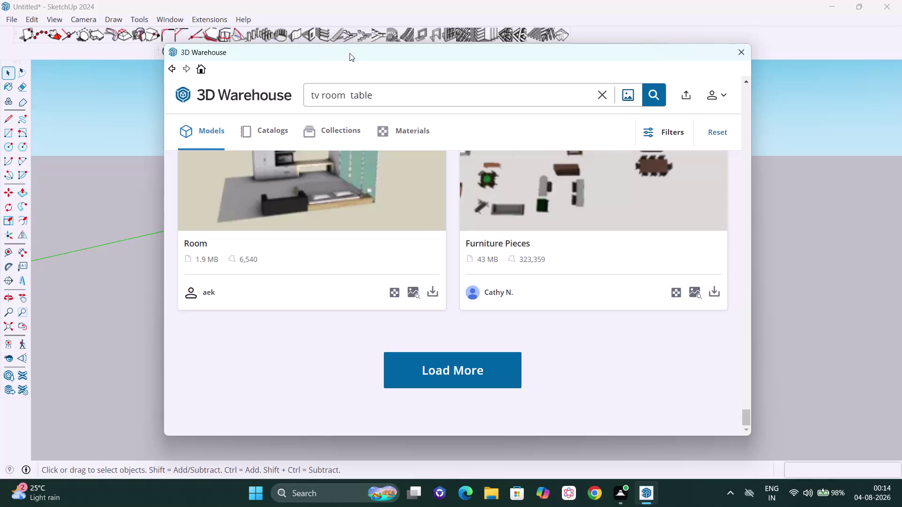
Change the 3D Warehouse search from 'tv room table' to 'coffee table' and run it.
click(348, 94)
key(BackSpace)
key(BackSpace)
key(BackSpace)
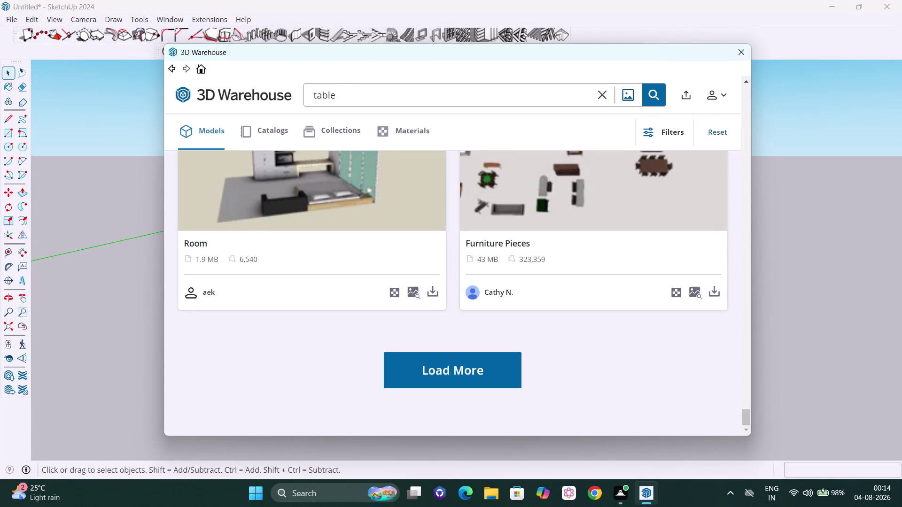
text(coff)
text(ee)
key(Return)
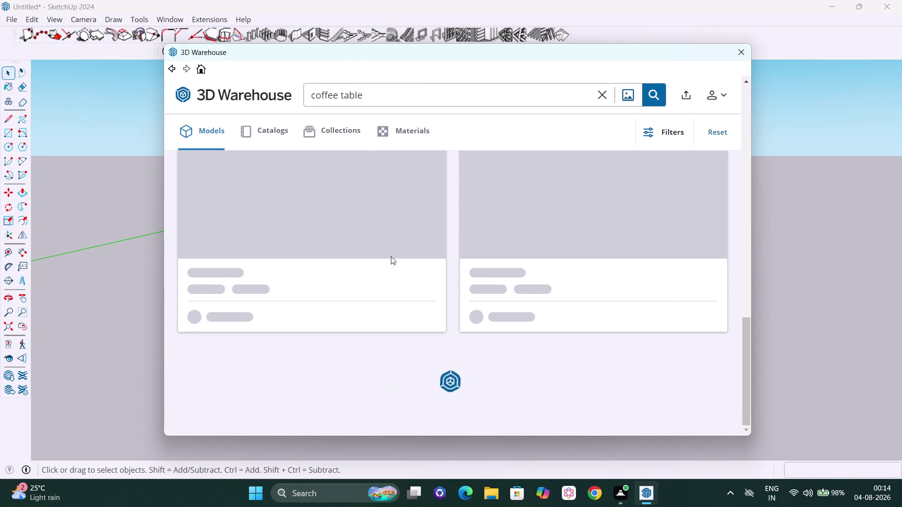
Scroll through the coffee table model results.
scroll(up, 3)
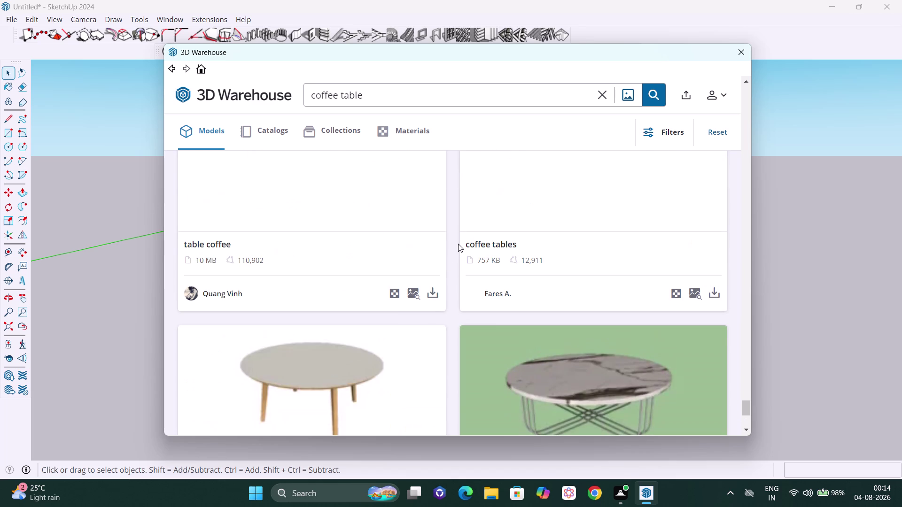
scroll(up, 3)
scroll(up, 3)
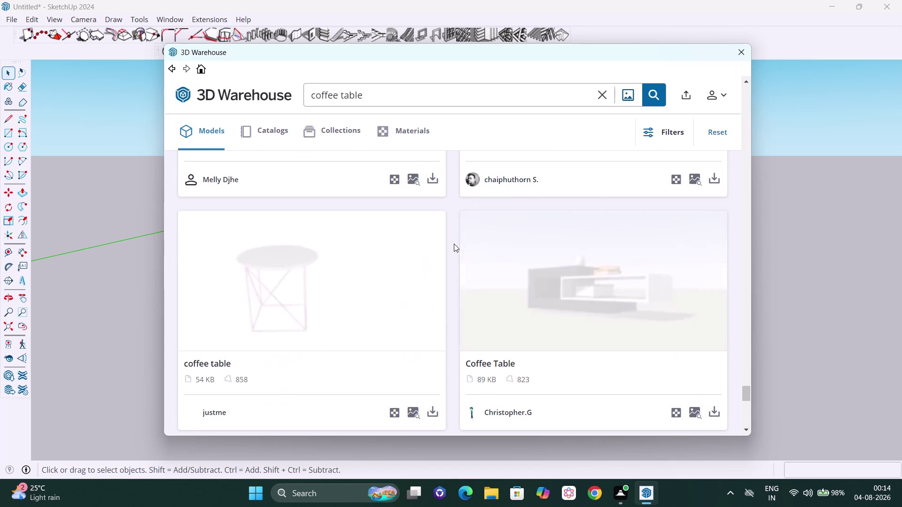
scroll(up, 3)
scroll(up, 3)
scroll(up, 3)
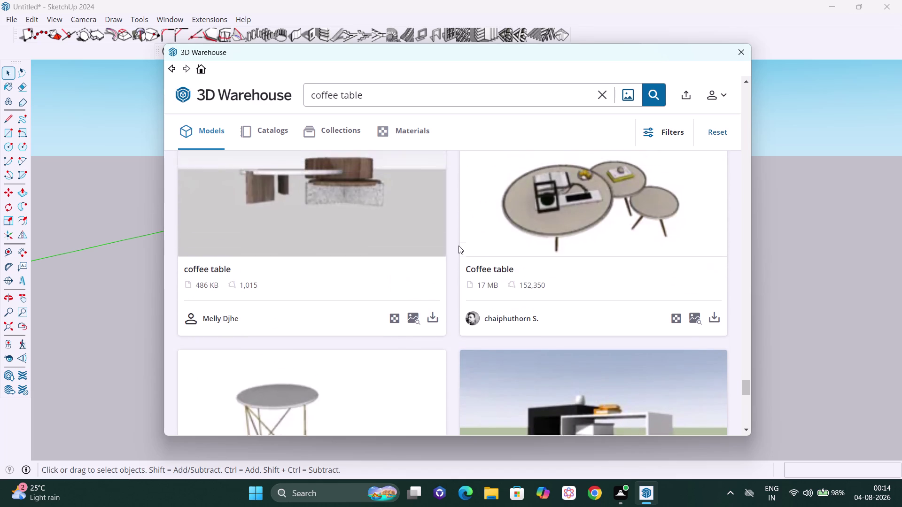
scroll(up, 3)
scroll(up, 3)
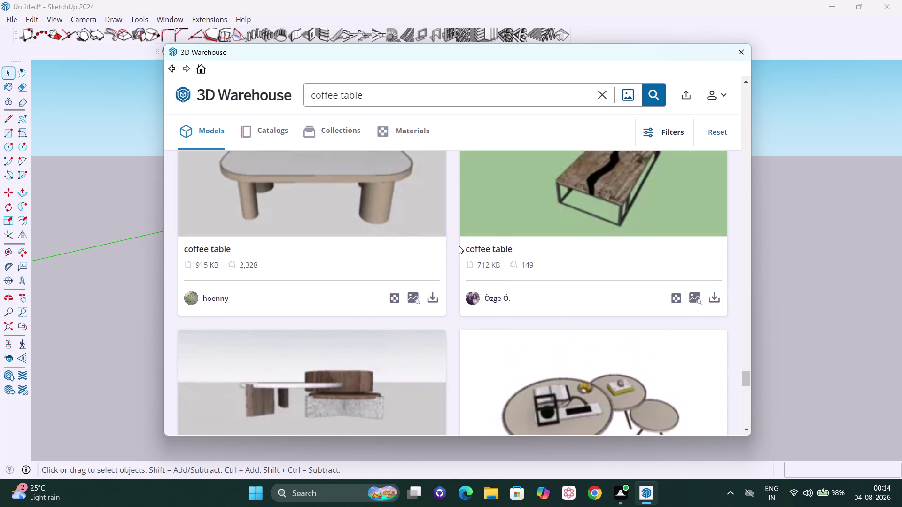
scroll(up, 3)
scroll(up, 3)
scroll(up, 3)
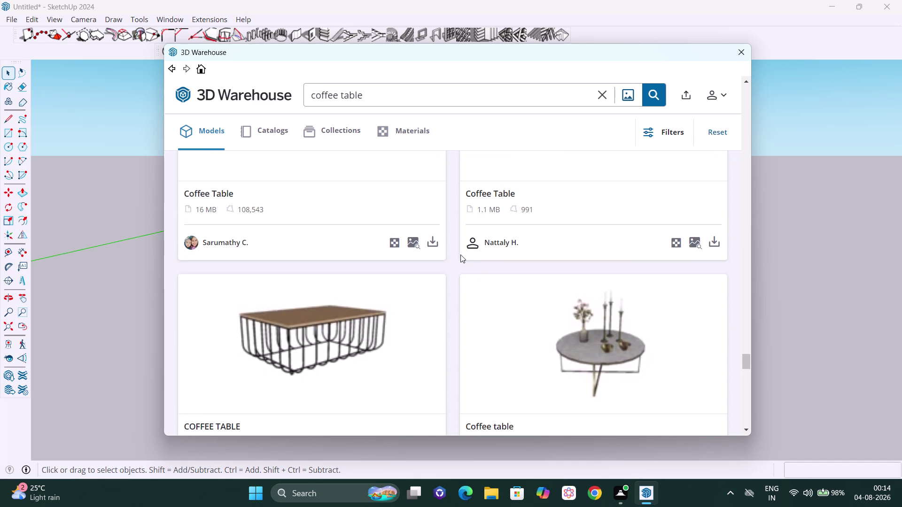
scroll(up, 3)
scroll(down, 3)
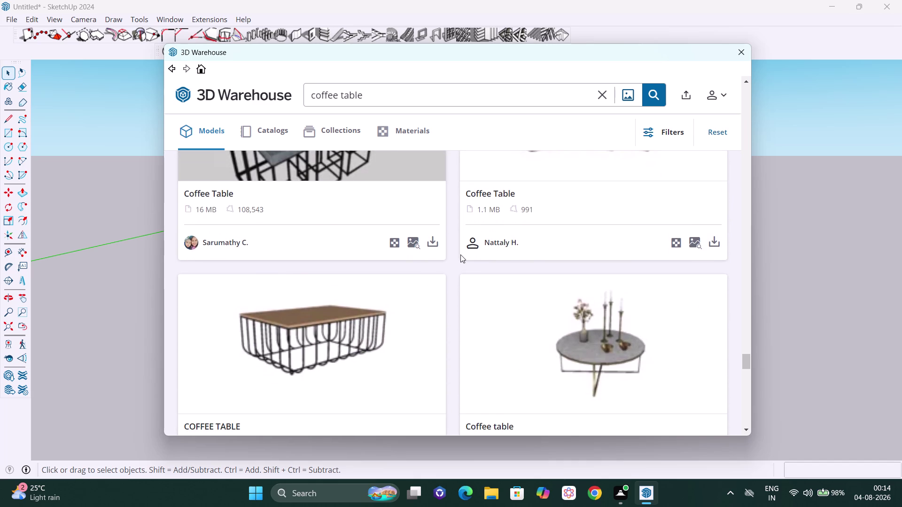
scroll(up, 3)
scroll(up, 3)
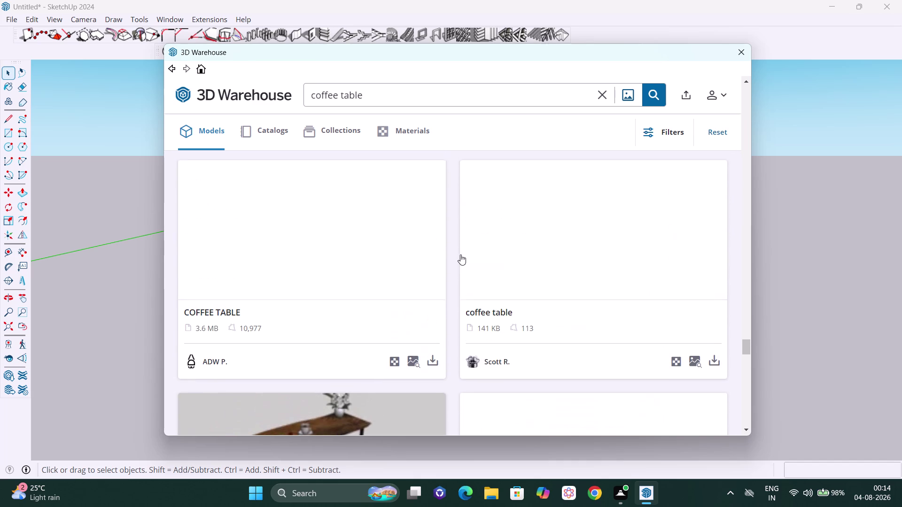
scroll(up, 3)
scroll(up, 3)
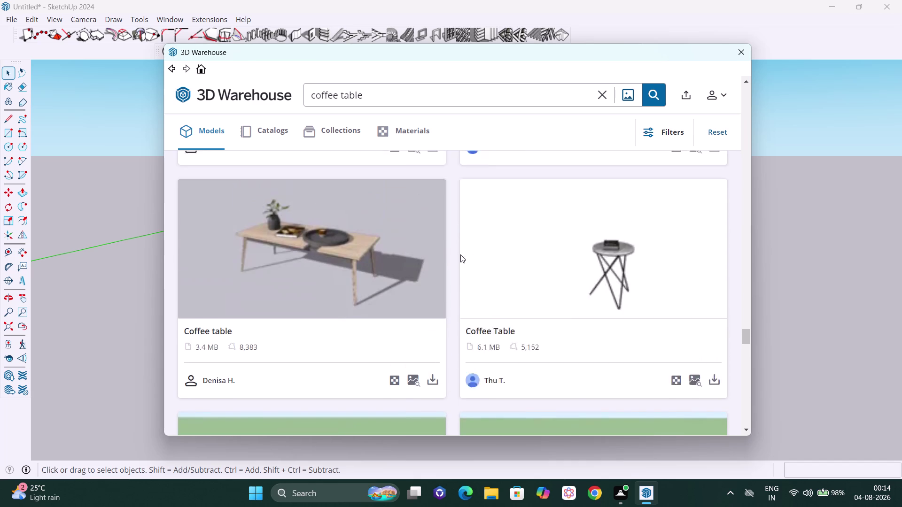
scroll(up, 3)
scroll(up, 3)
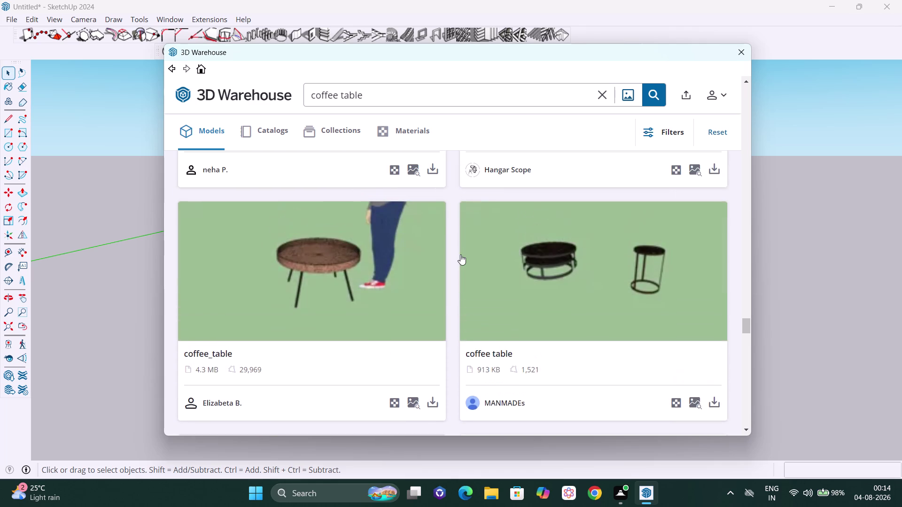
scroll(up, 3)
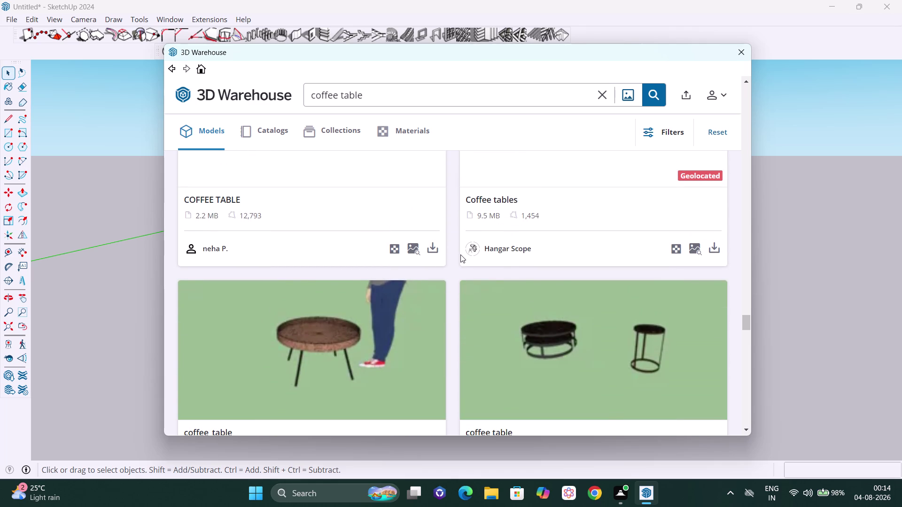
Search 3D Warehouse for 'center table' instead of 'coffee table'.
click(341, 93)
key(BackSpace)
key(BackSpace)
key(BackSpace)
text(cent)
text(er)
key(space)
key(Return)
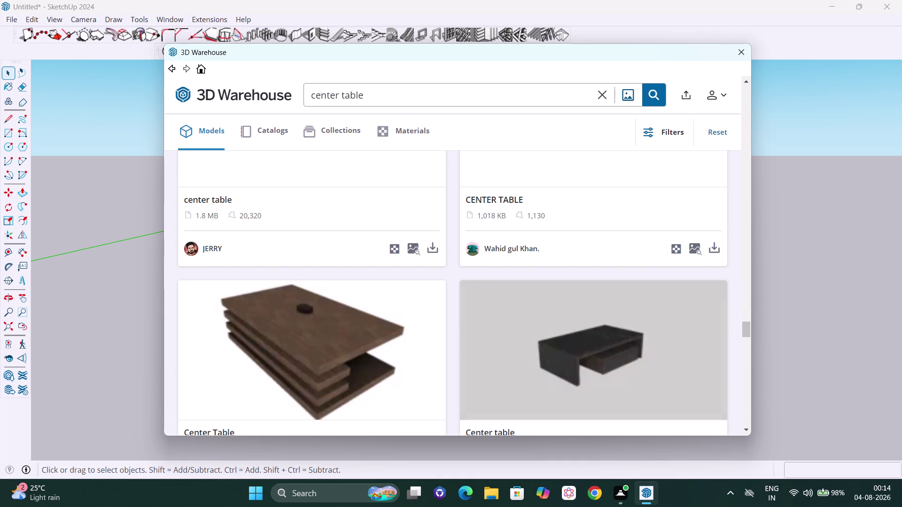
Scroll through the center table model results.
scroll(down, 3)
scroll(up, 3)
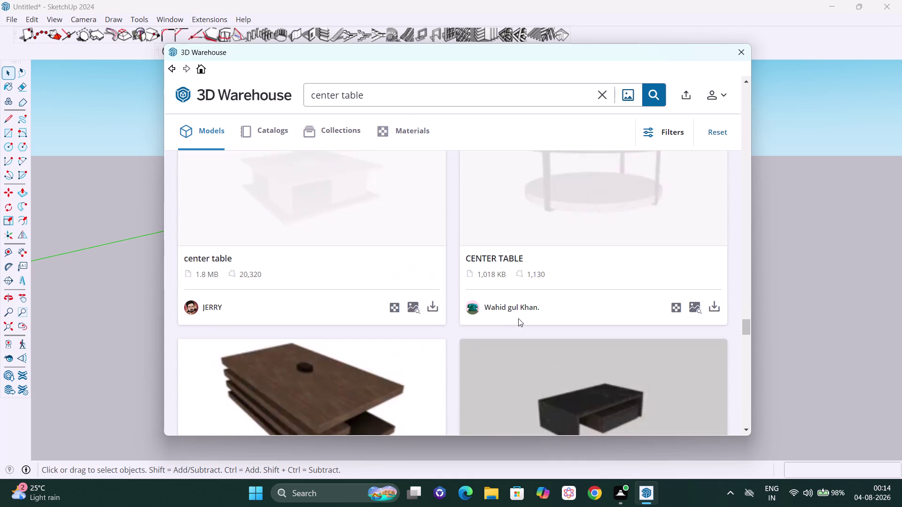
scroll(up, 3)
scroll(up, 3)
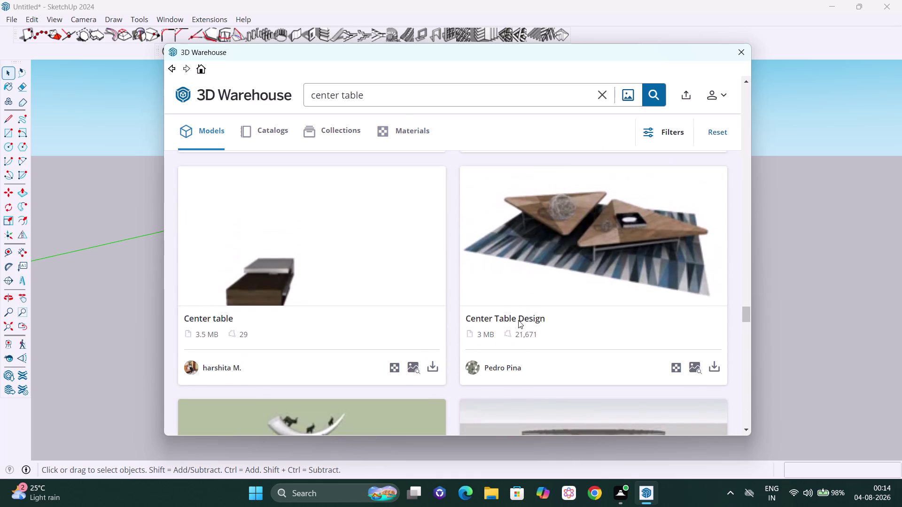
scroll(down, 3)
scroll(up, 3)
scroll(up, 3)
scroll(up, 3)
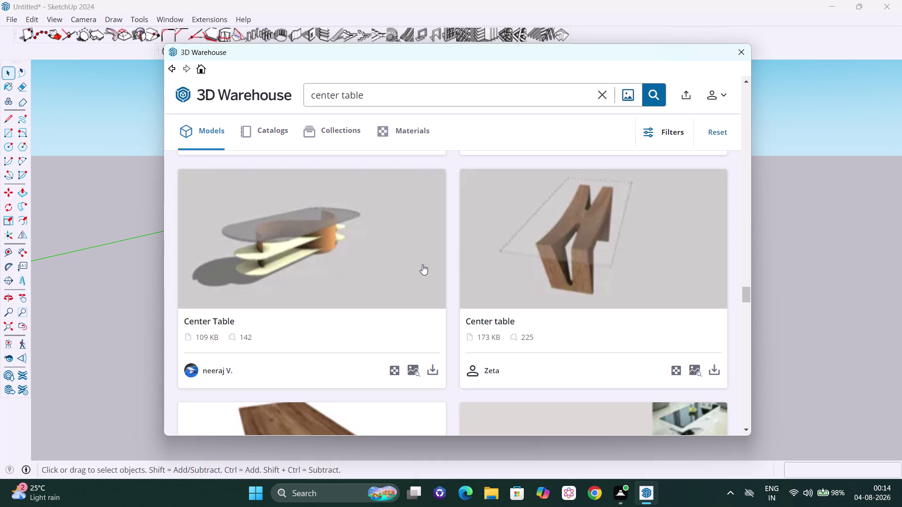
scroll(up, 3)
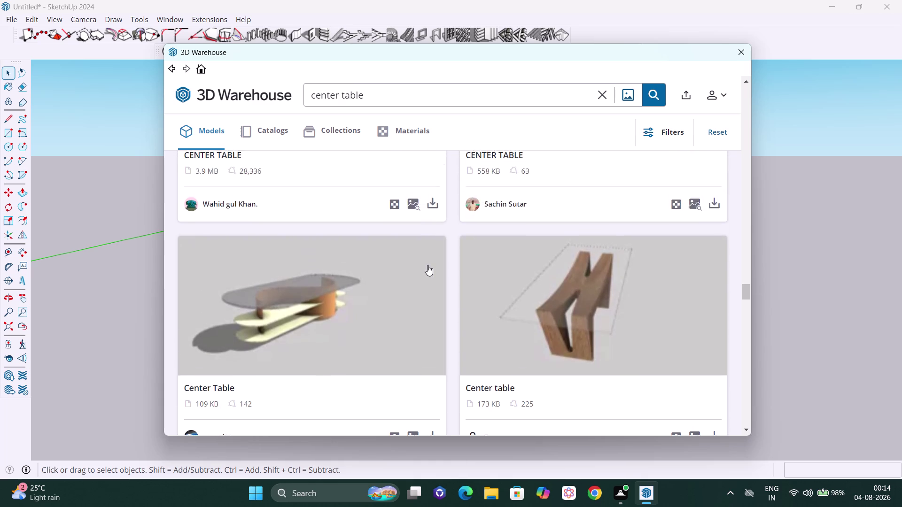
scroll(up, 3)
scroll(up, 3)
scroll(up, 3)
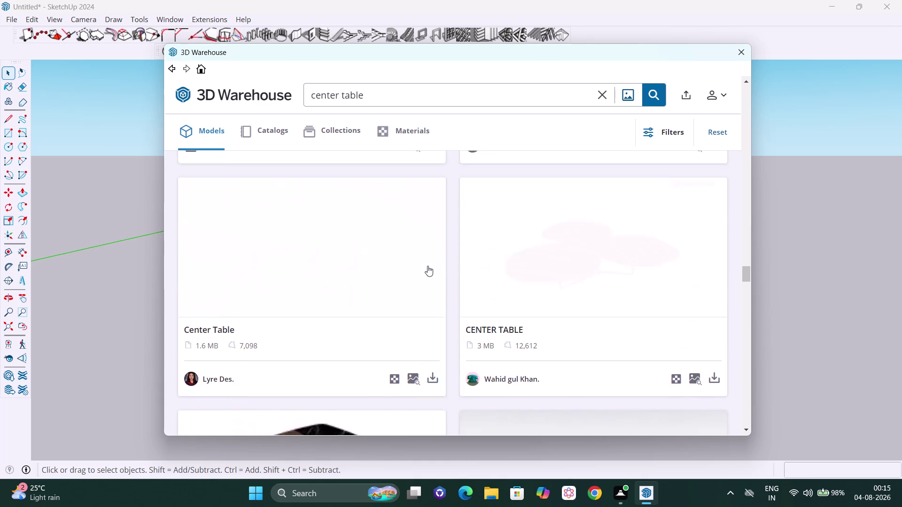
scroll(up, 3)
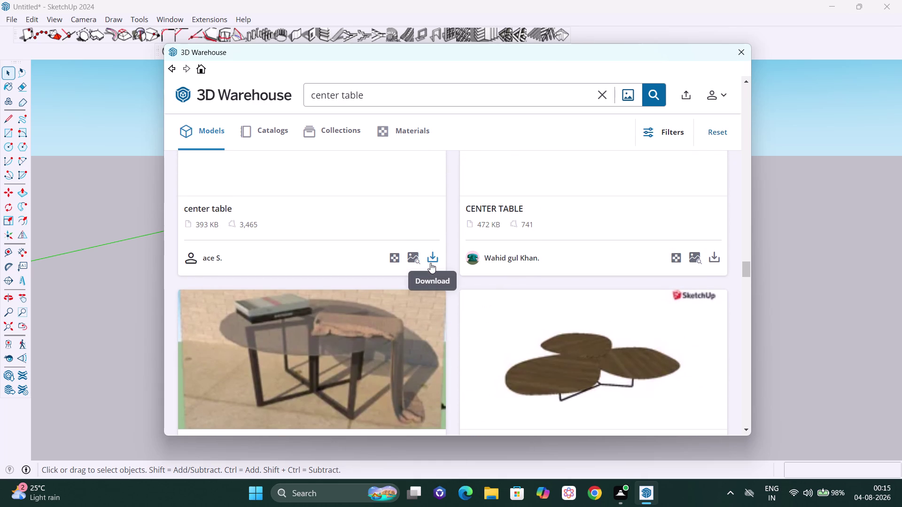
scroll(up, 3)
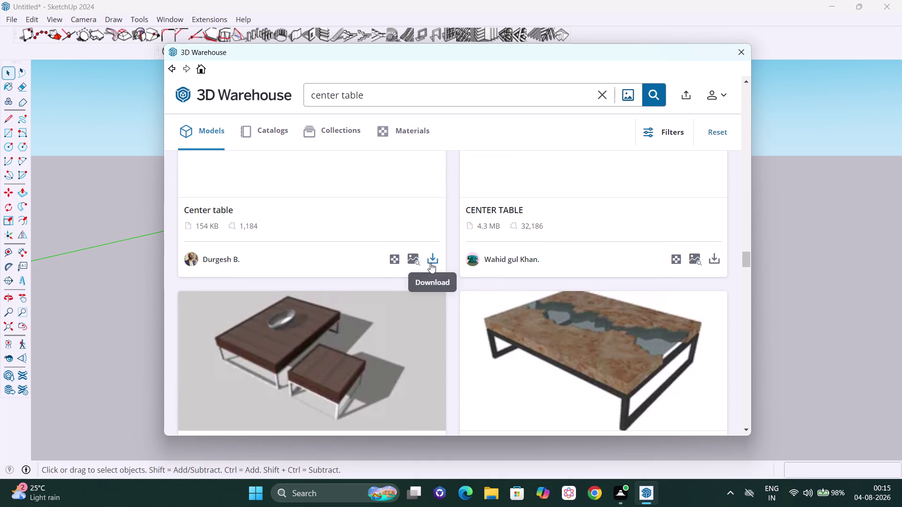
scroll(up, 3)
scroll(up, 3)
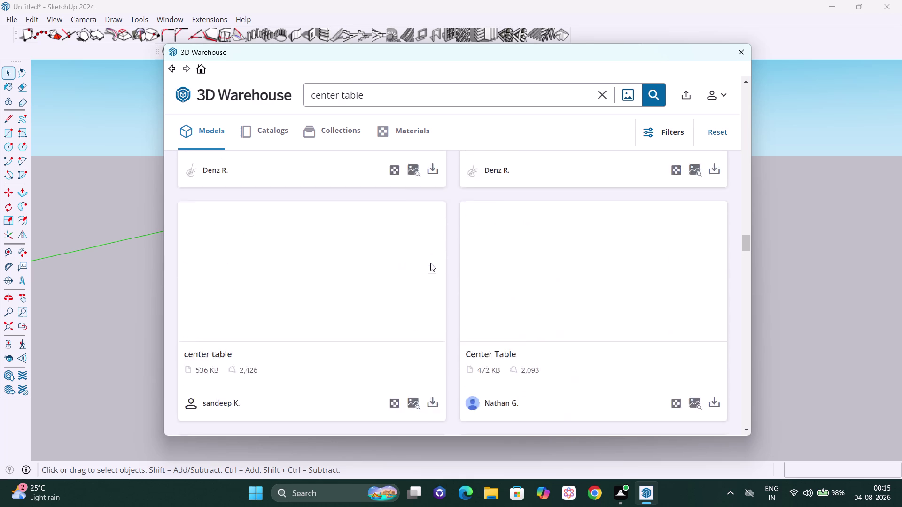
scroll(up, 3)
scroll(up, 3)
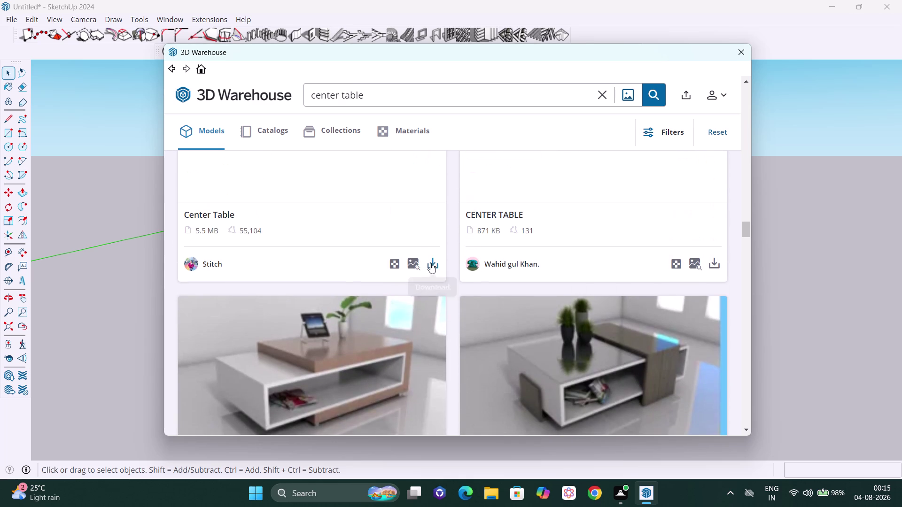
scroll(down, 3)
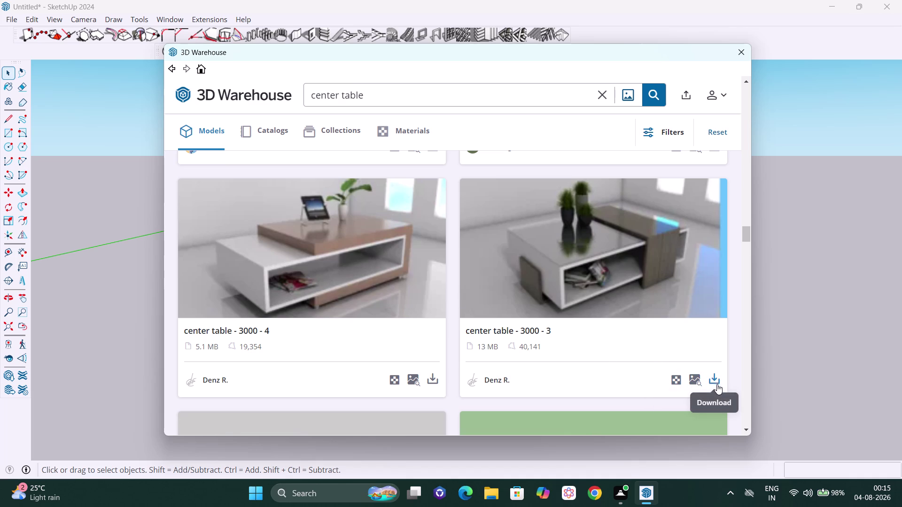
scroll(up, 3)
scroll(up, 3)
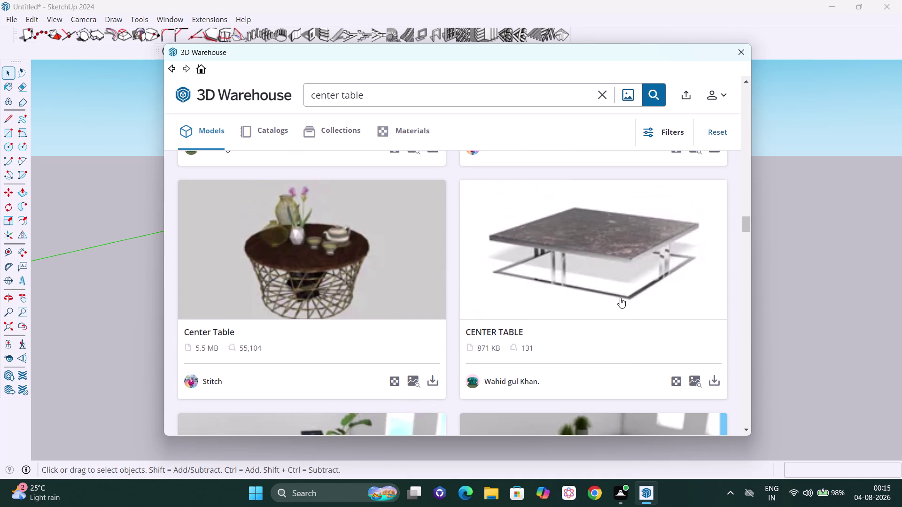
scroll(up, 3)
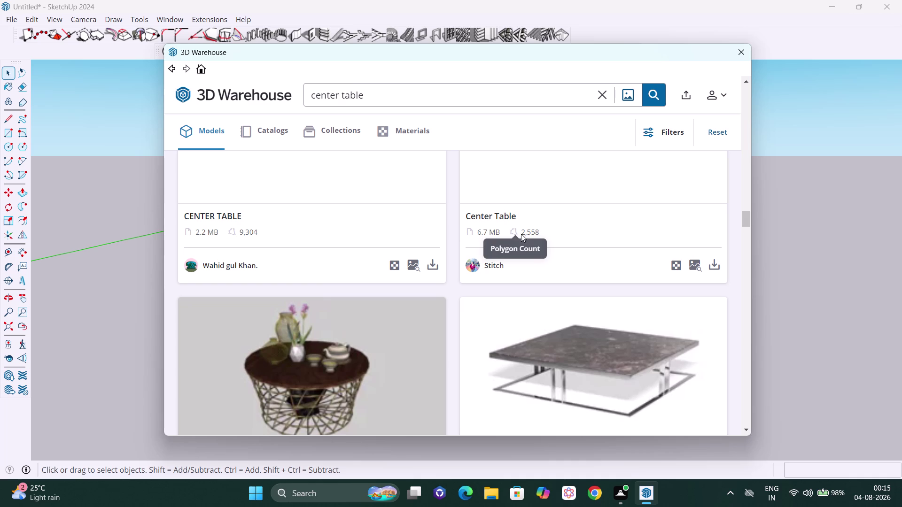
Browse up and down the center table results to find a suitable model.
scroll(up, 3)
scroll(up, 3)
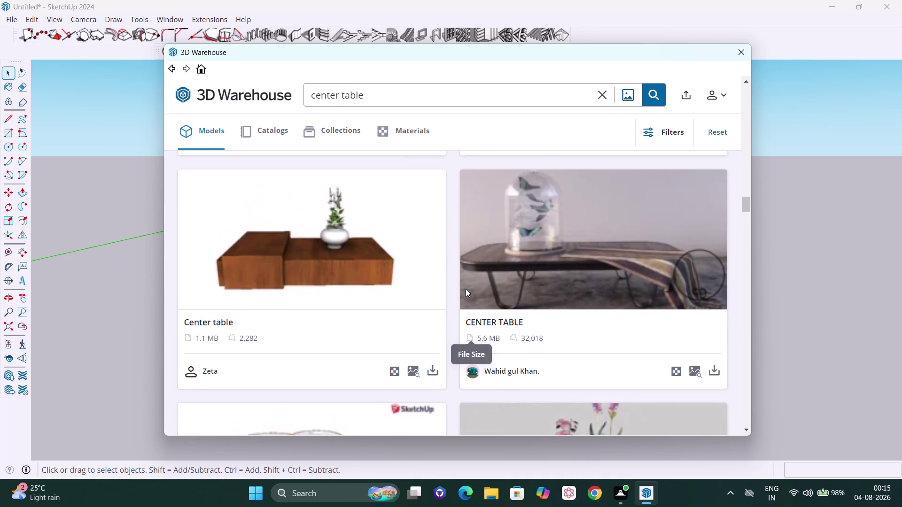
scroll(down, 3)
scroll(up, 3)
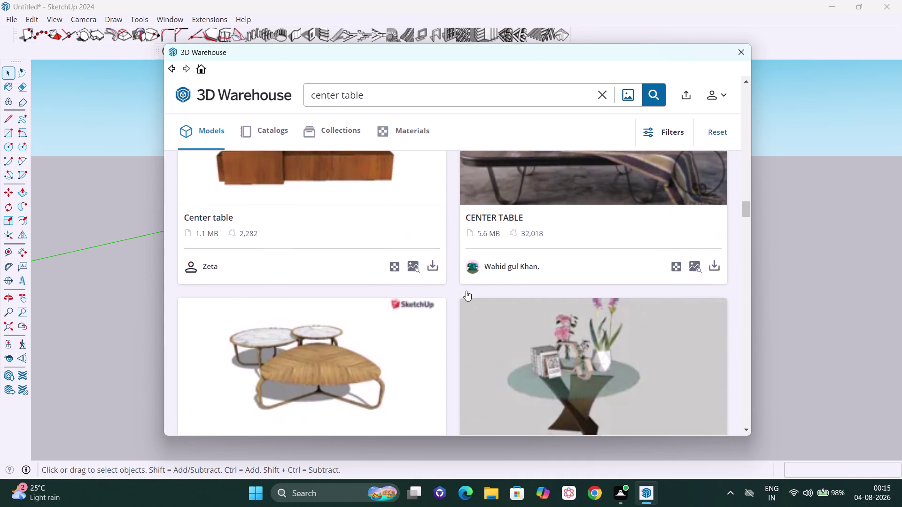
scroll(up, 3)
scroll(up, 3)
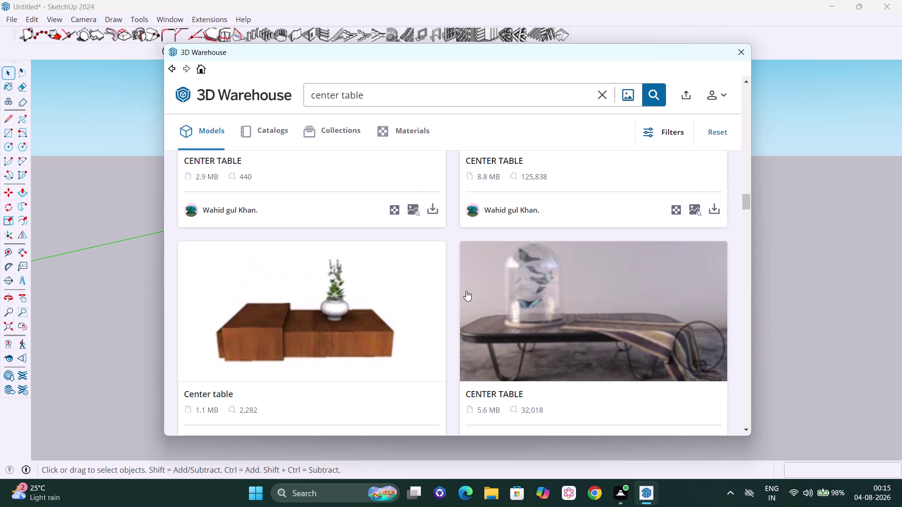
scroll(down, 3)
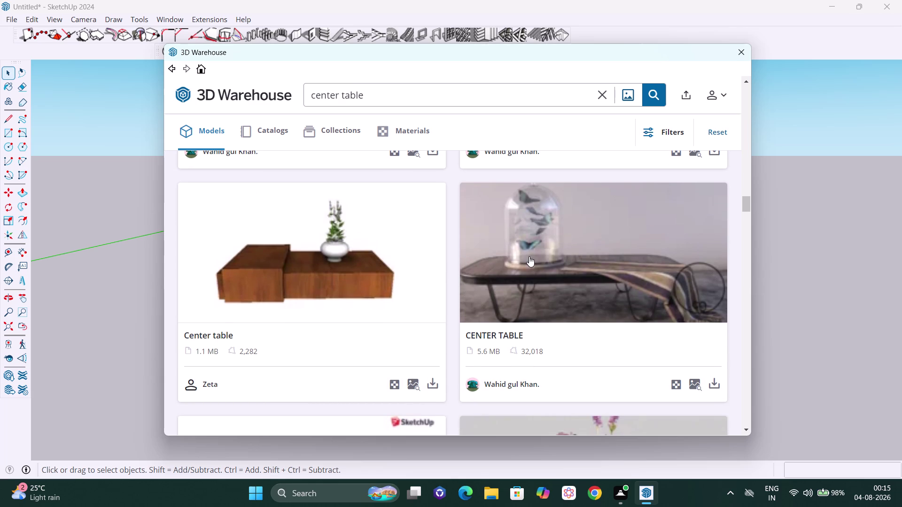
scroll(up, 3)
scroll(up, 3)
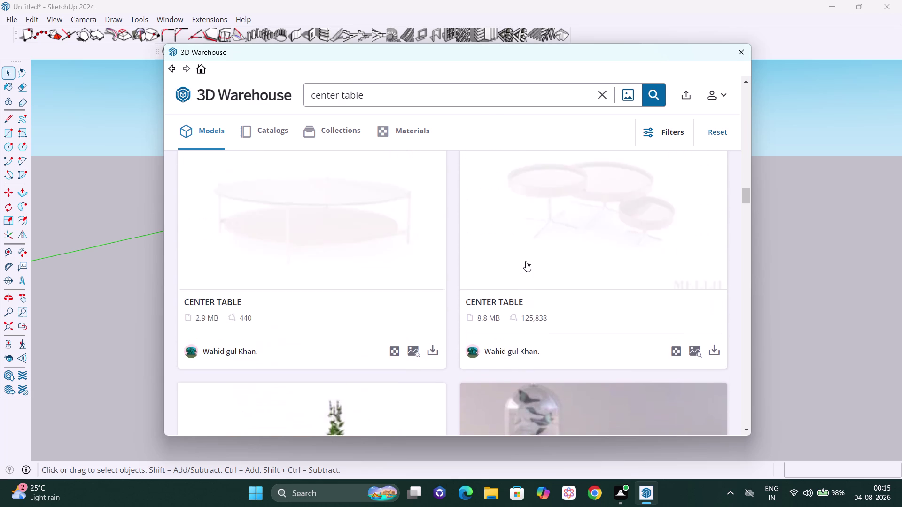
scroll(up, 3)
scroll(up, 3)
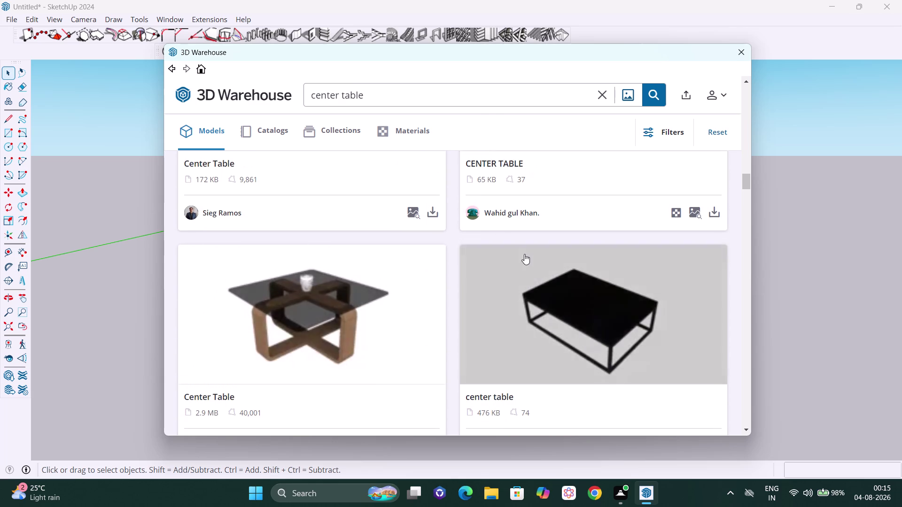
scroll(up, 3)
scroll(up, 3)
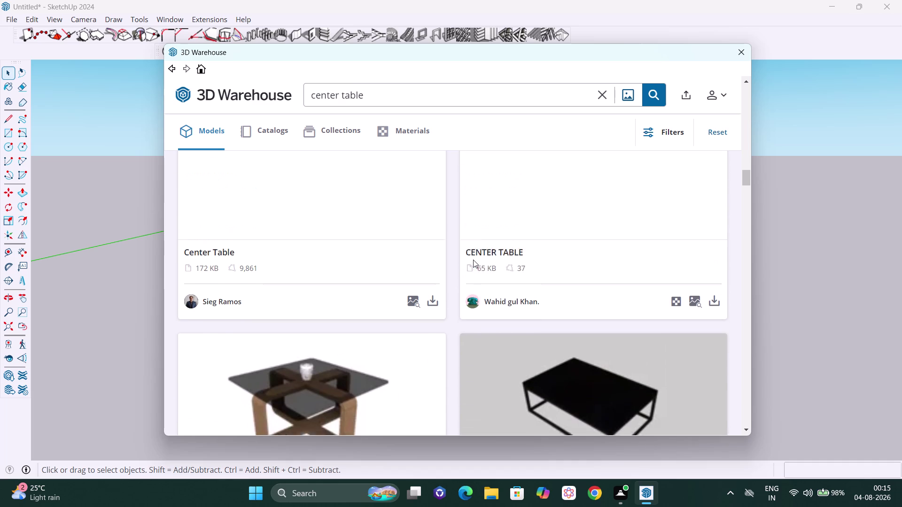
scroll(up, 3)
scroll(up, 3)
scroll(up, 3)
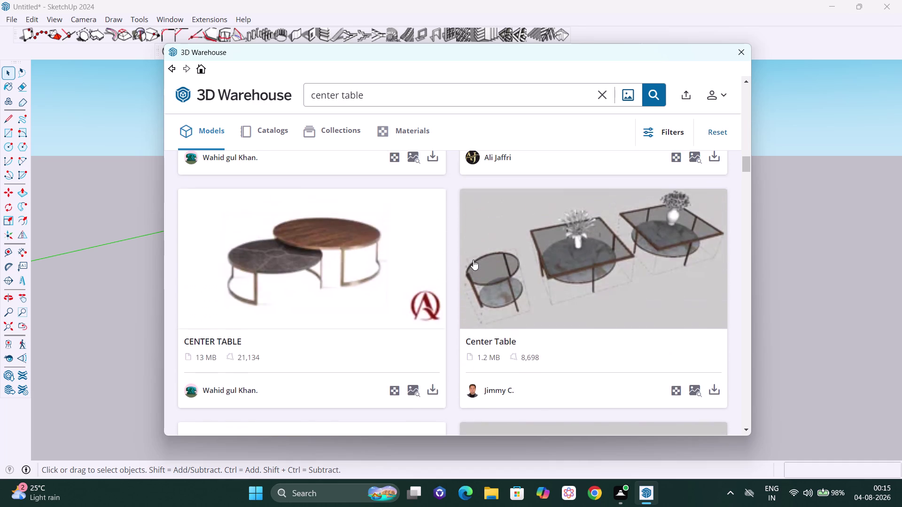
scroll(up, 3)
scroll(up, 3)
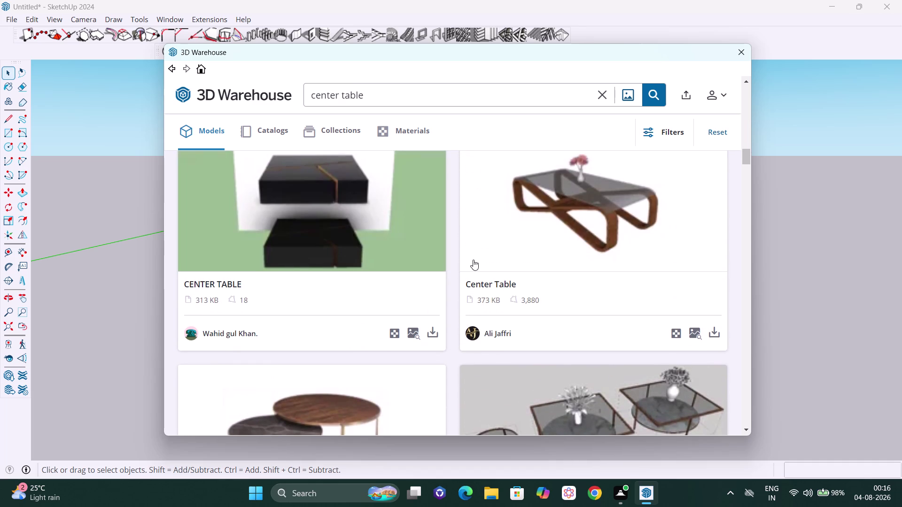
scroll(up, 3)
scroll(up, 3)
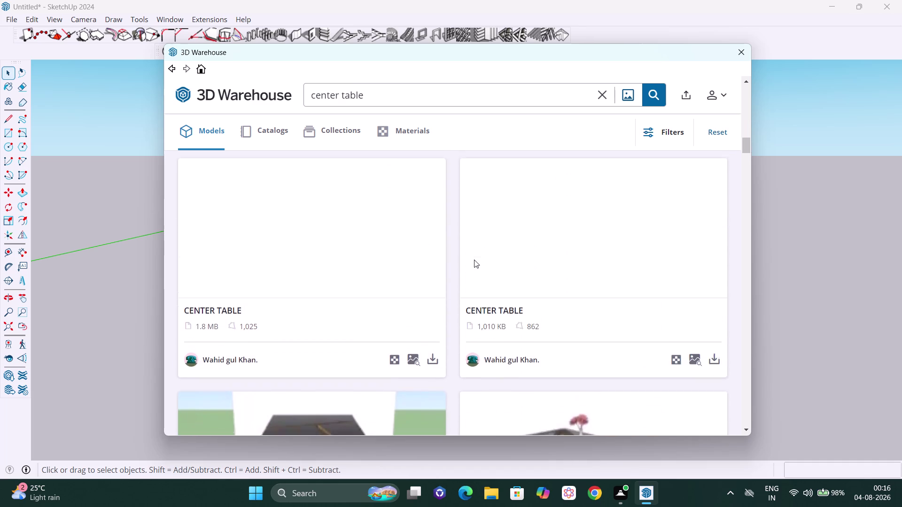
scroll(up, 3)
scroll(up, 3)
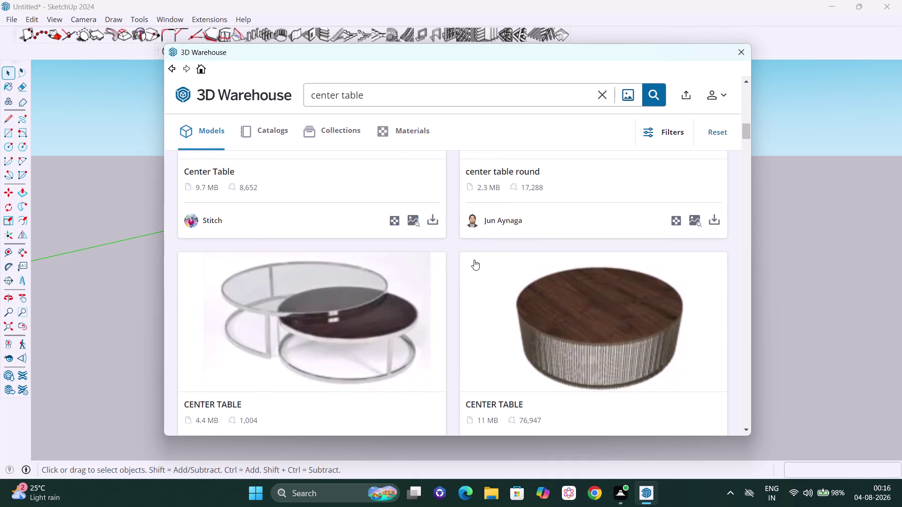
scroll(up, 3)
scroll(up, 3)
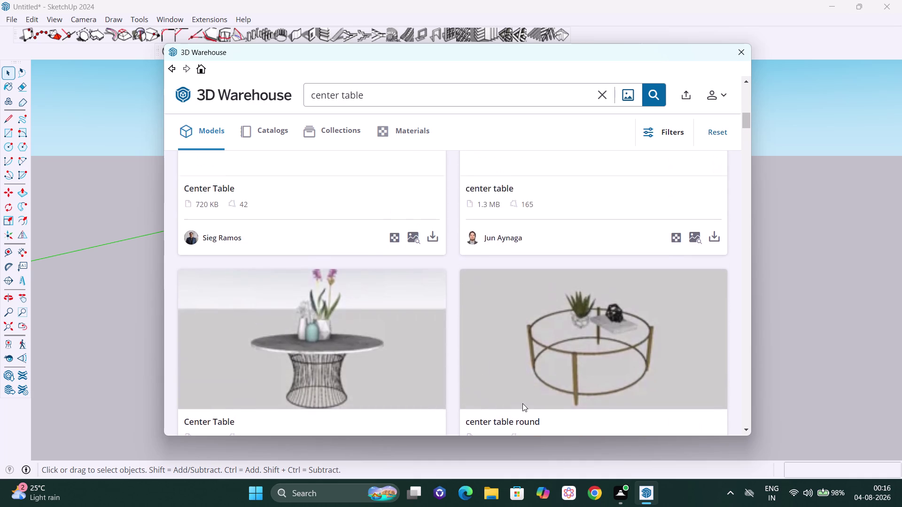
scroll(up, 3)
scroll(up, 3)
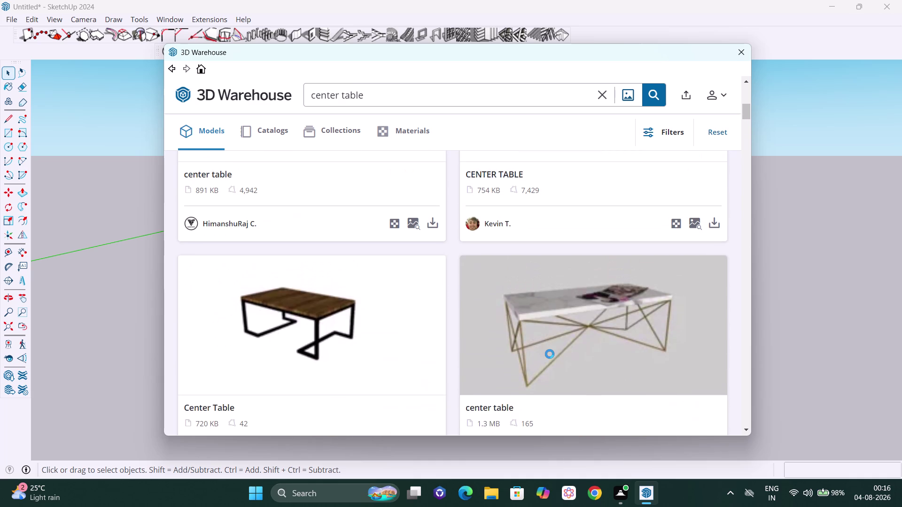
scroll(up, 3)
scroll(up, 3)
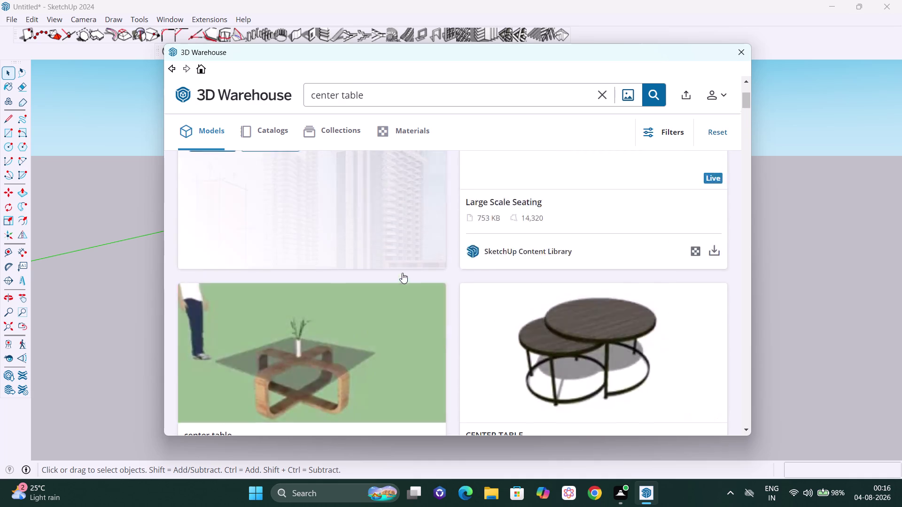
scroll(up, 3)
scroll(down, 3)
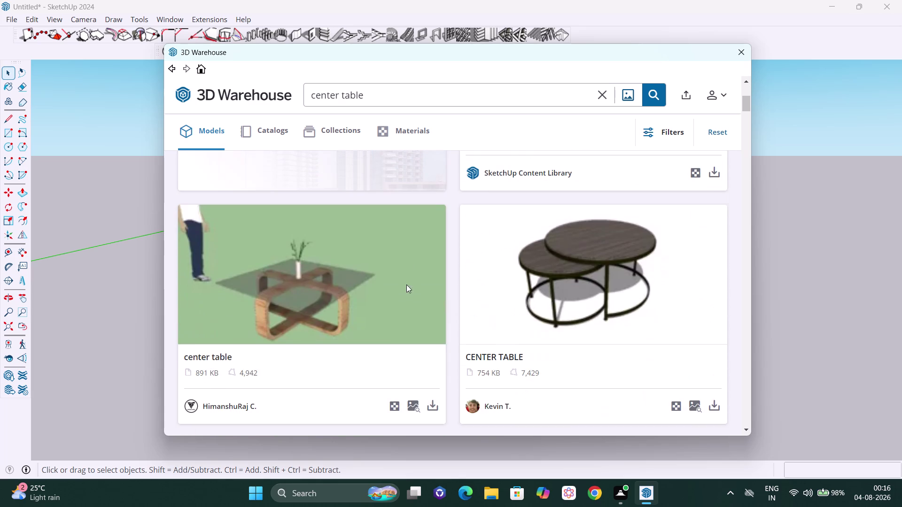
scroll(down, 3)
scroll(down, 3)
scroll(down, 3)
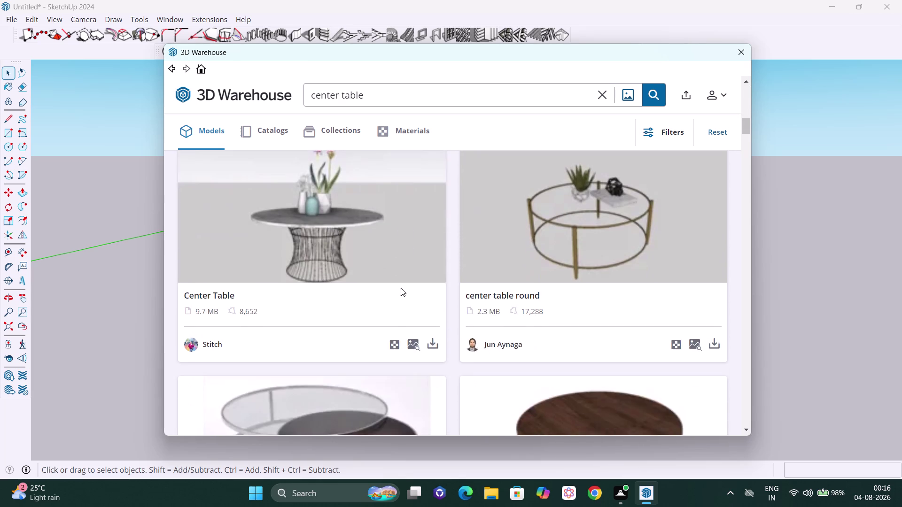
scroll(down, 3)
scroll(down, 3)
scroll(down, 3)
scroll(down, 3)
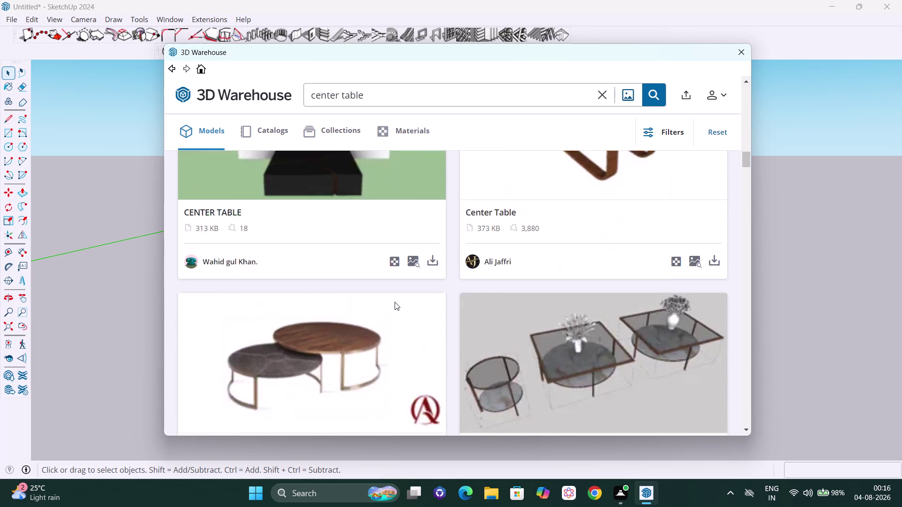
scroll(down, 3)
scroll(up, 3)
scroll(up, 3)
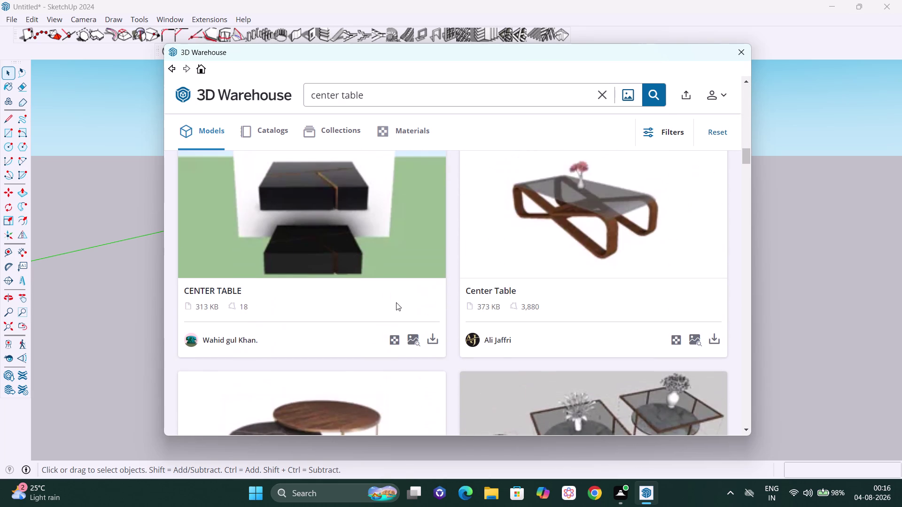
scroll(down, 3)
scroll(down, 3)
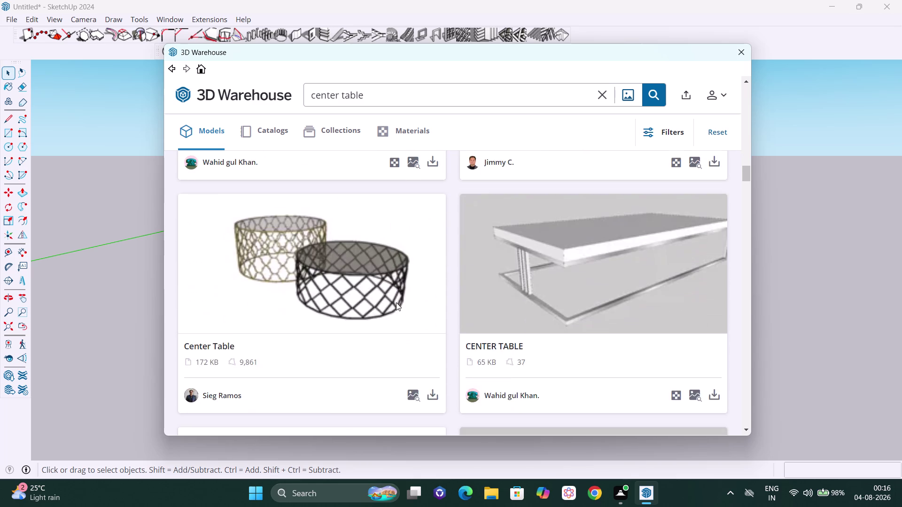
scroll(down, 3)
scroll(down, 3)
scroll(down, 3)
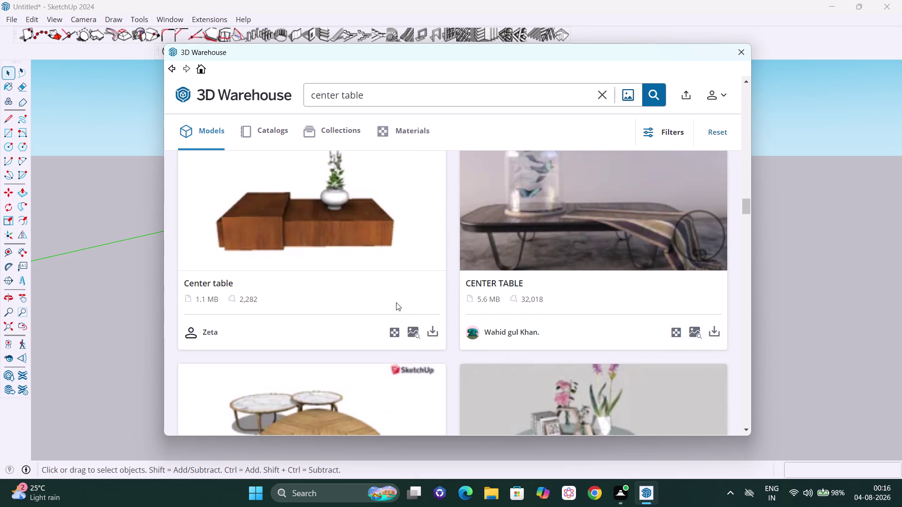
scroll(down, 3)
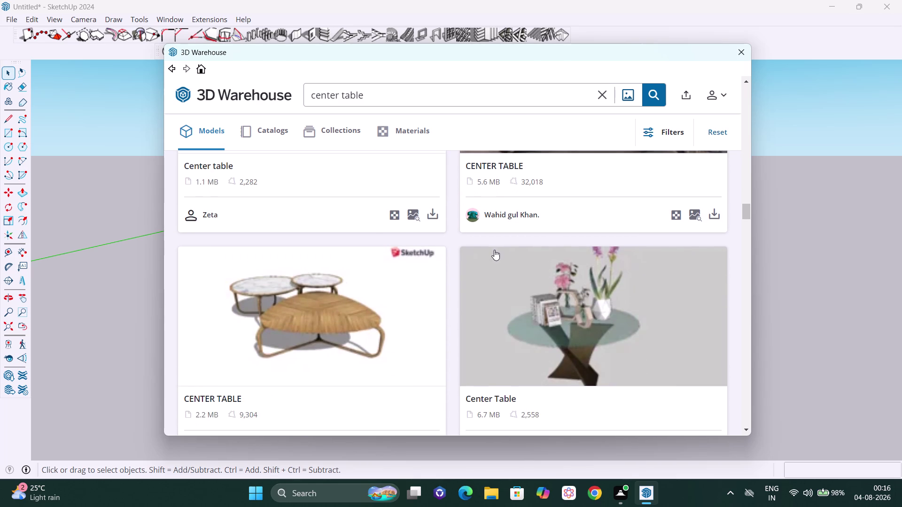
scroll(up, 3)
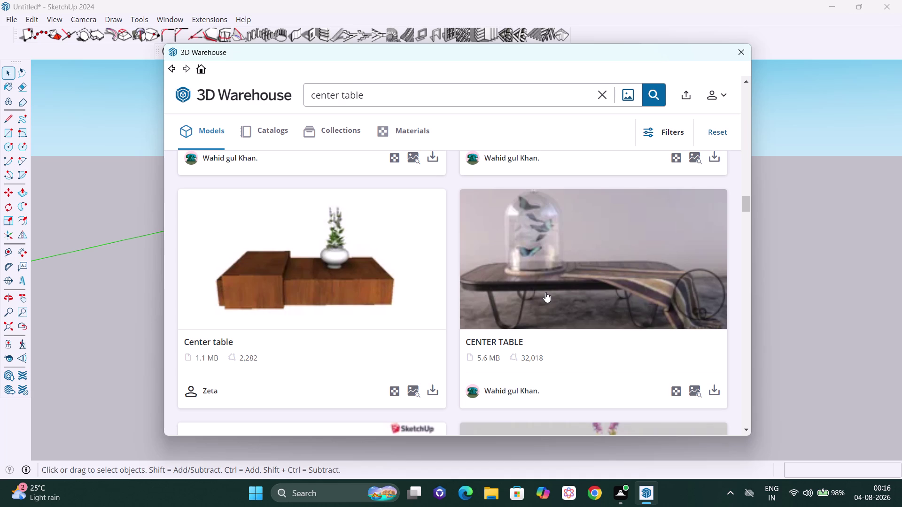
Download the 'center table - 3000 - 3' model and load it into the model.
scroll(down, 3)
scroll(down, 3)
scroll(down, 3)
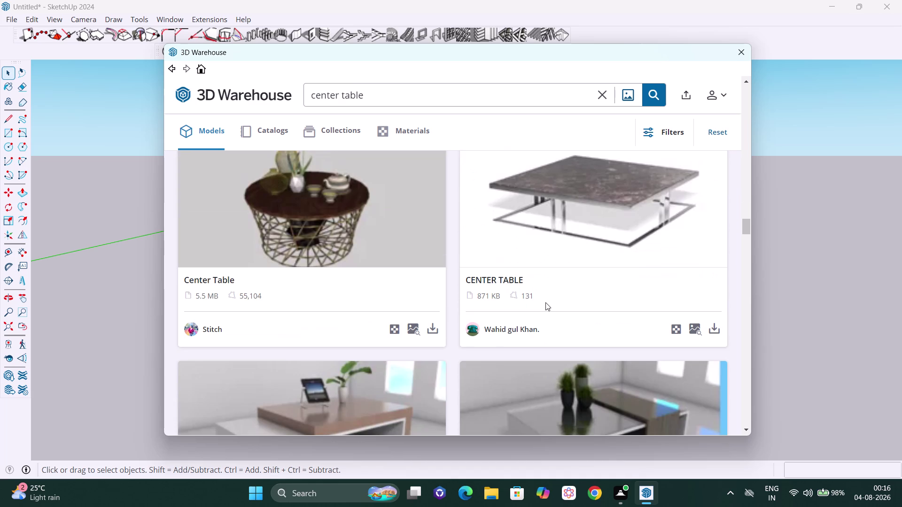
scroll(down, 3)
scroll(down, 3)
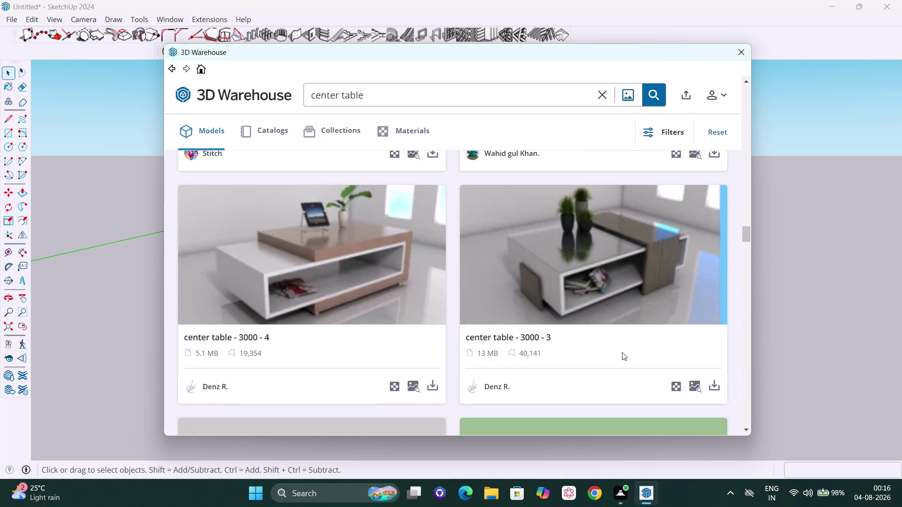
click(712, 383)
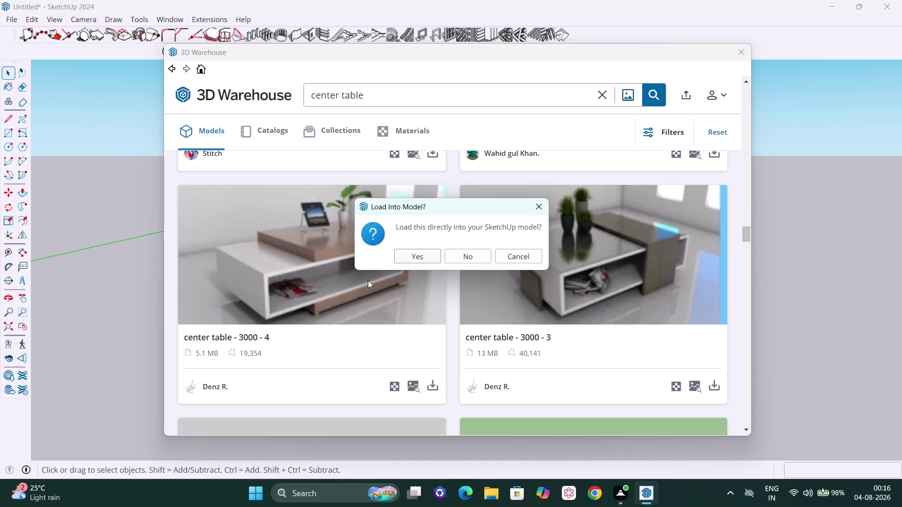
click(407, 254)
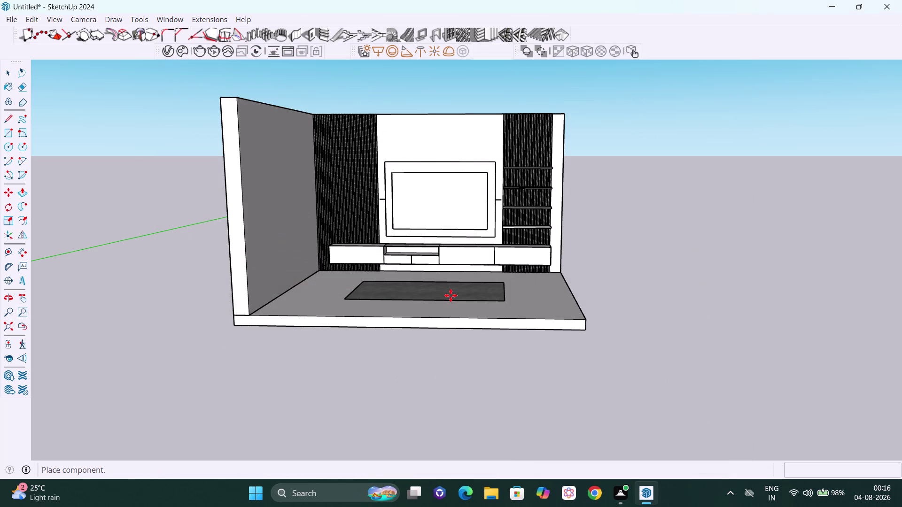
Place the downloaded center table on the rug.
middle_drag(440, 288, 420, 361)
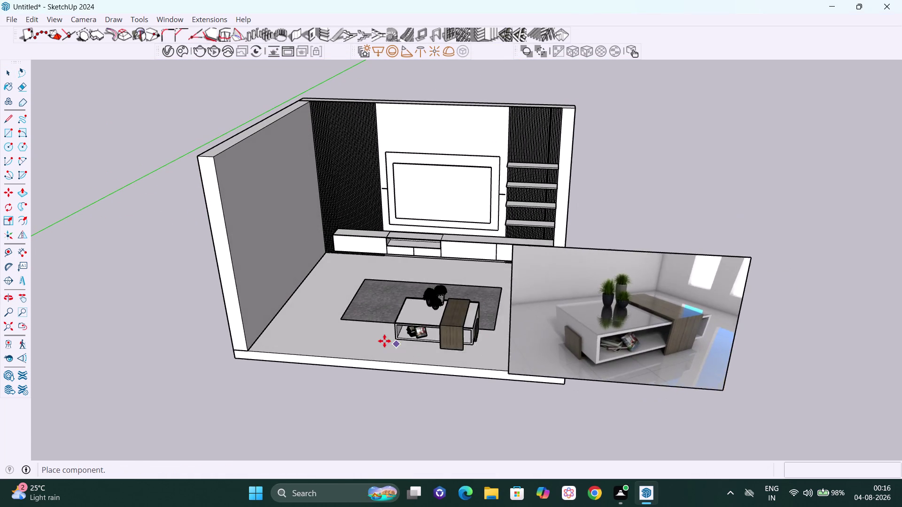
click(408, 324)
key(space)
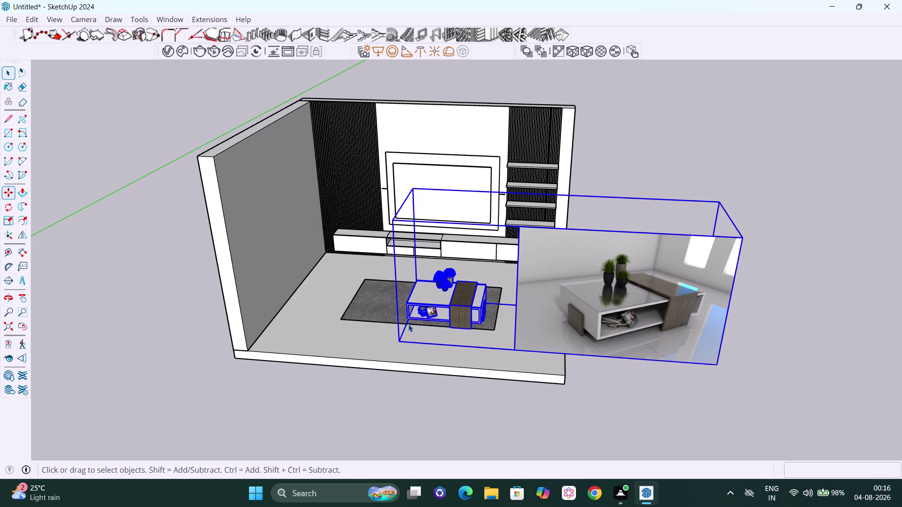
Delete the preview image panel inside the table component.
click(650, 413)
double_click(576, 340)
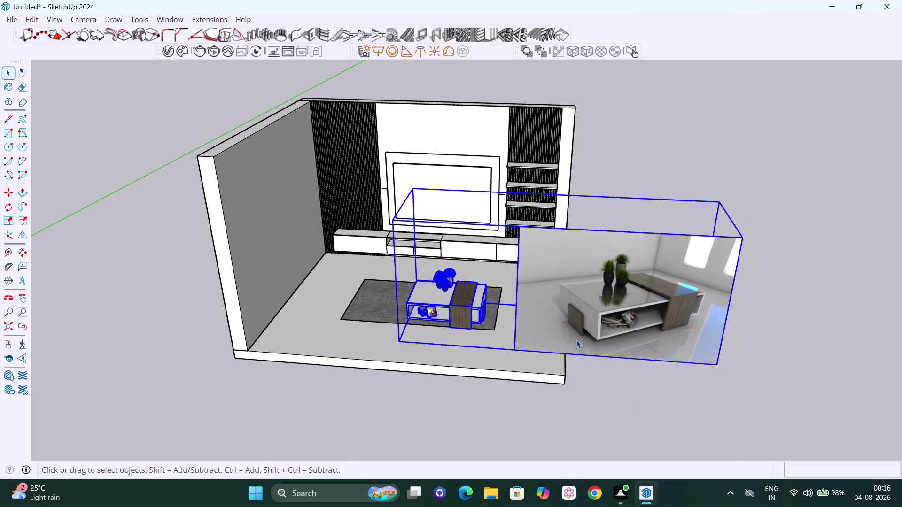
click(577, 340)
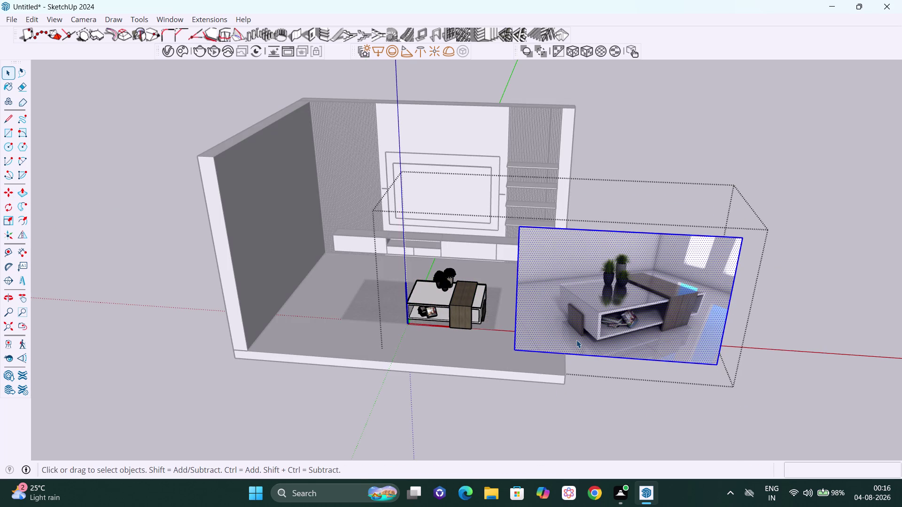
key(Delete)
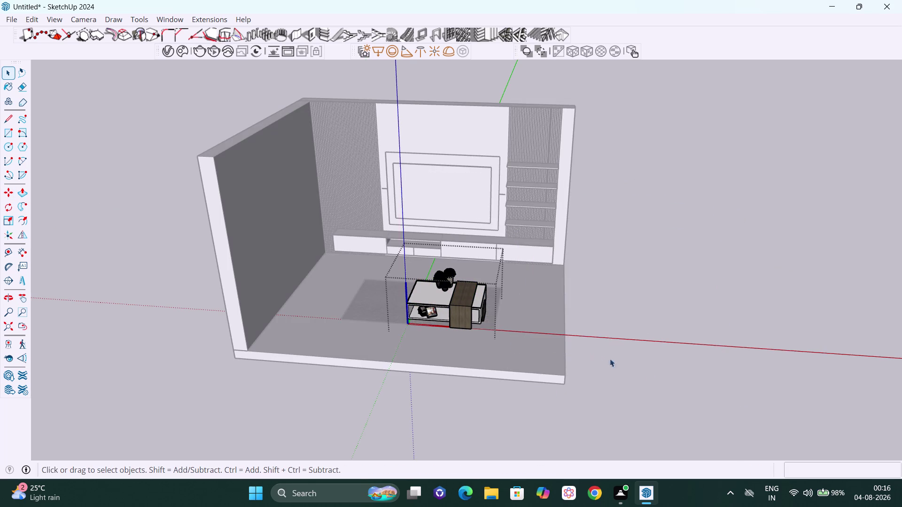
click(620, 360)
middle_drag(458, 347, 481, 349)
Orbit around the coffee table from near floor level to view its other side and shelf.
scroll(up, 3)
scroll(up, 3)
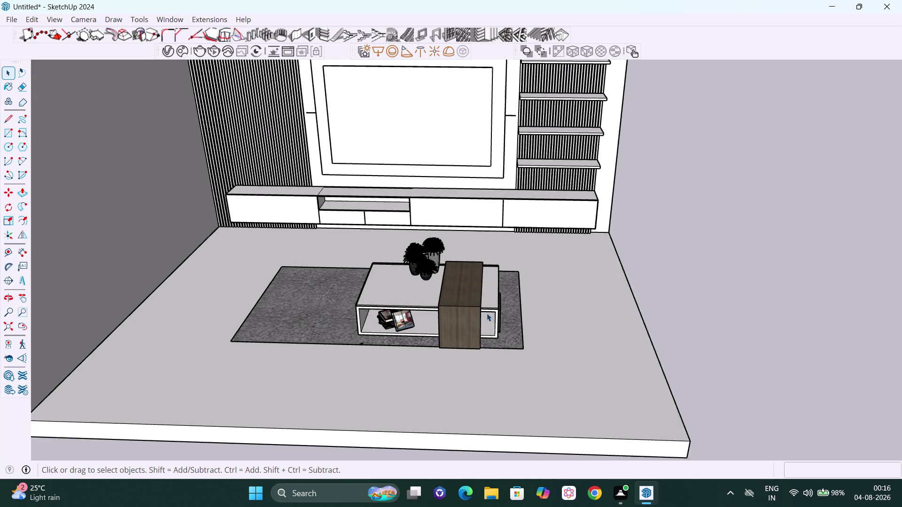
scroll(up, 3)
middle_drag(484, 344, 499, 286)
scroll(up, 3)
middle_drag(477, 303, 403, 285)
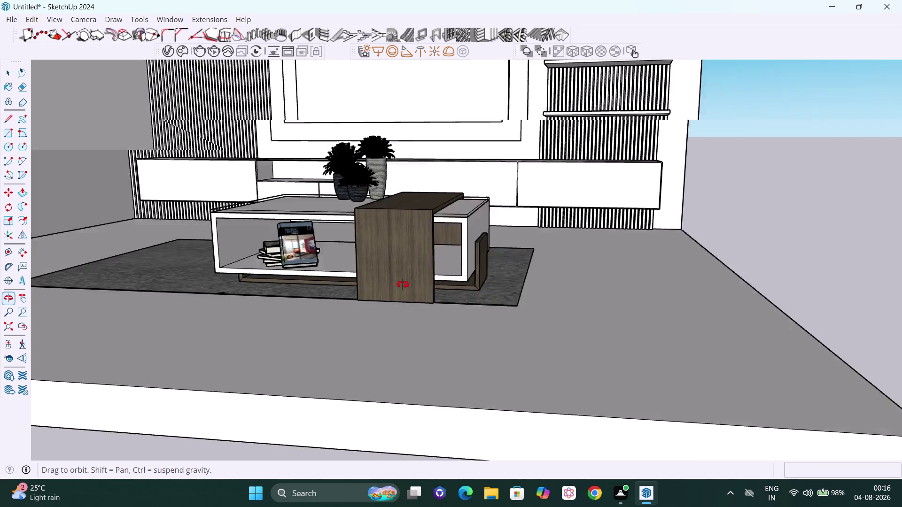
middle_drag(403, 285, 543, 322)
scroll(up, 3)
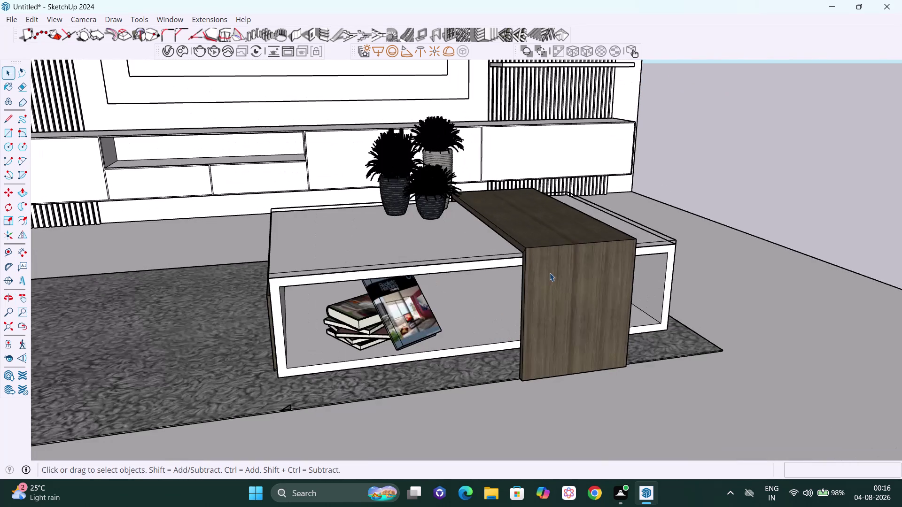
scroll(down, 3)
middle_drag(455, 359, 499, 330)
scroll(up, 3)
scroll(down, 3)
middle_drag(385, 354, 391, 346)
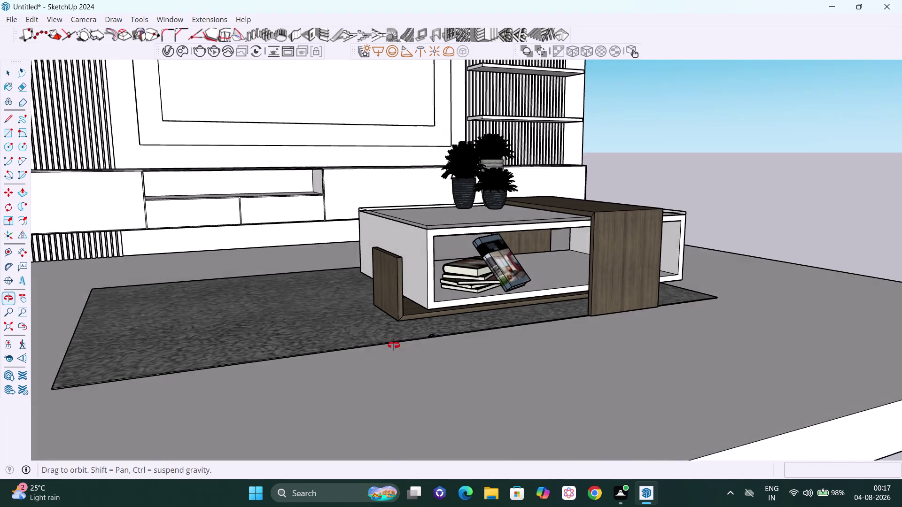
middle_drag(391, 347, 408, 341)
scroll(up, 3)
scroll(down, 3)
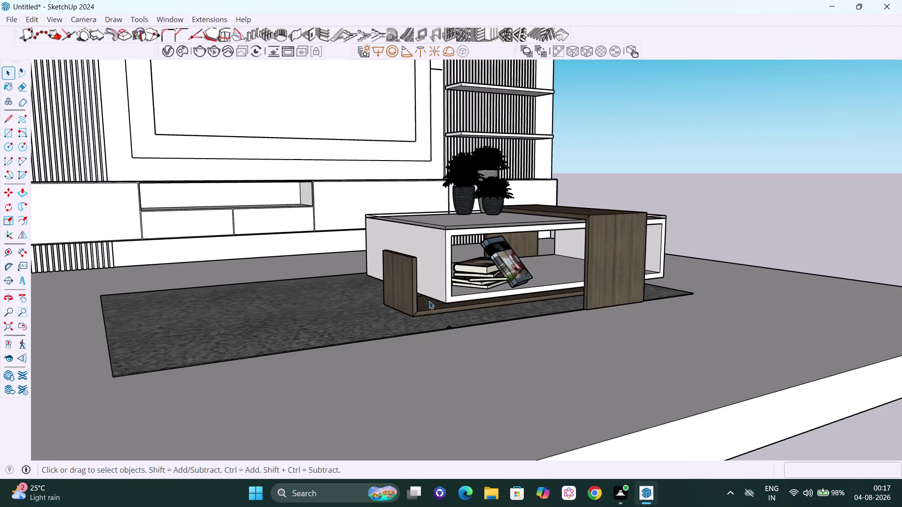
scroll(down, 3)
Orbit back in close and select the coffee table group with its plants and books.
middle_drag(502, 295, 294, 331)
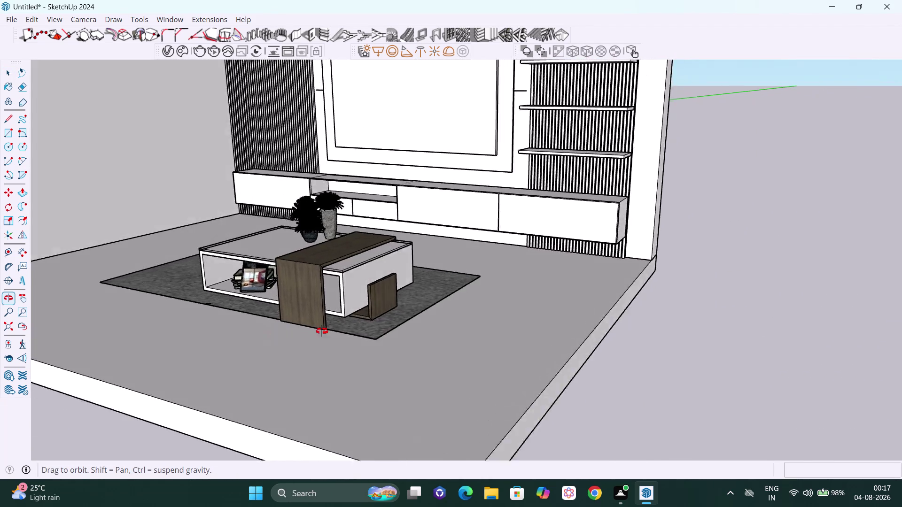
middle_drag(294, 331, 384, 333)
middle_drag(394, 329, 493, 320)
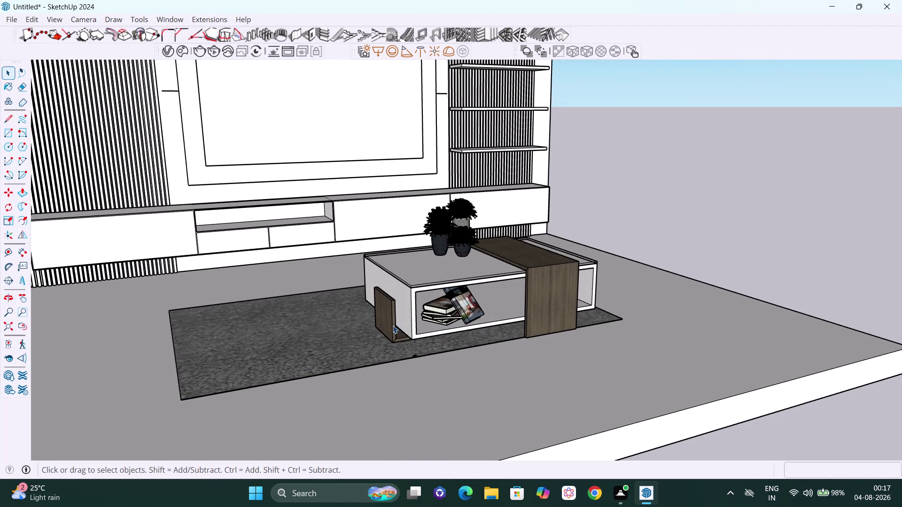
middle_drag(392, 325, 474, 318)
scroll(up, 3)
scroll(up, 3)
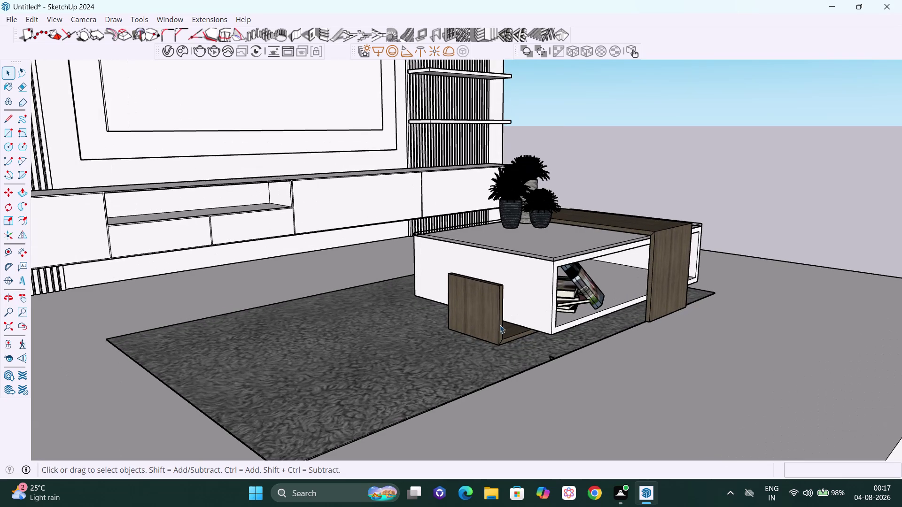
click(553, 317)
middle_drag(551, 317, 517, 314)
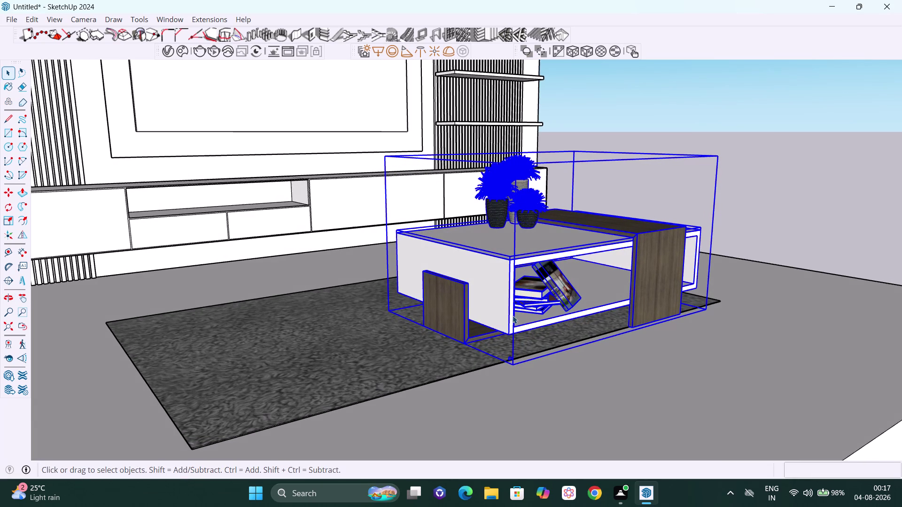
Move the coffee table about 24 inches across the rug from its bottom corner.
key(m)
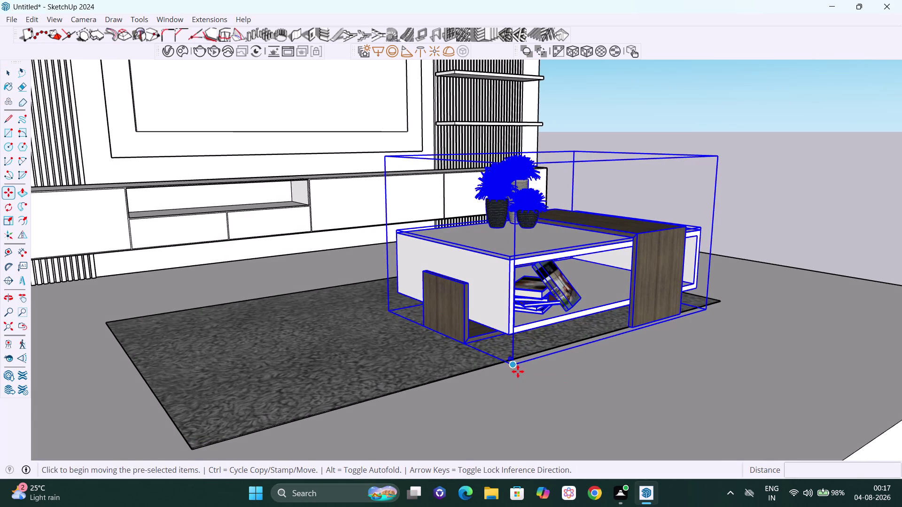
click(514, 368)
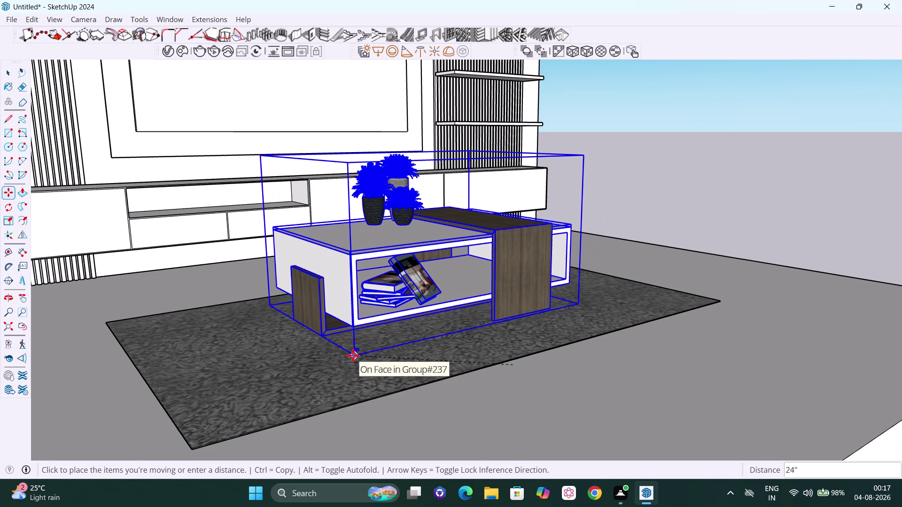
click(352, 356)
key(space)
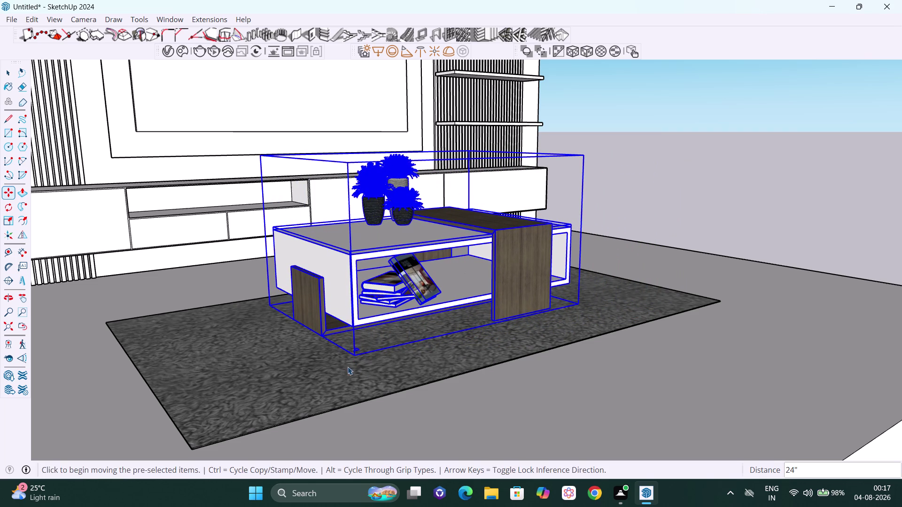
Orbit out to check the room from the front and reselect the coffee table group.
scroll(down, 3)
middle_drag(475, 389, 328, 385)
click(821, 313)
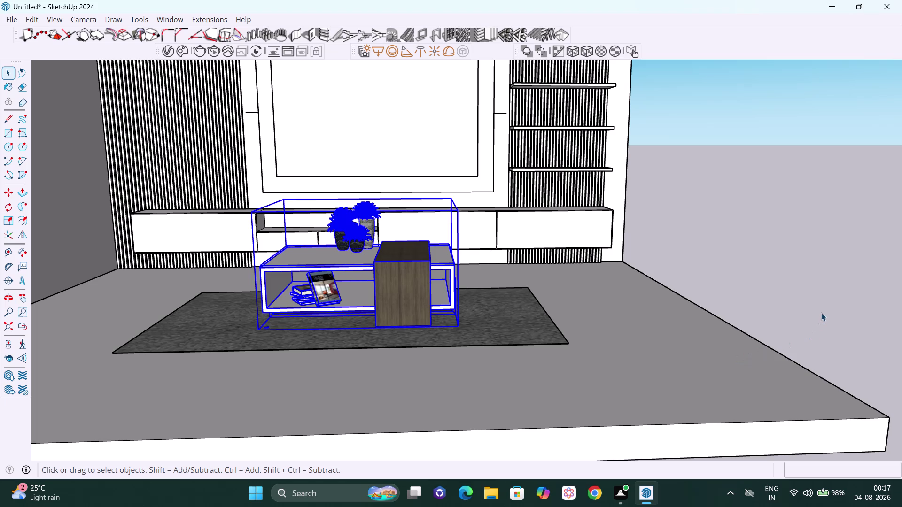
scroll(down, 3)
middle_drag(420, 317, 419, 390)
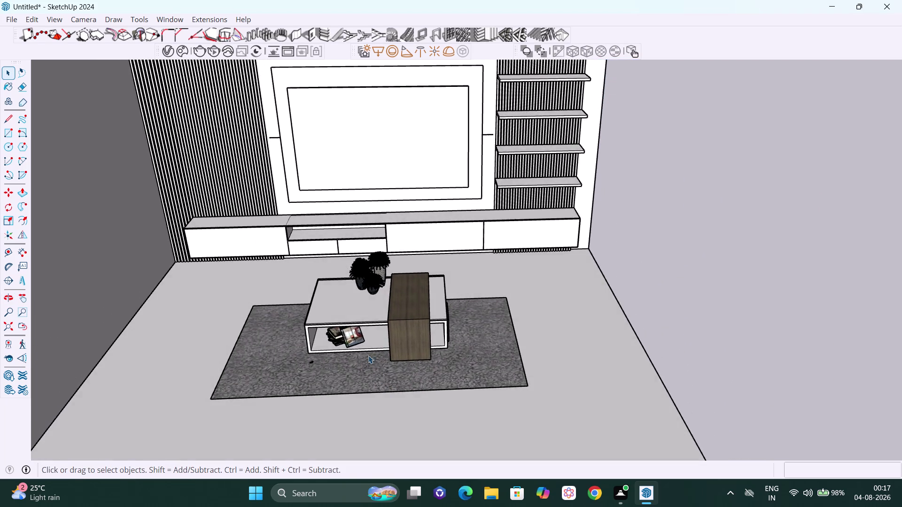
scroll(up, 3)
scroll(up, 3)
scroll(up, 3)
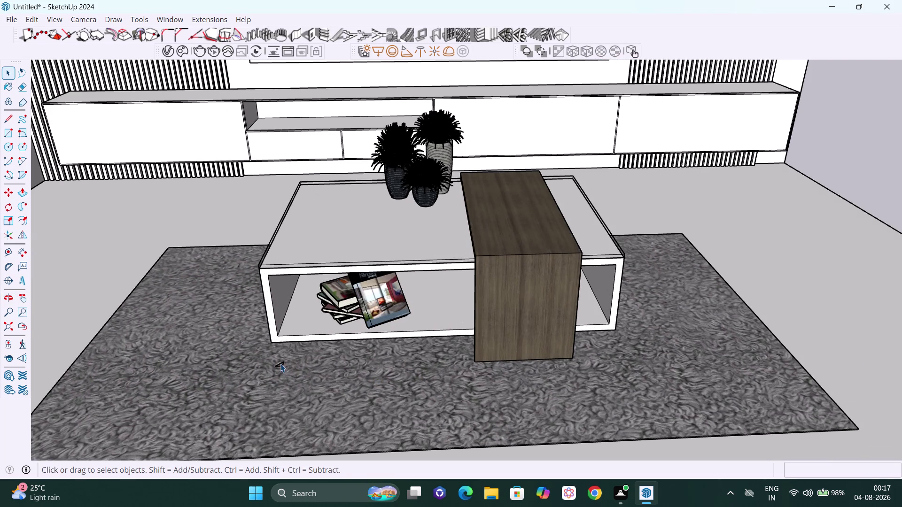
click(281, 364)
middle_drag(300, 371, 318, 361)
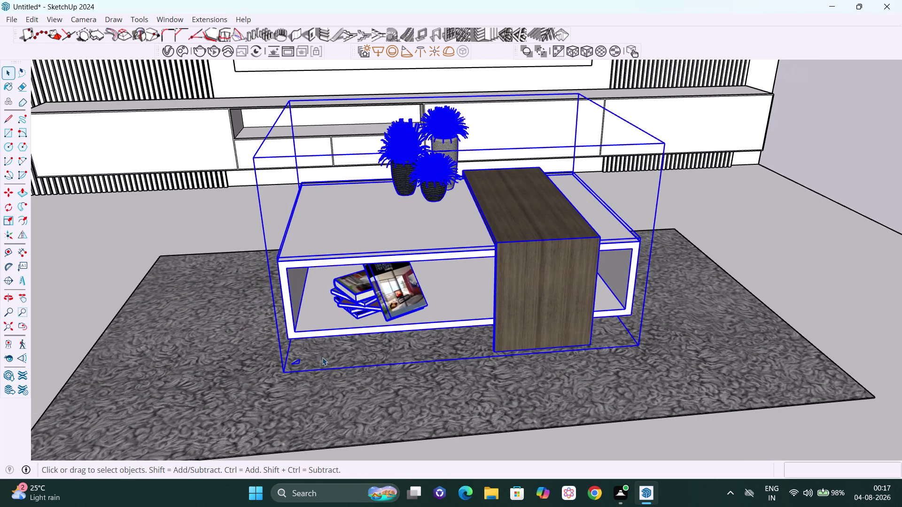
Start another move of the table from its bottom corner, locked to one axis.
key(m)
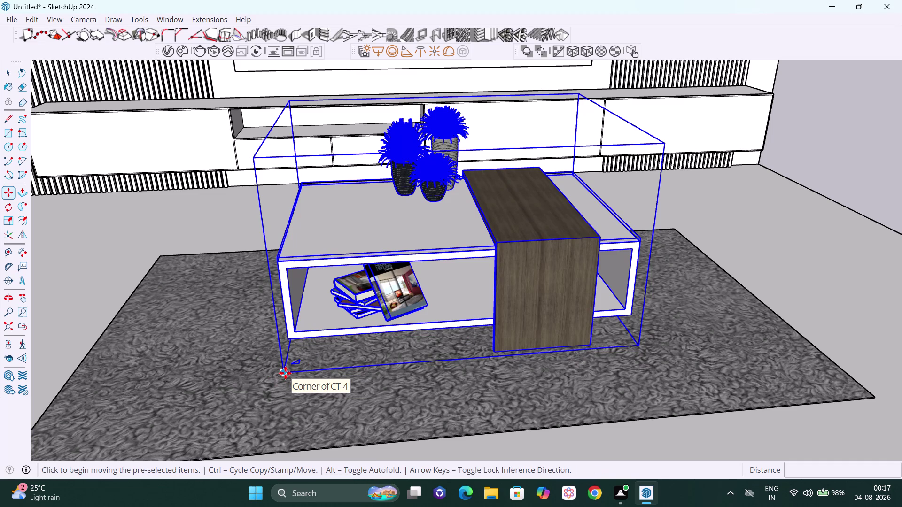
click(285, 373)
key(Up)
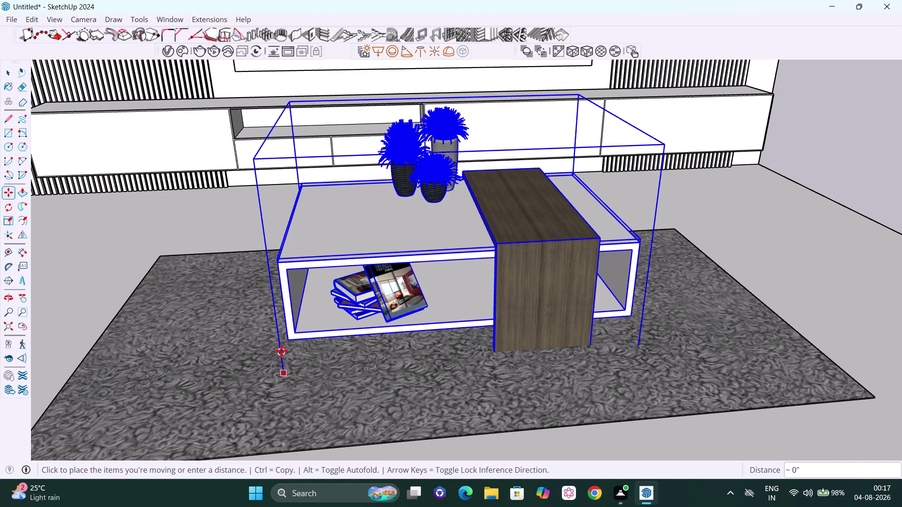
scroll(down, 3)
middle_drag(281, 346, 283, 294)
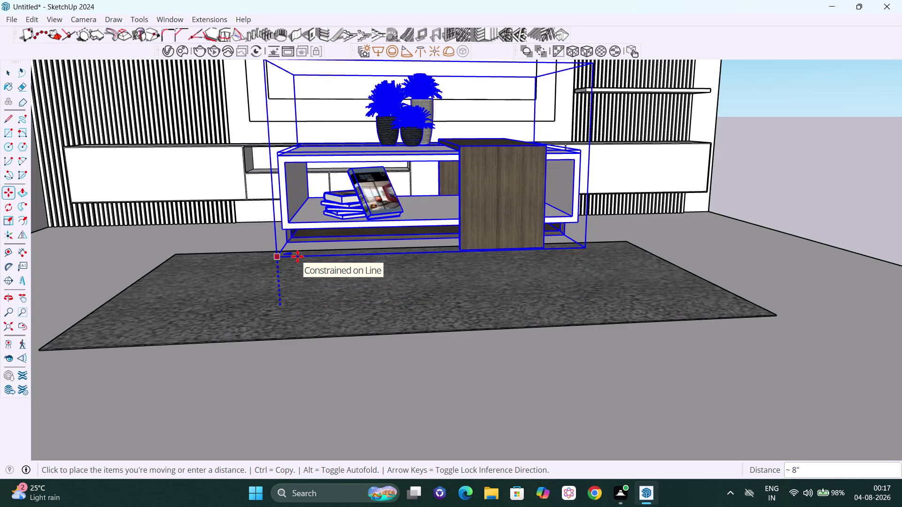
Cancel the pending move and orbit to a top-down view of the table on the rug.
key(Escape)
middle_drag(563, 319, 459, 332)
scroll(up, 3)
middle_drag(476, 320, 436, 303)
scroll(up, 3)
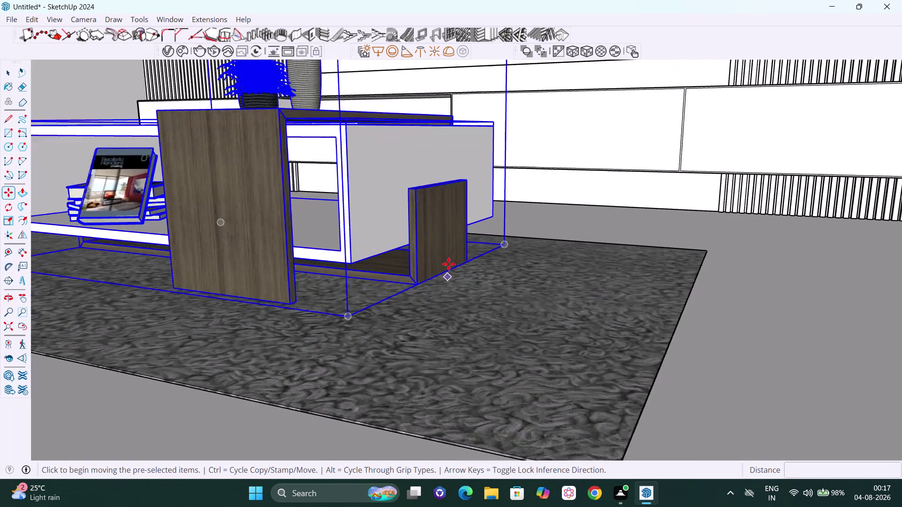
scroll(up, 3)
scroll(up, 3)
scroll(down, 3)
scroll(down, 3)
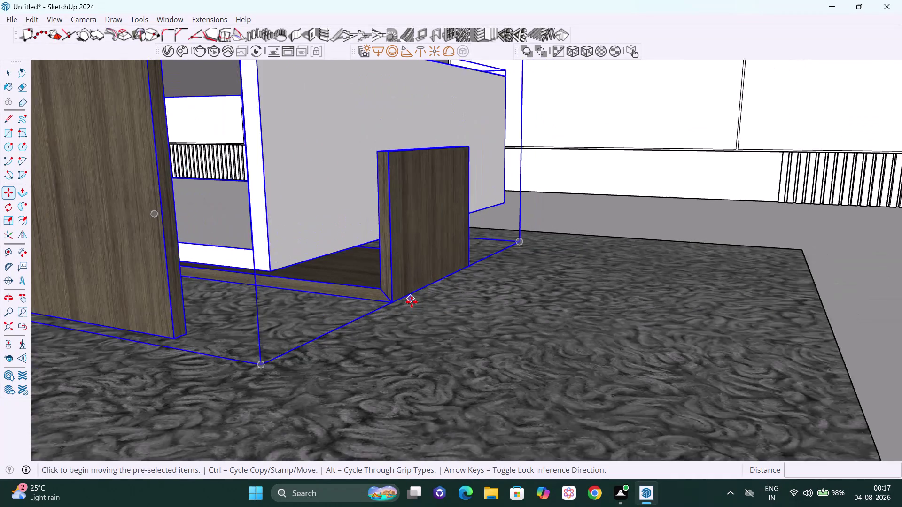
scroll(down, 3)
middle_drag(356, 326, 382, 231)
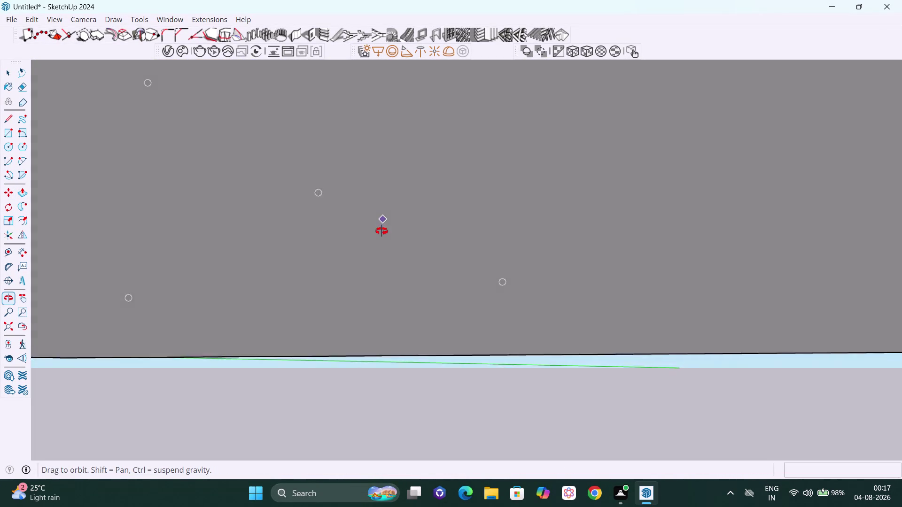
middle_drag(382, 232, 376, 308)
scroll(down, 3)
scroll(down, 3)
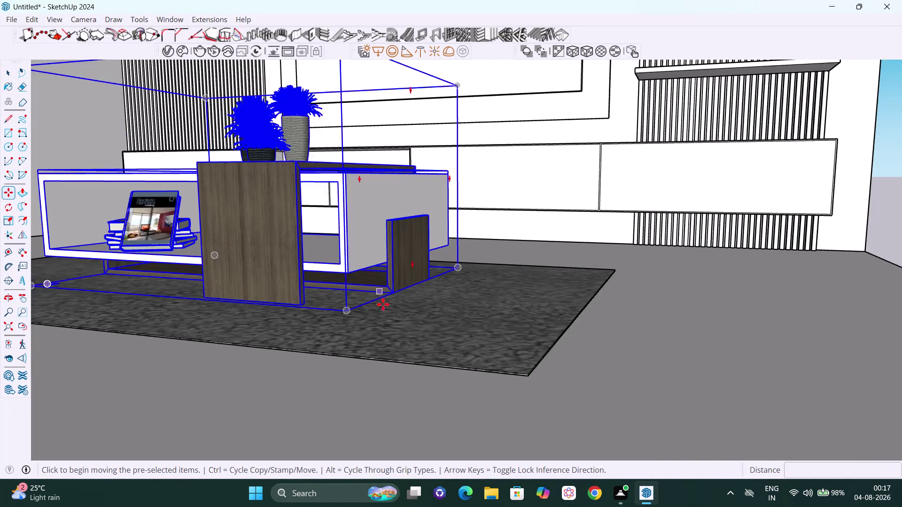
scroll(down, 3)
middle_drag(428, 292, 201, 383)
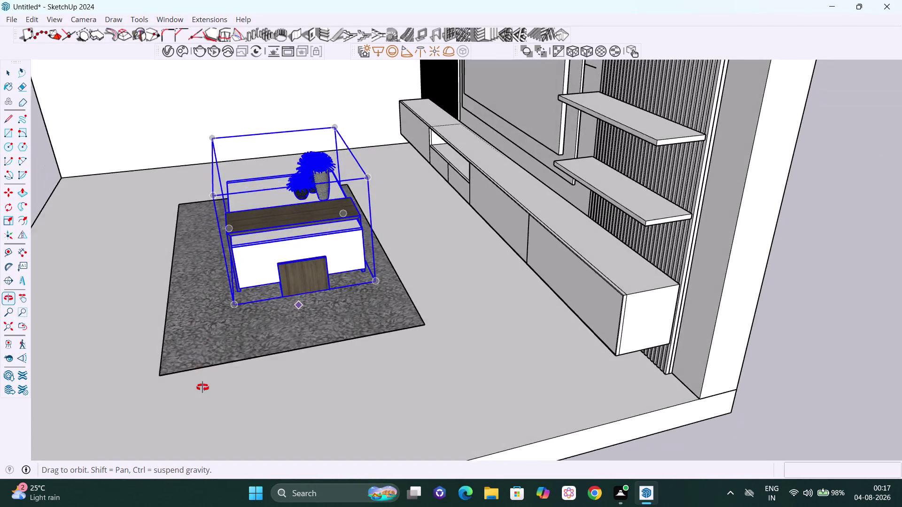
middle_drag(202, 384, 303, 428)
middle_drag(298, 381, 220, 380)
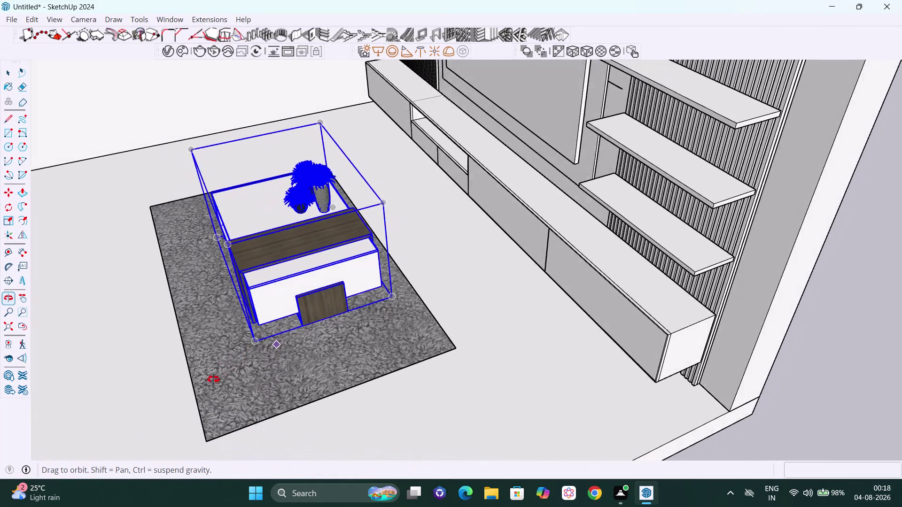
middle_drag(220, 379, 206, 379)
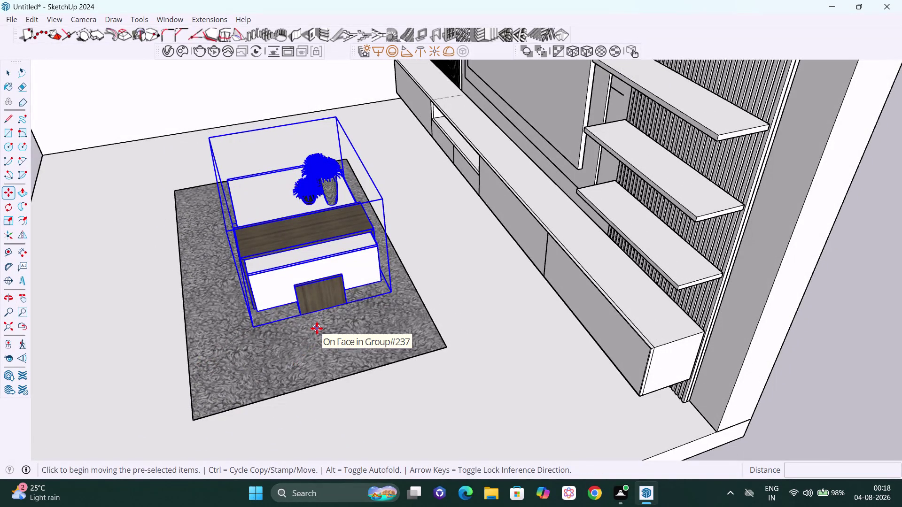
Nudge the coffee table a few inches from its front edge along a locked axis.
key(m)
middle_drag(332, 312, 291, 305)
scroll(up, 3)
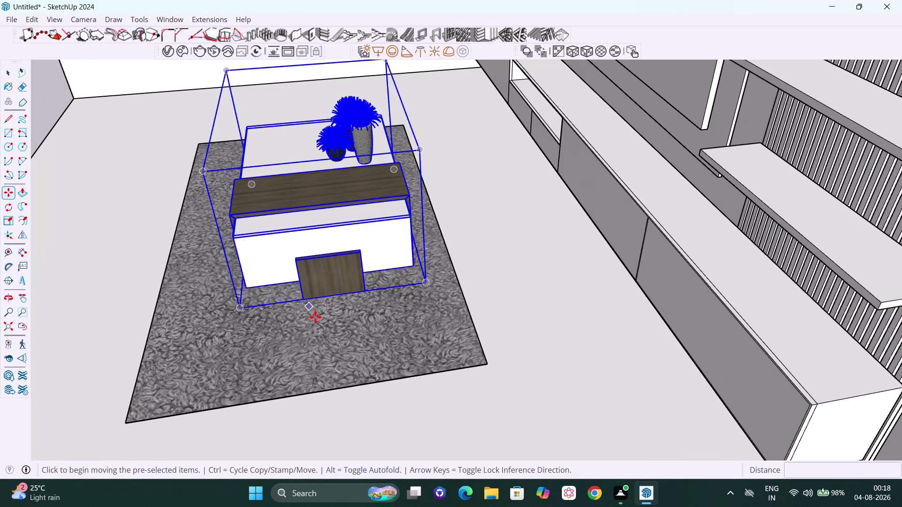
click(333, 296)
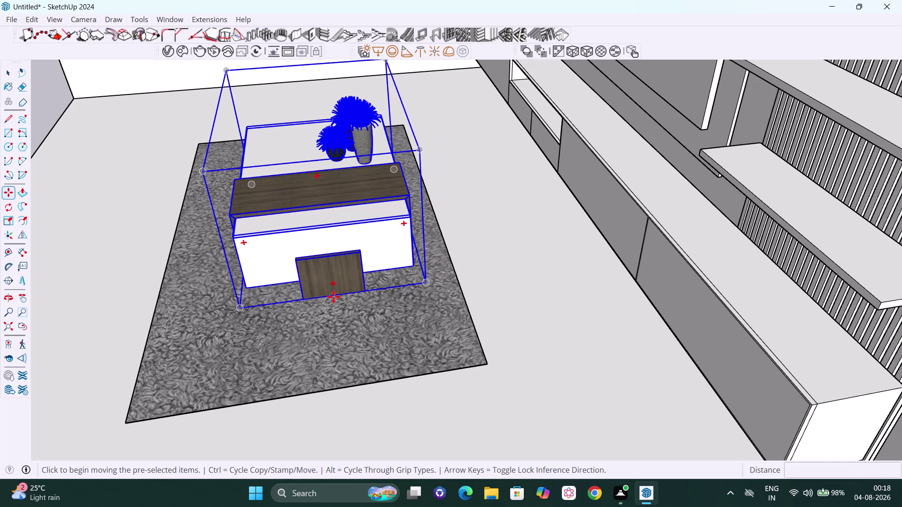
key(Right)
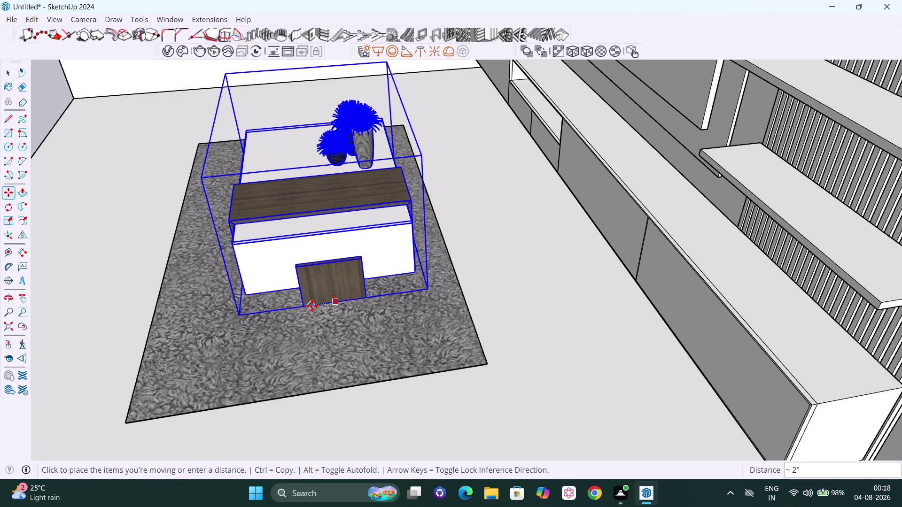
key(Left)
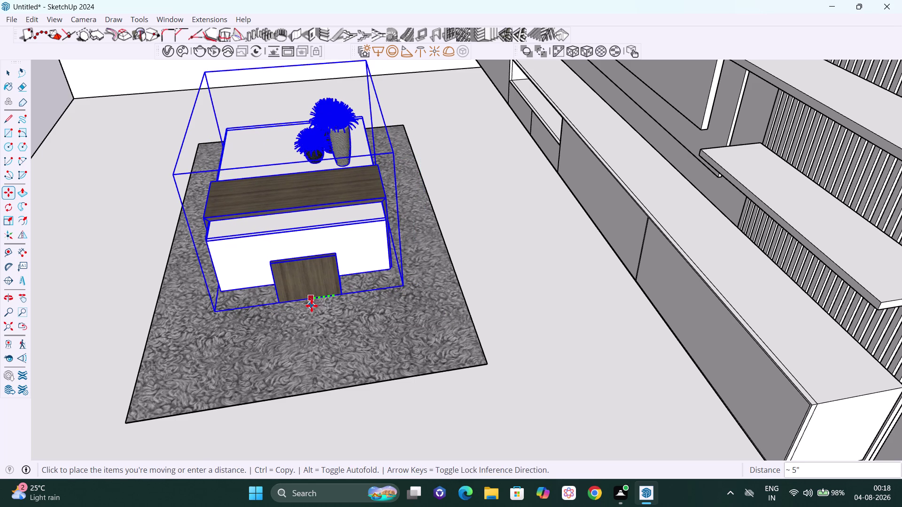
click(311, 306)
key(space)
scroll(down, 3)
scroll(down, 3)
middle_drag(319, 309, 324, 300)
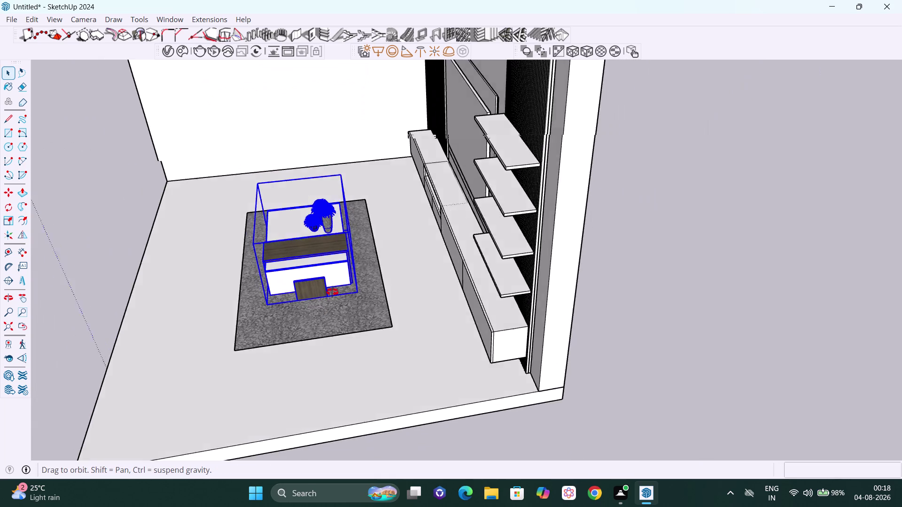
middle_drag(324, 300, 620, 214)
scroll(down, 3)
click(624, 293)
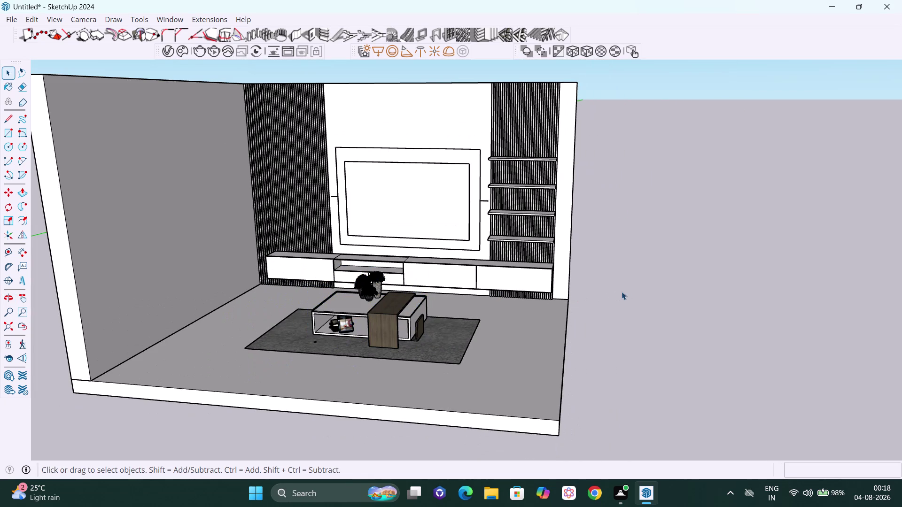
scroll(up, 3)
middle_drag(352, 293, 400, 305)
scroll(up, 3)
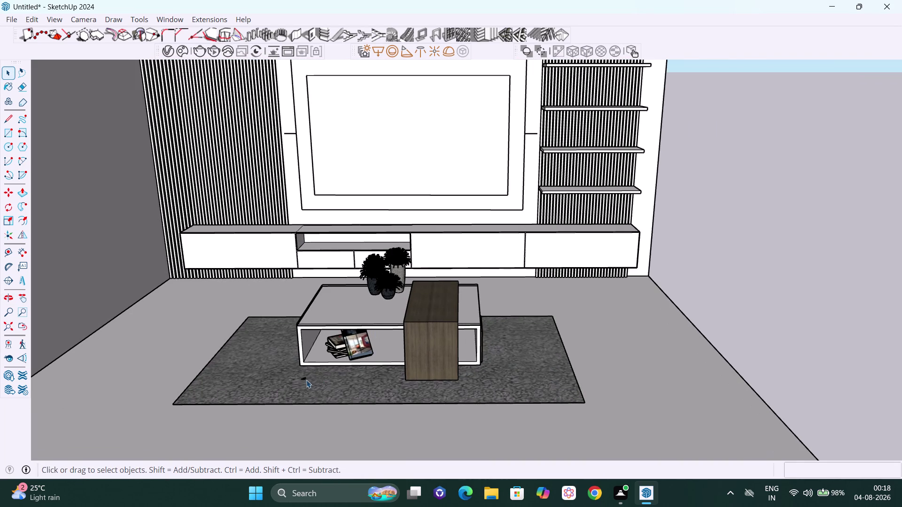
double_click(307, 378)
click(306, 378)
scroll(up, 3)
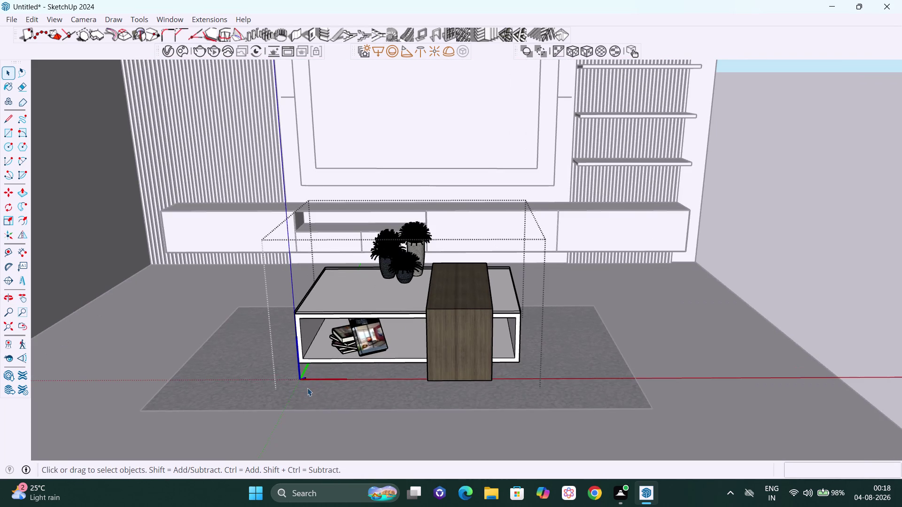
middle_drag(301, 400, 338, 435)
scroll(down, 3)
scroll(down, 3)
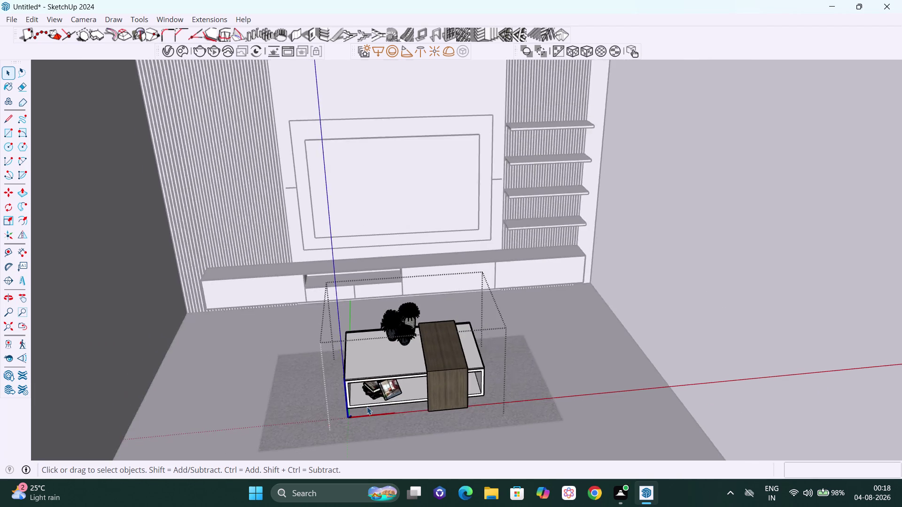
scroll(down, 3)
key(space)
click(691, 331)
scroll(down, 3)
middle_drag(385, 430, 380, 428)
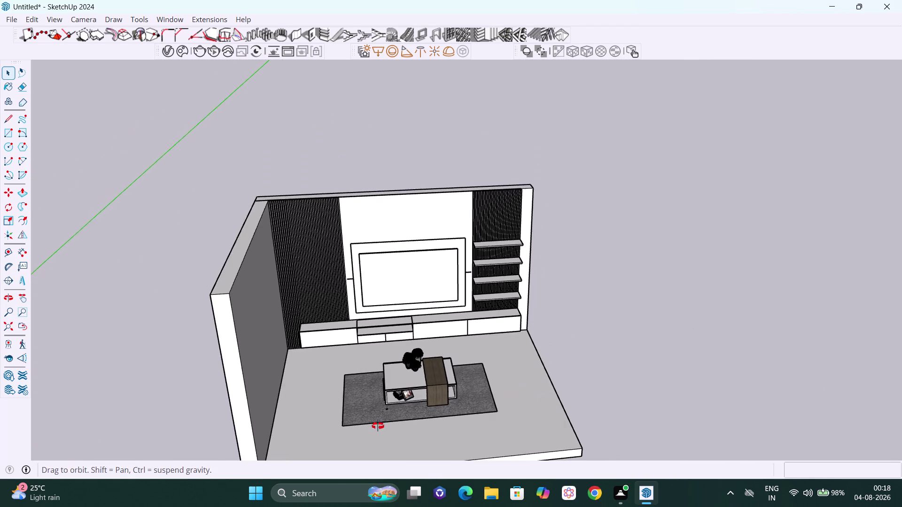
middle_drag(381, 428, 359, 414)
scroll(down, 3)
scroll(down, 3)
middle_drag(395, 444, 487, 389)
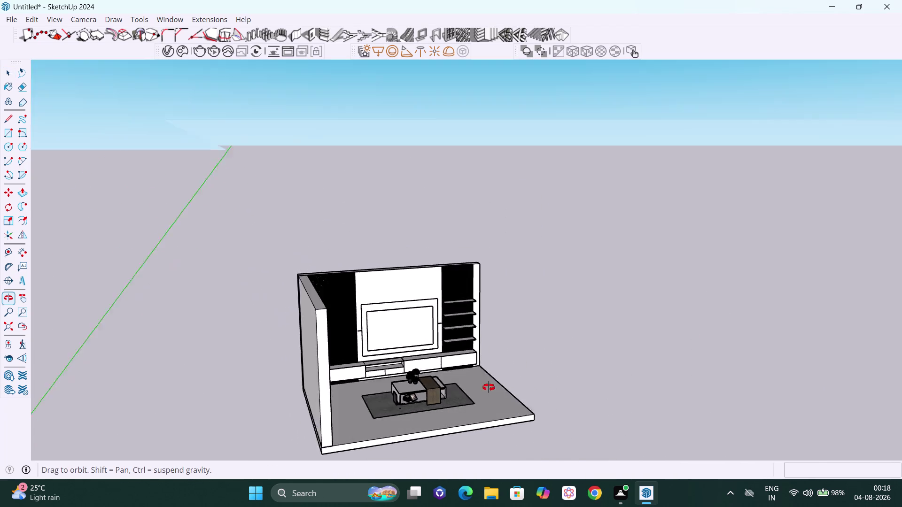
middle_drag(487, 390, 328, 358)
scroll(up, 3)
scroll(up, 3)
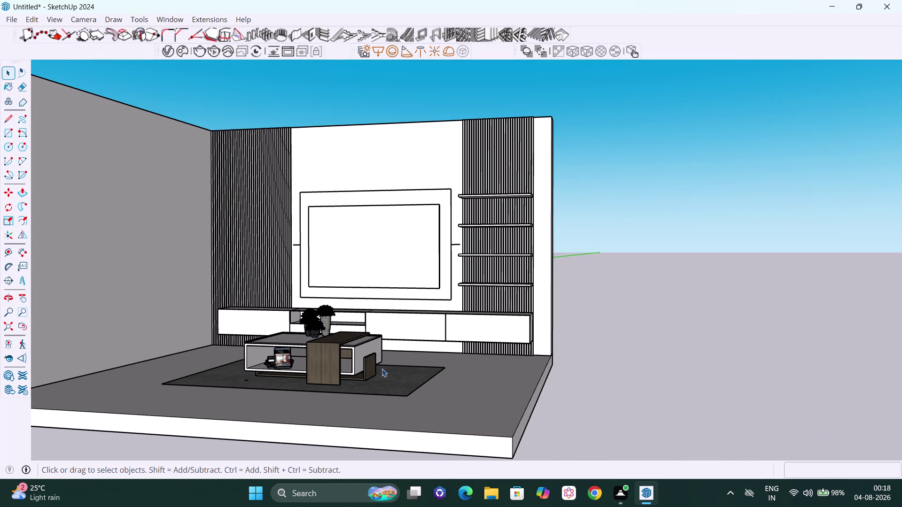
middle_drag(346, 366, 234, 371)
middle_click(231, 372)
scroll(down, 3)
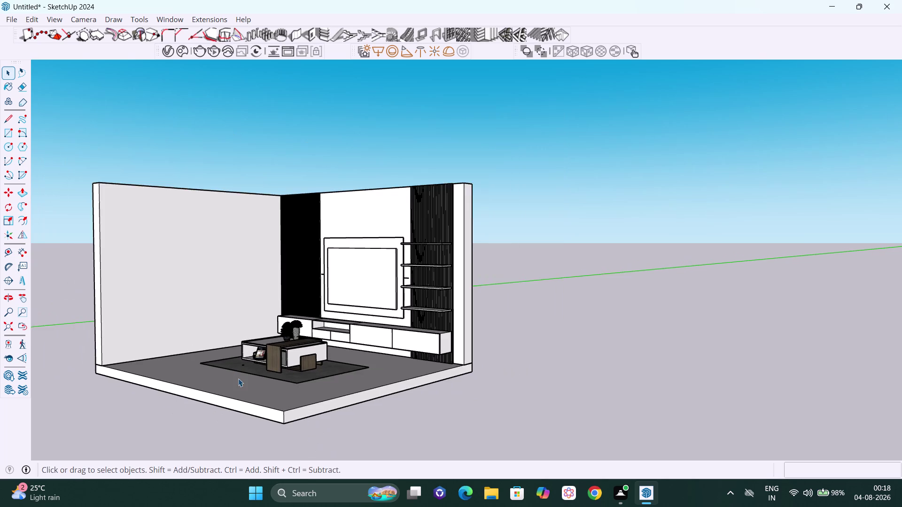
scroll(down, 3)
middle_drag(252, 381, 672, 404)
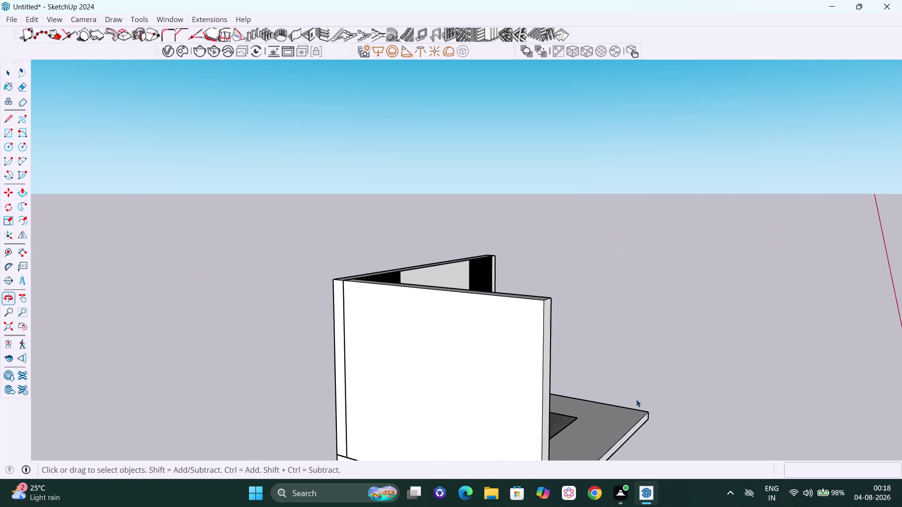
scroll(down, 3)
middle_drag(526, 433, 257, 404)
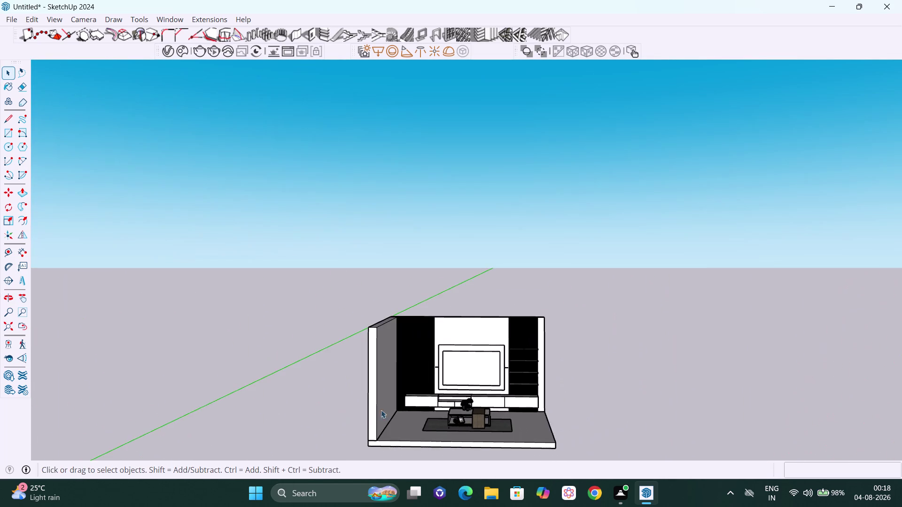
scroll(down, 3)
middle_drag(439, 421, 379, 476)
scroll(up, 3)
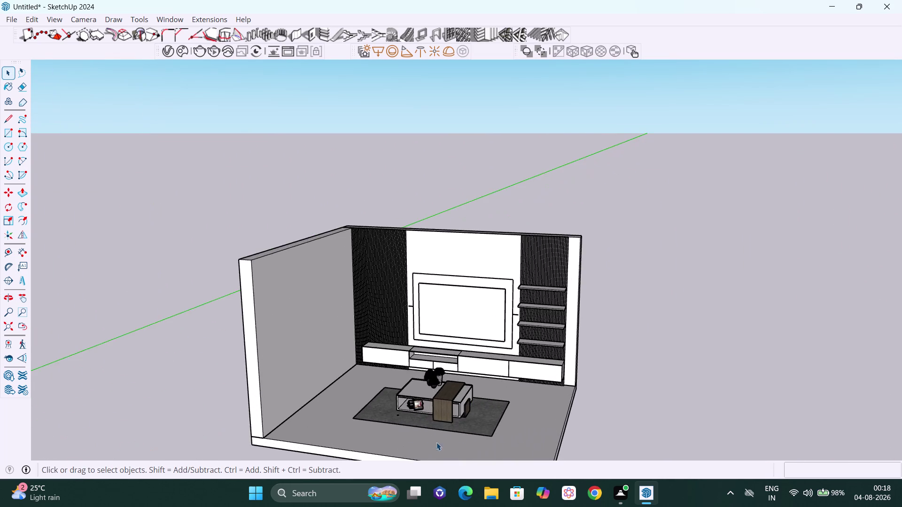
scroll(up, 3)
scroll(up, 3)
scroll(up, 3)
middle_drag(447, 421, 392, 426)
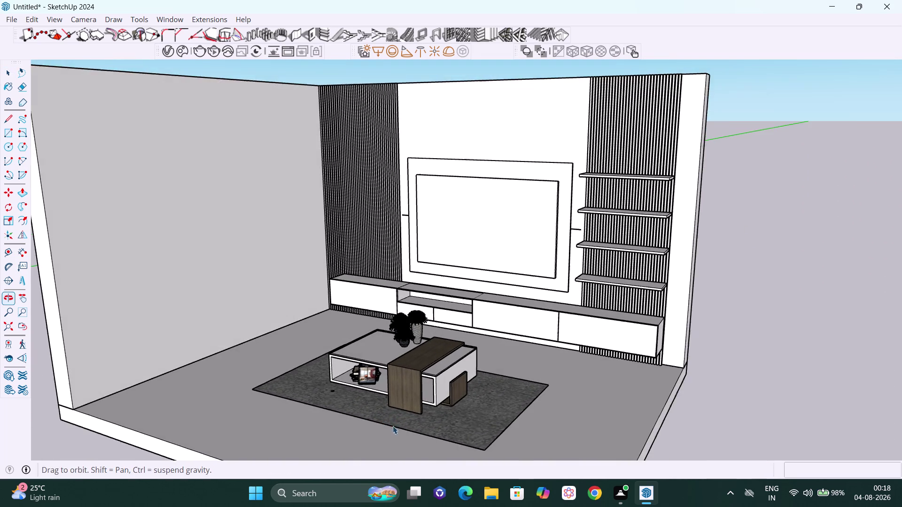
scroll(up, 3)
scroll(up, 3)
middle_drag(415, 366, 264, 371)
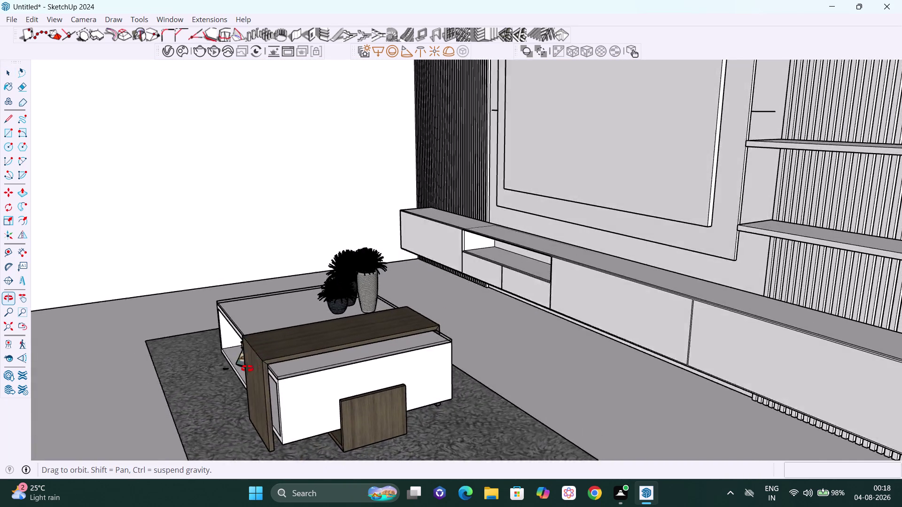
middle_drag(265, 371, 686, 406)
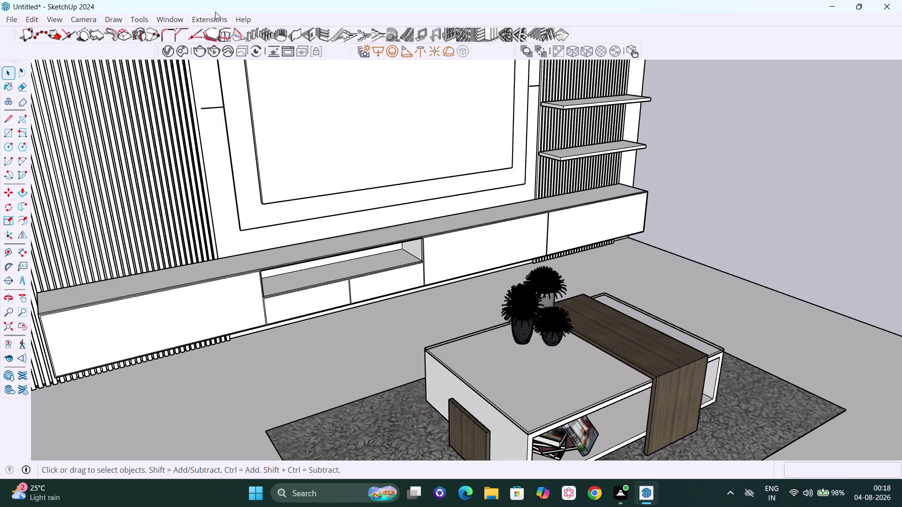
Open 3D Warehouse from Extensions and clear the old 'center table' query.
click(173, 20)
click(210, 110)
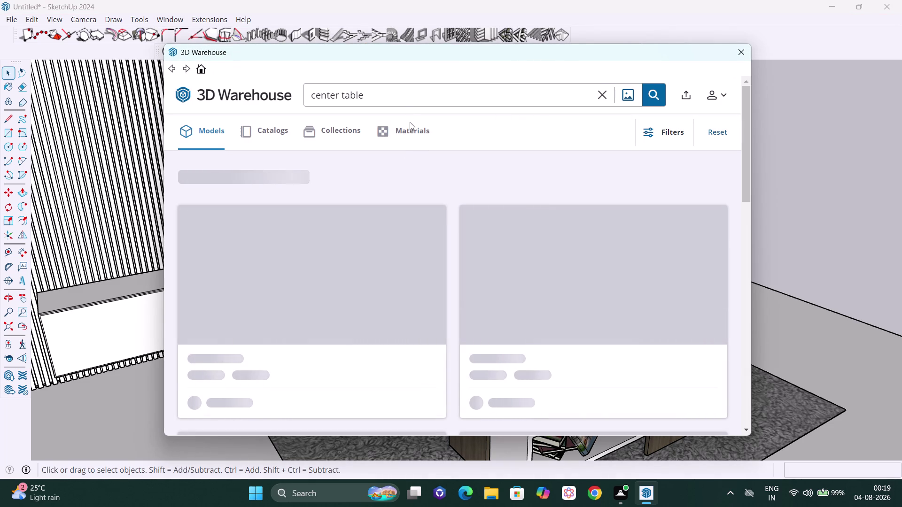
click(402, 101)
key(BackSpace)
key(BackSpace)
key(BackSpace)
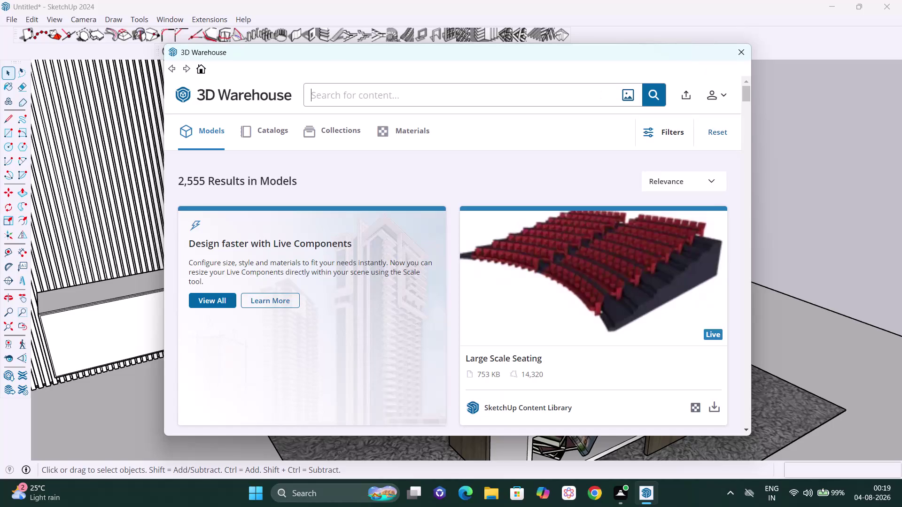
Search 3D Warehouse for 'Luxury sofa'.
key(u)
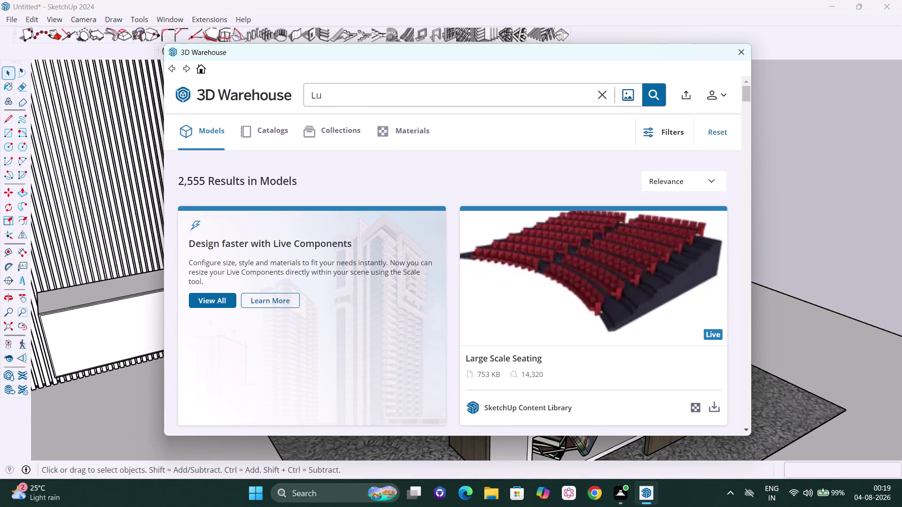
text(xury)
key(space)
text(sofa)
key(Return)
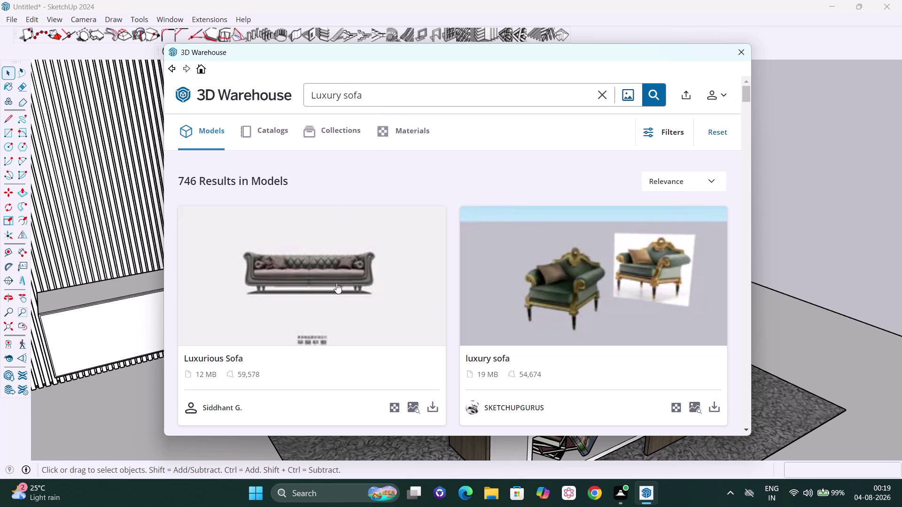
Scroll far down the 'Luxury sofa' results, past Forte 357, Poltrona and many Artifort models.
scroll(down, 3)
scroll(down, 3)
scroll(up, 3)
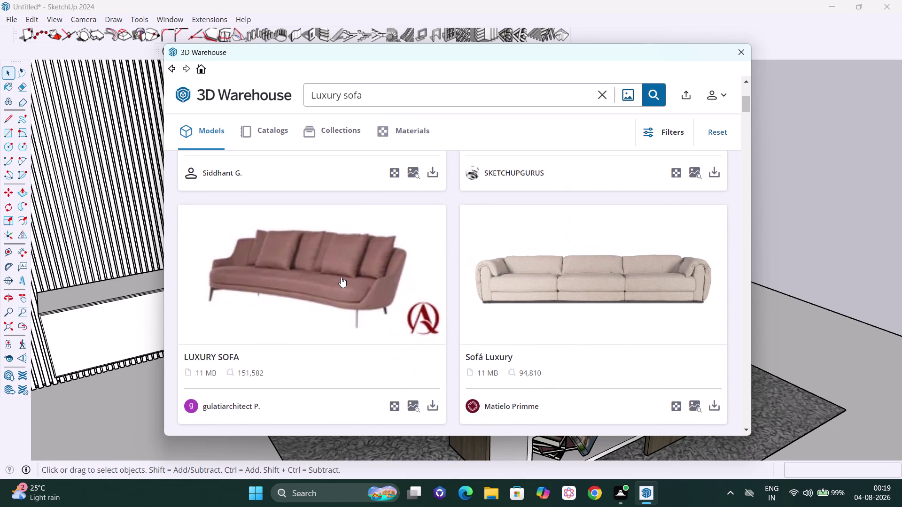
scroll(down, 3)
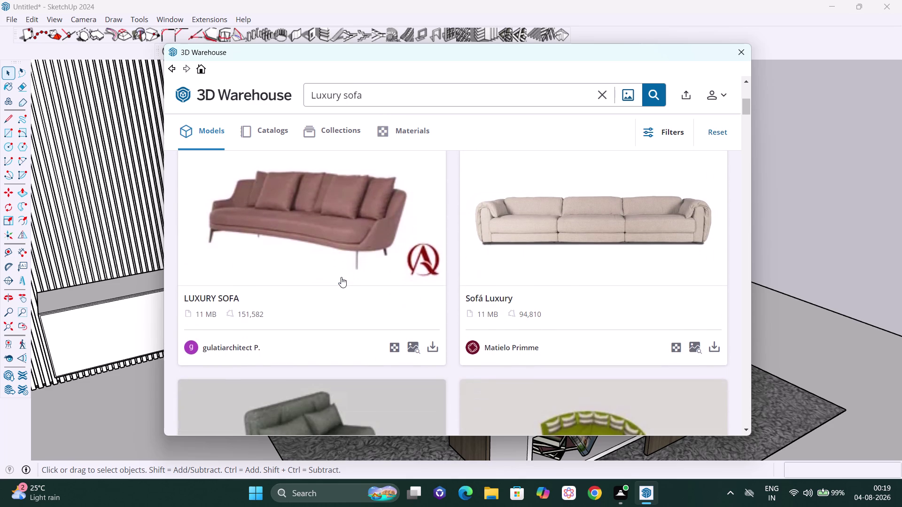
scroll(down, 3)
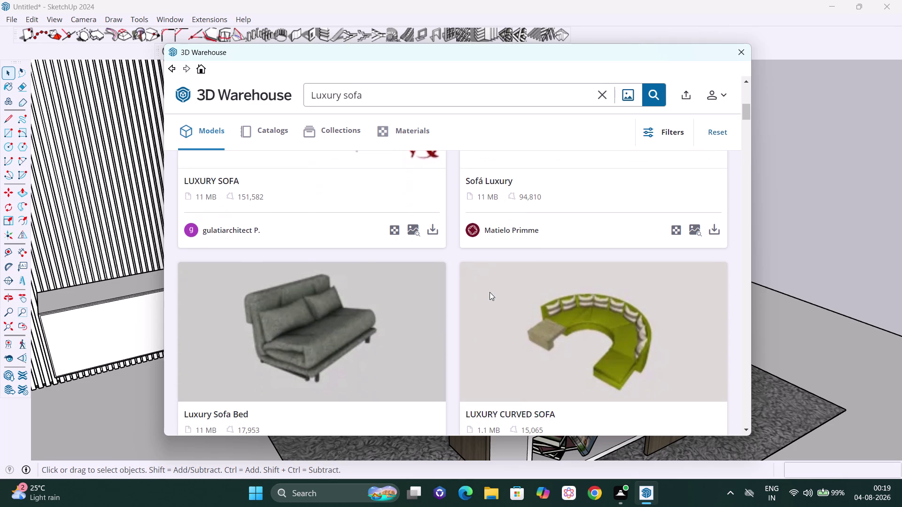
scroll(down, 3)
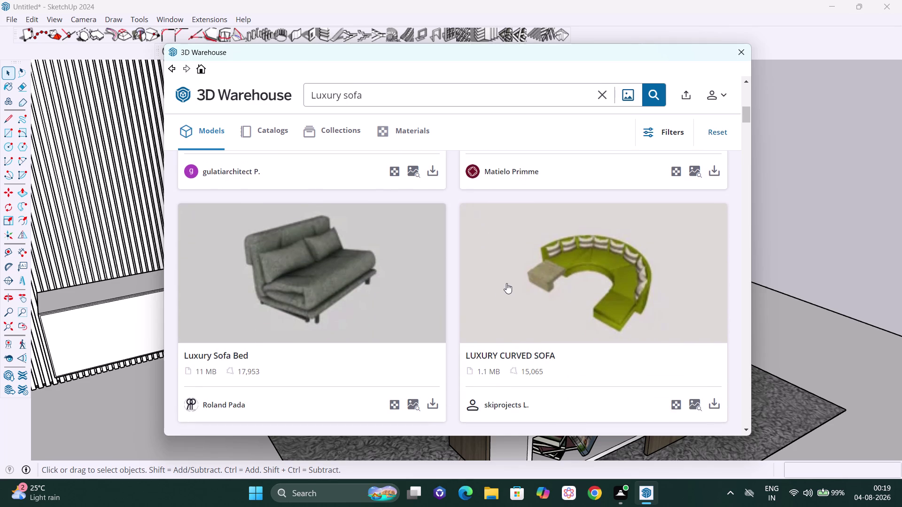
scroll(down, 3)
scroll(down, 3)
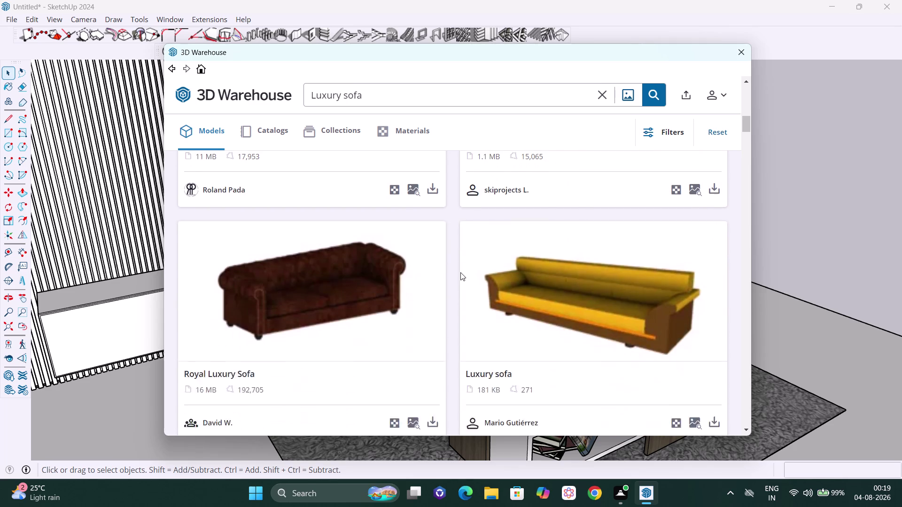
scroll(down, 3)
scroll(down, 3)
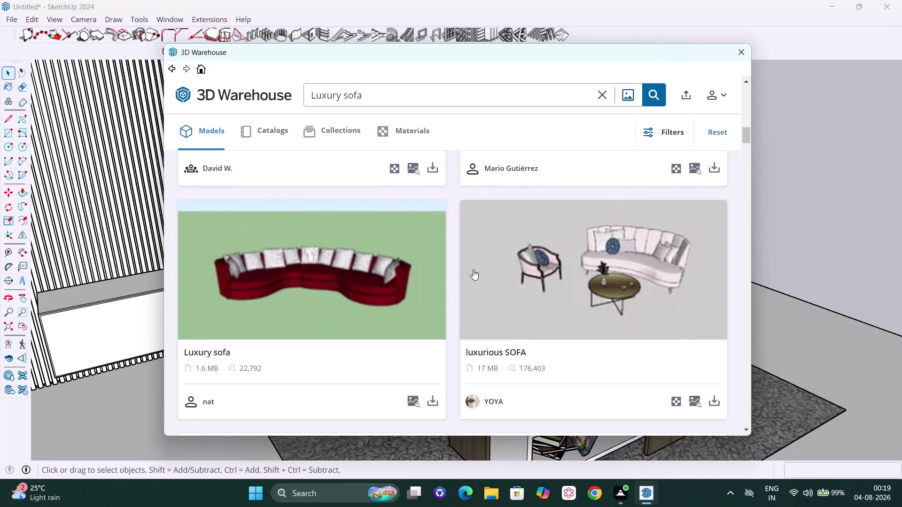
scroll(up, 3)
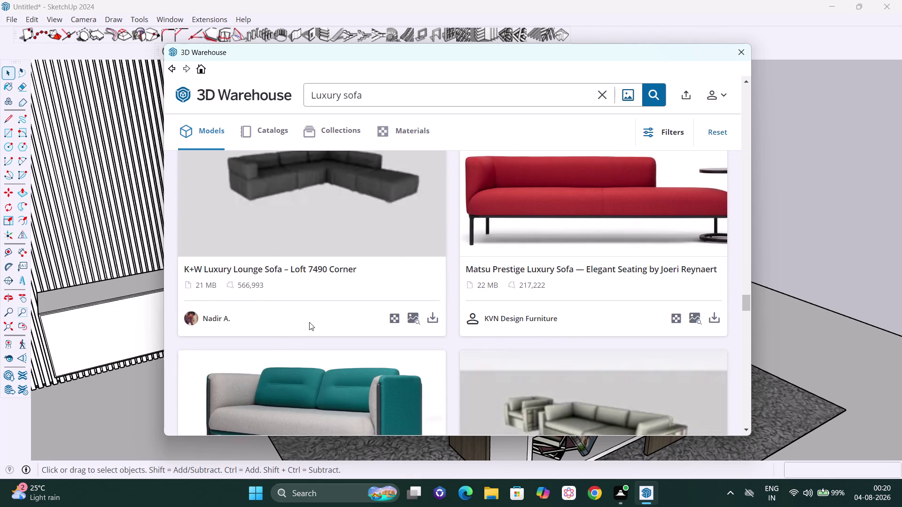
scroll(down, 3)
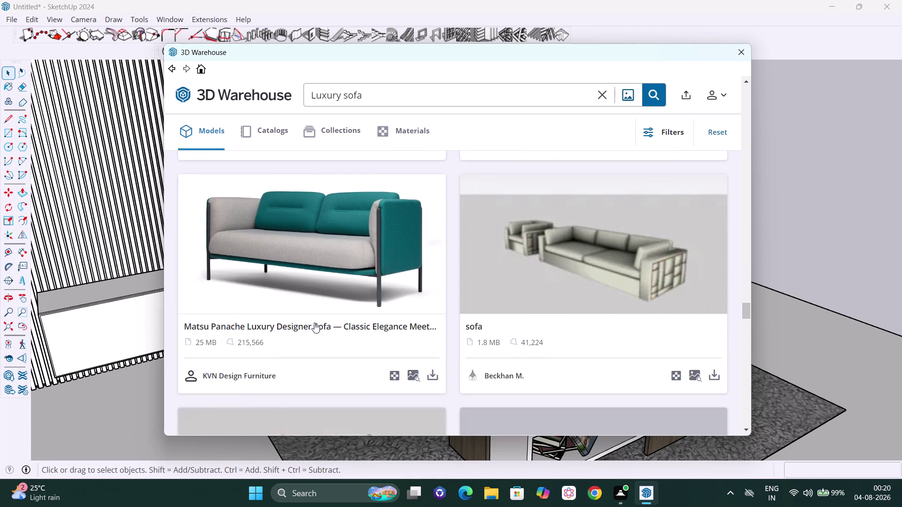
scroll(down, 3)
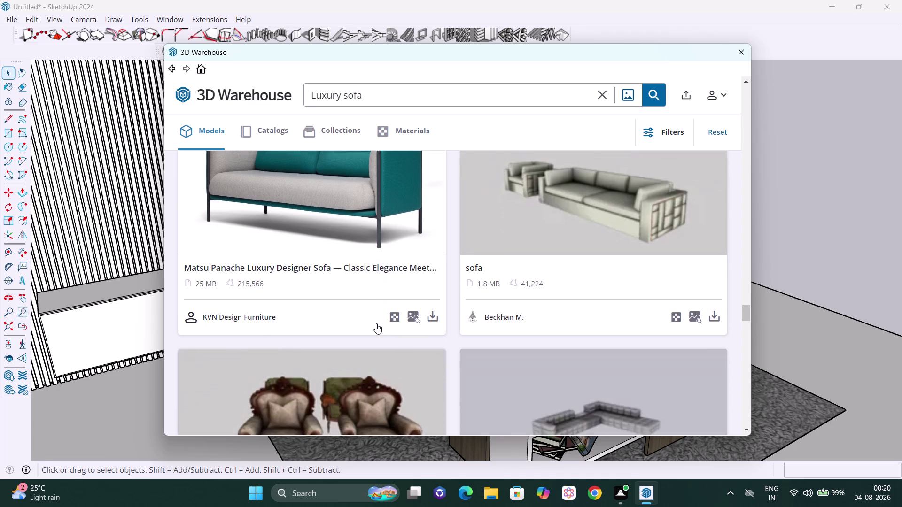
scroll(down, 3)
scroll(up, 3)
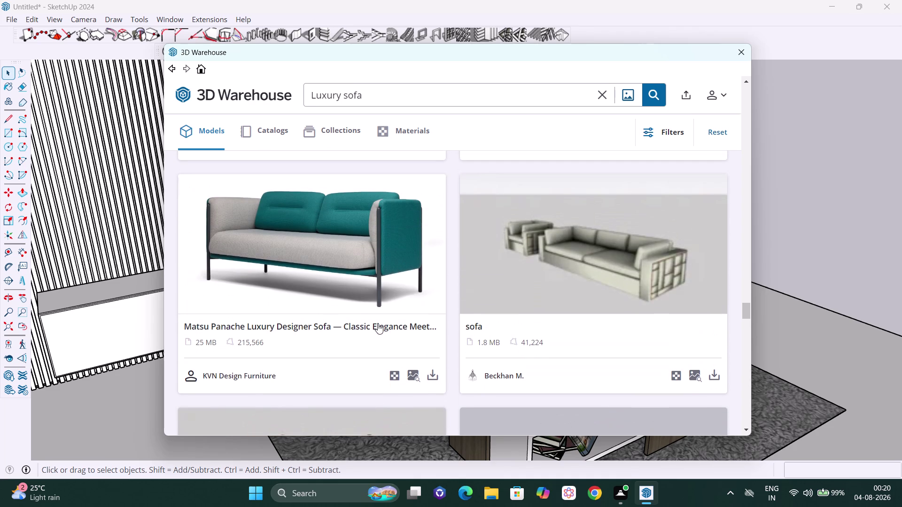
scroll(down, 3)
scroll(down, 3)
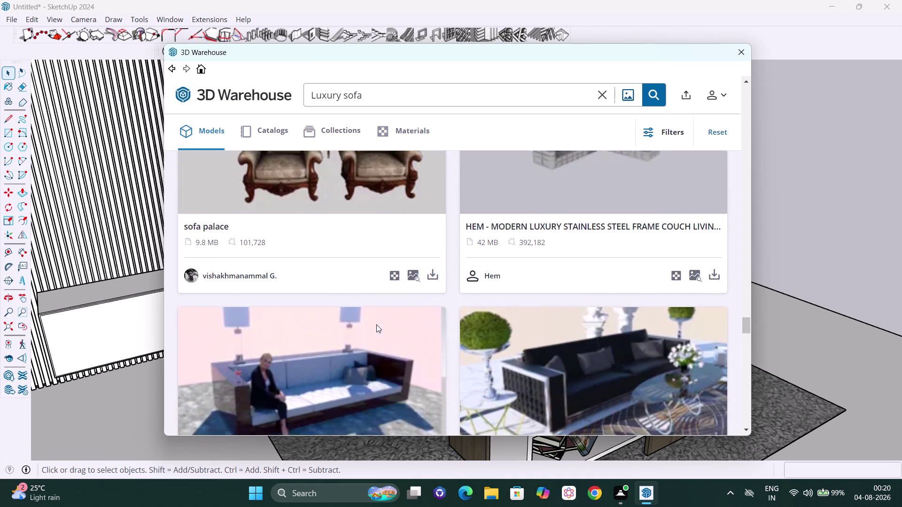
scroll(down, 3)
scroll(down, 3)
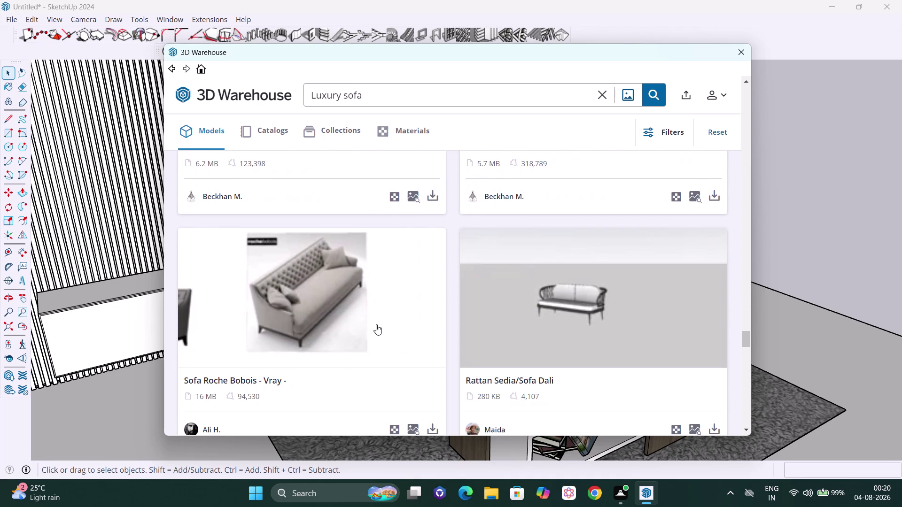
scroll(down, 3)
scroll(down, 3)
scroll(down, 3)
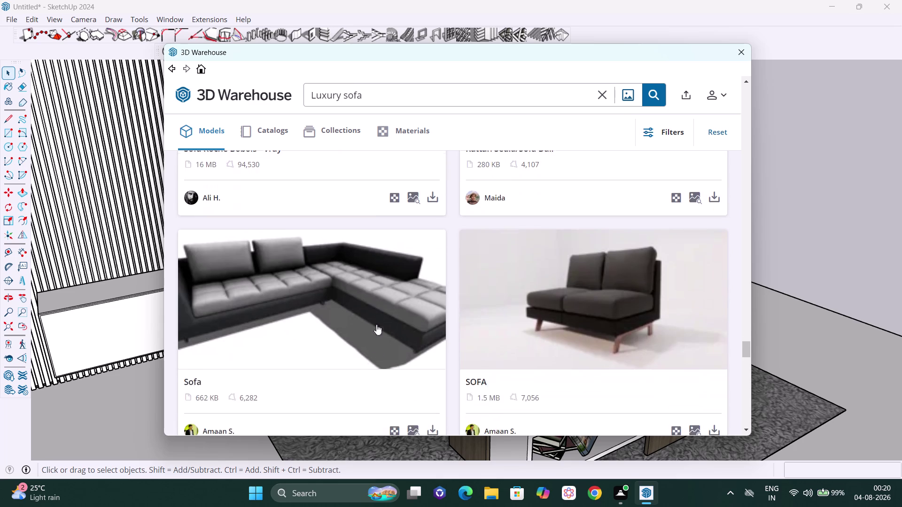
scroll(down, 3)
scroll(down, 3)
scroll(up, 3)
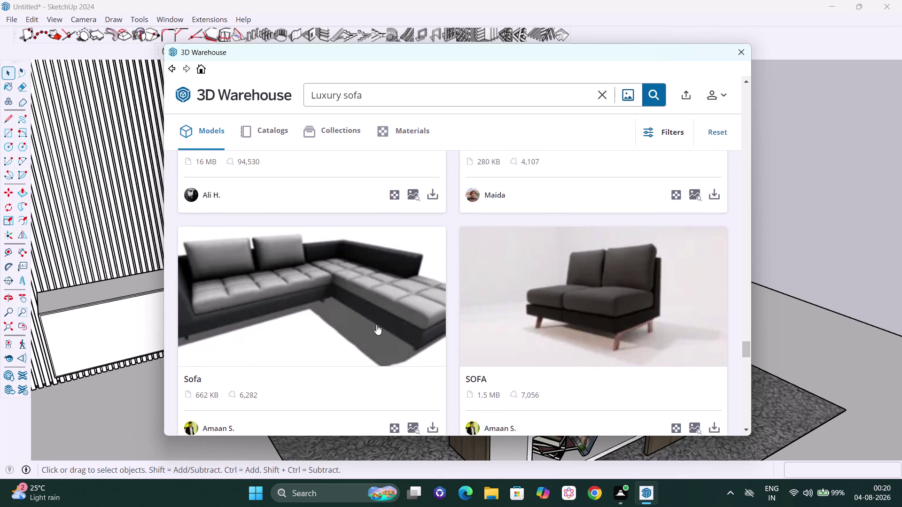
scroll(down, 3)
scroll(down, 3)
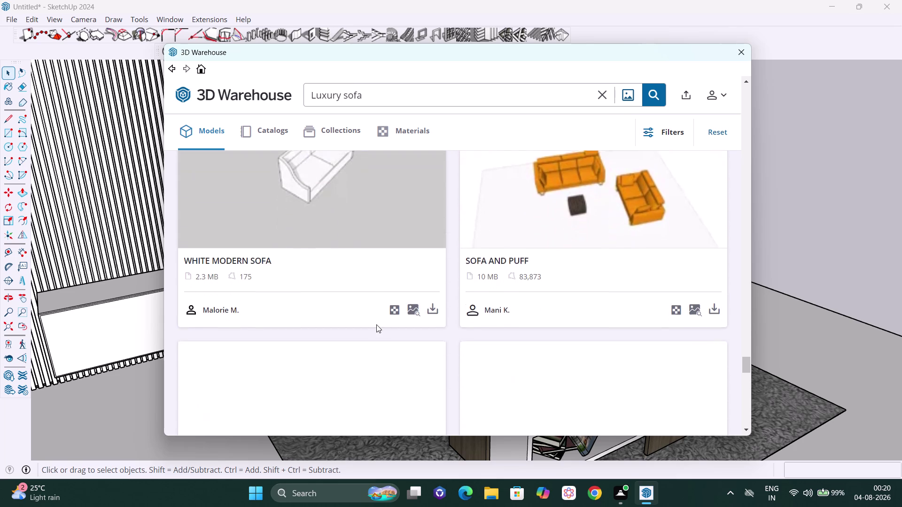
scroll(down, 3)
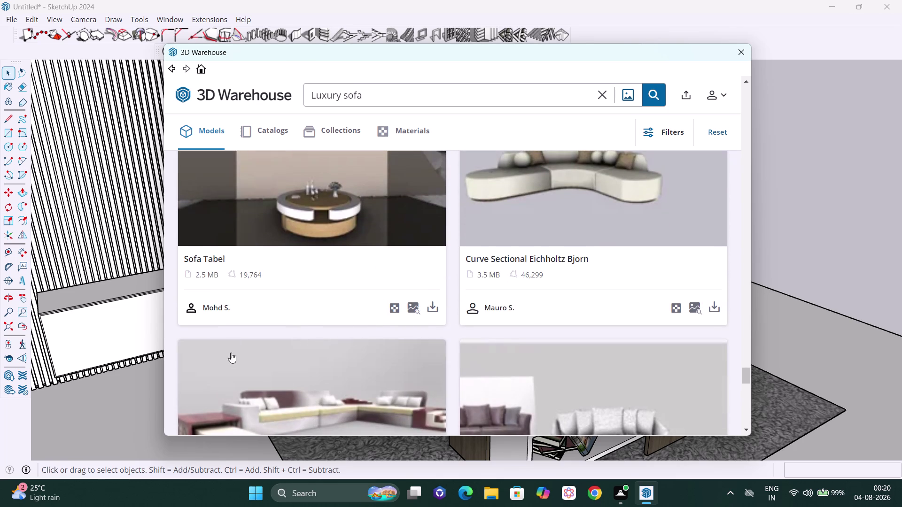
scroll(down, 3)
scroll(down, 3)
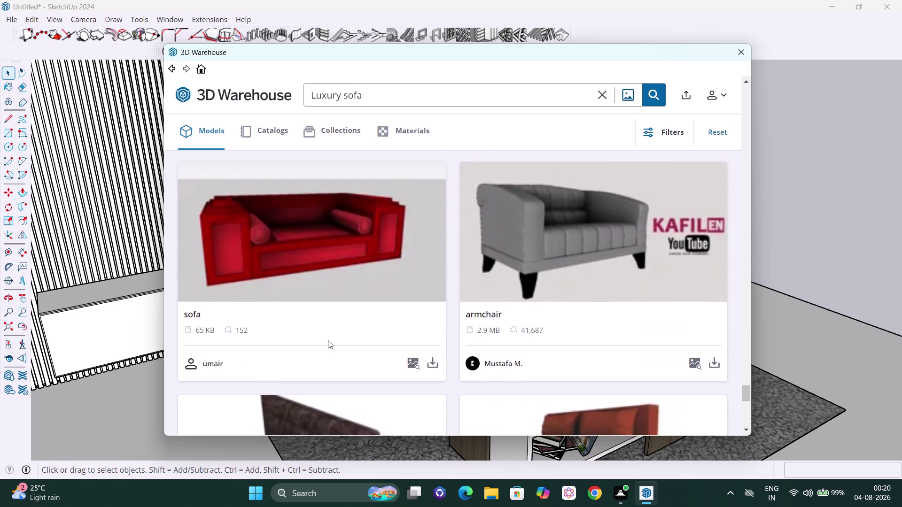
scroll(down, 3)
scroll(down, 3)
scroll(down, 3)
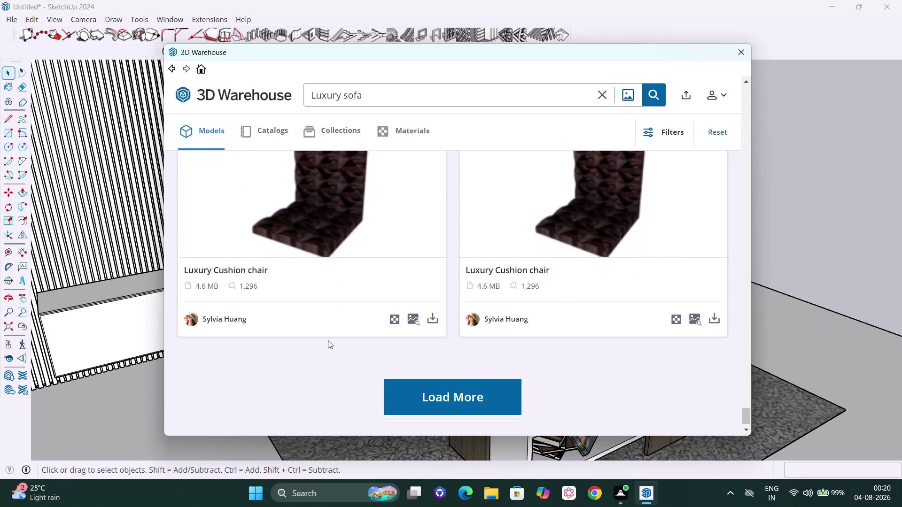
scroll(up, 3)
scroll(up, 3)
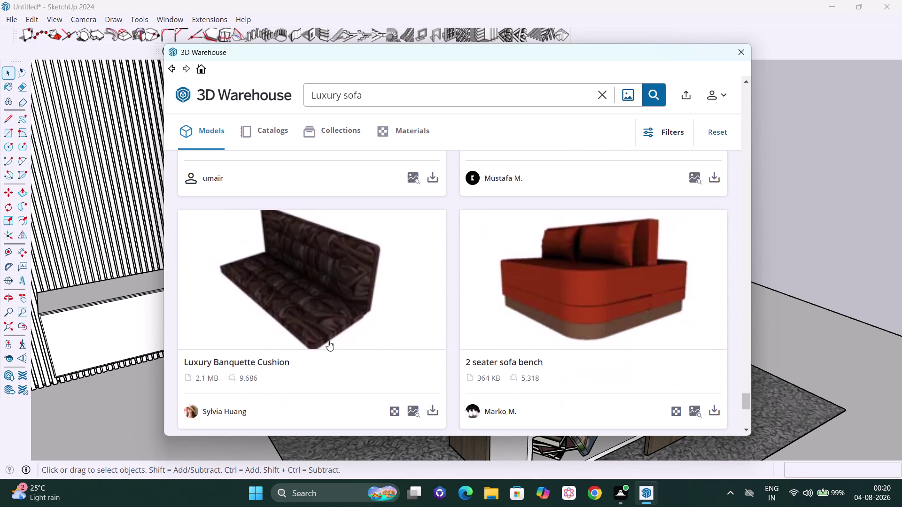
scroll(up, 3)
scroll(up, 3)
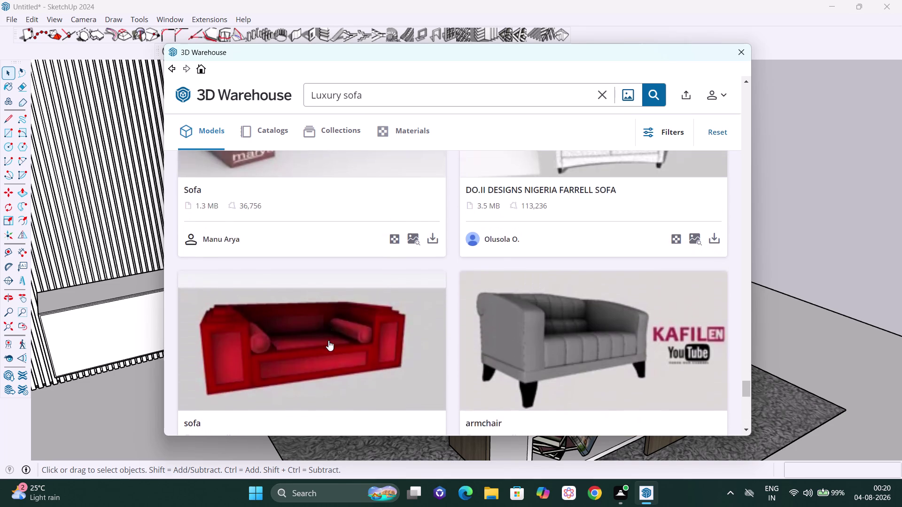
scroll(up, 3)
scroll(down, 3)
scroll(down, 3)
scroll(down, 3)
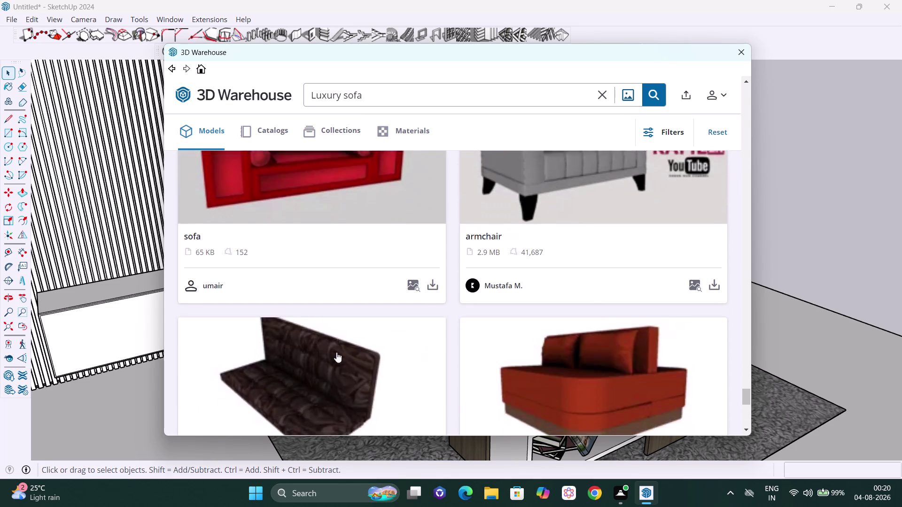
scroll(down, 3)
scroll(down, 3)
click(387, 371)
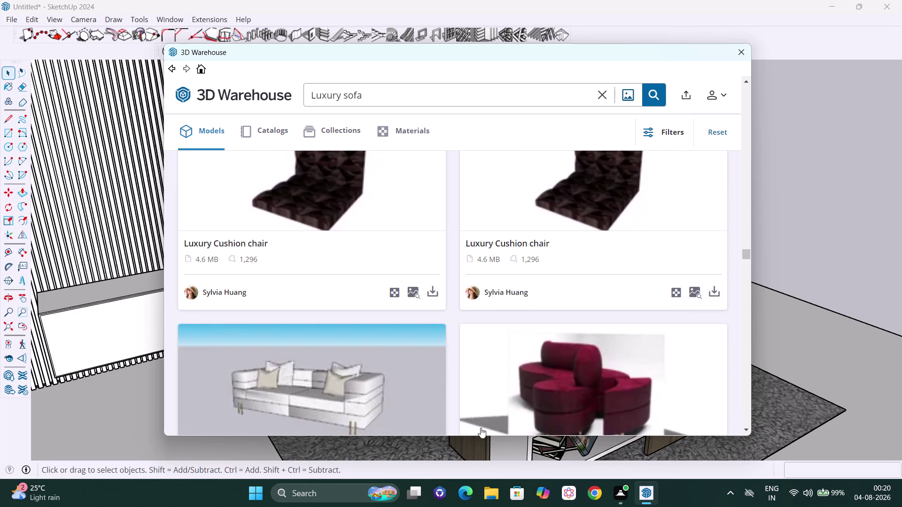
scroll(down, 3)
scroll(down, 3)
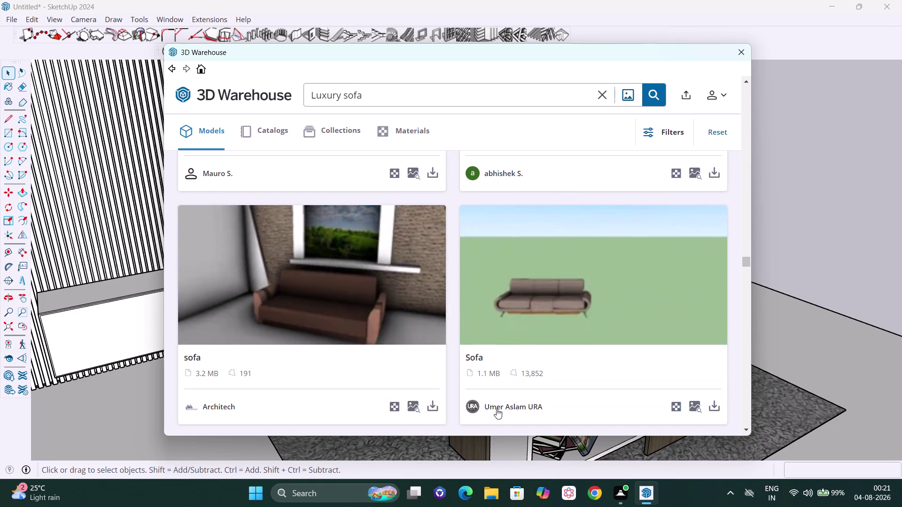
scroll(down, 3)
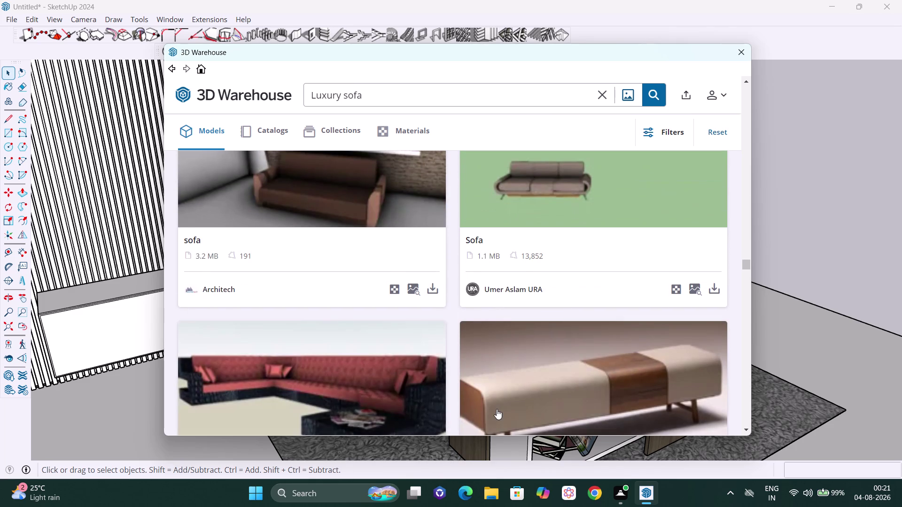
scroll(down, 3)
scroll(down, 3)
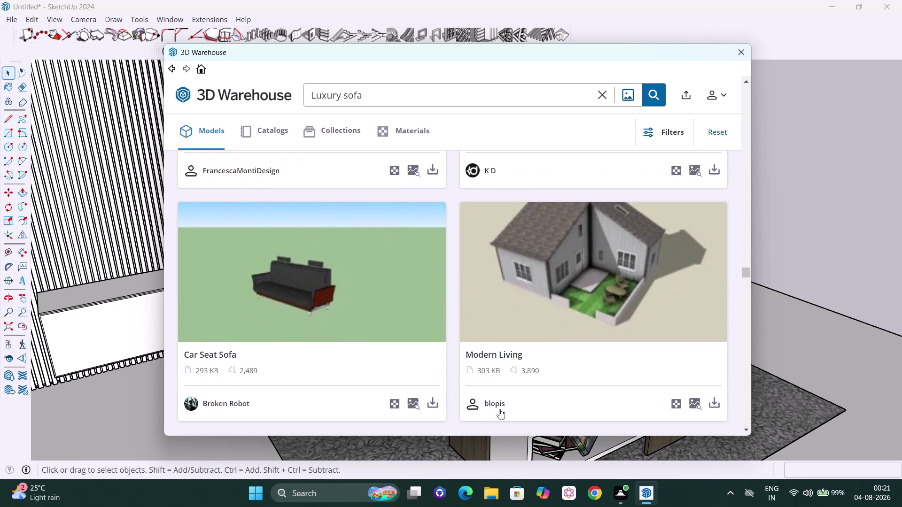
scroll(down, 3)
scroll(down, 3)
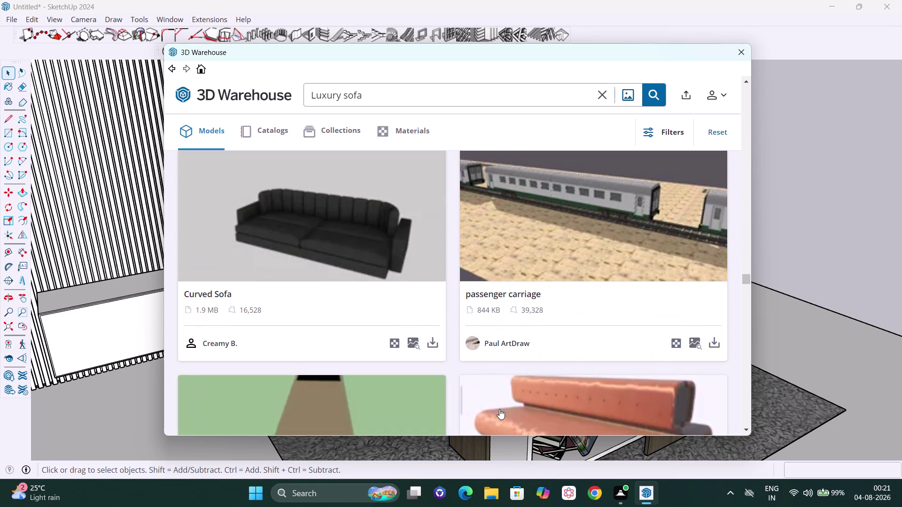
scroll(down, 3)
scroll(down, 3)
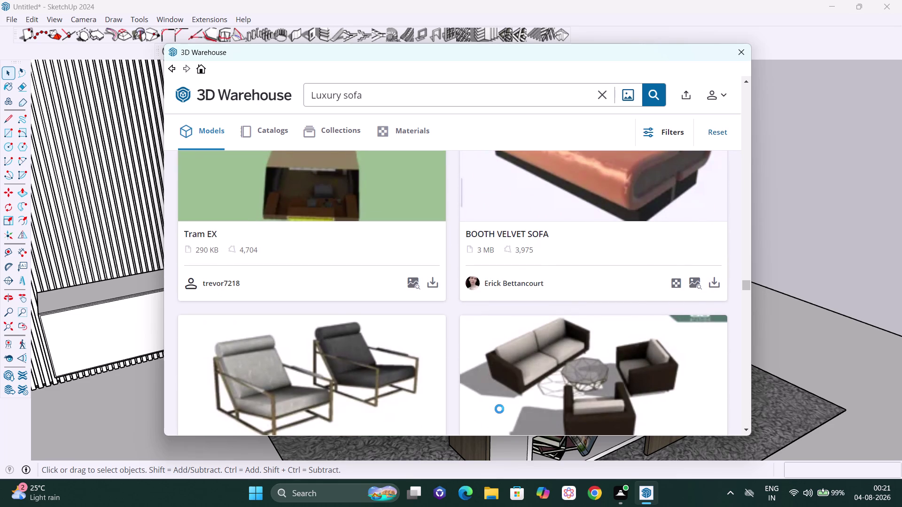
scroll(down, 3)
scroll(down, 3)
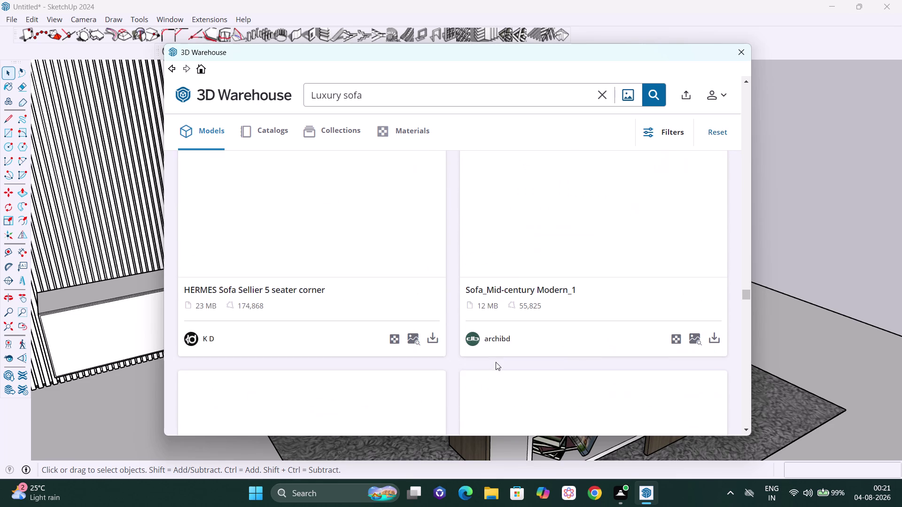
scroll(up, 3)
scroll(up, 3)
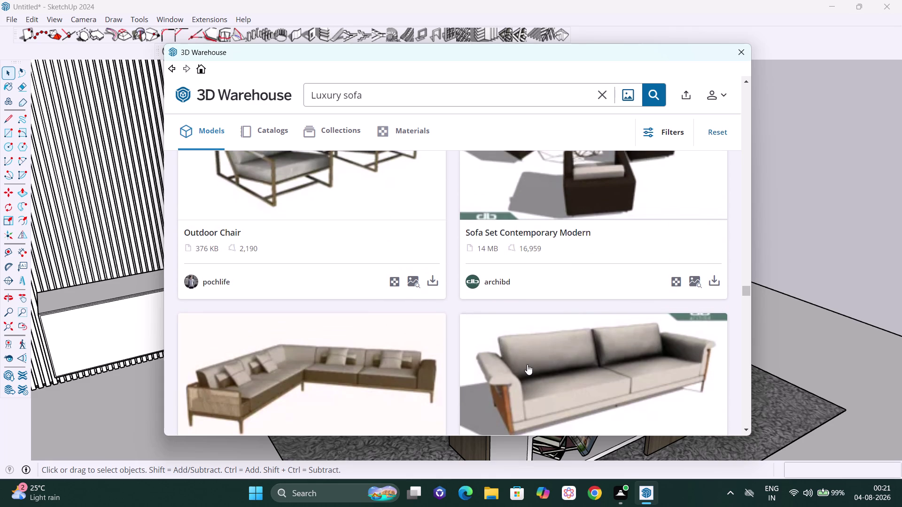
scroll(down, 3)
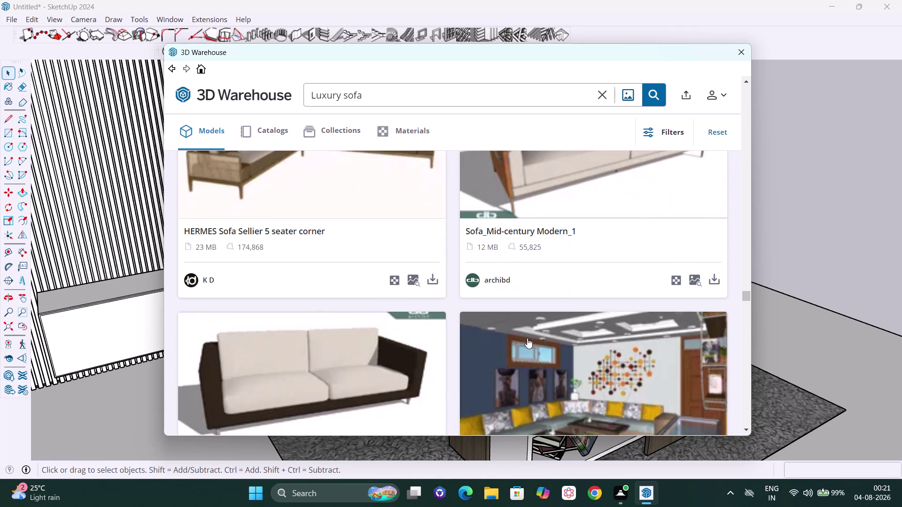
scroll(down, 3)
scroll(down, 3)
scroll(down, 3)
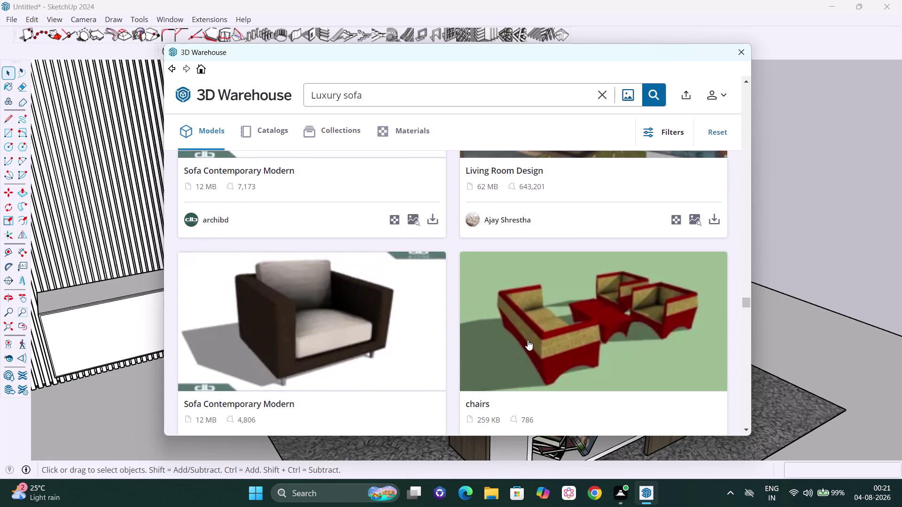
scroll(up, 3)
scroll(up, 3)
scroll(up, 3)
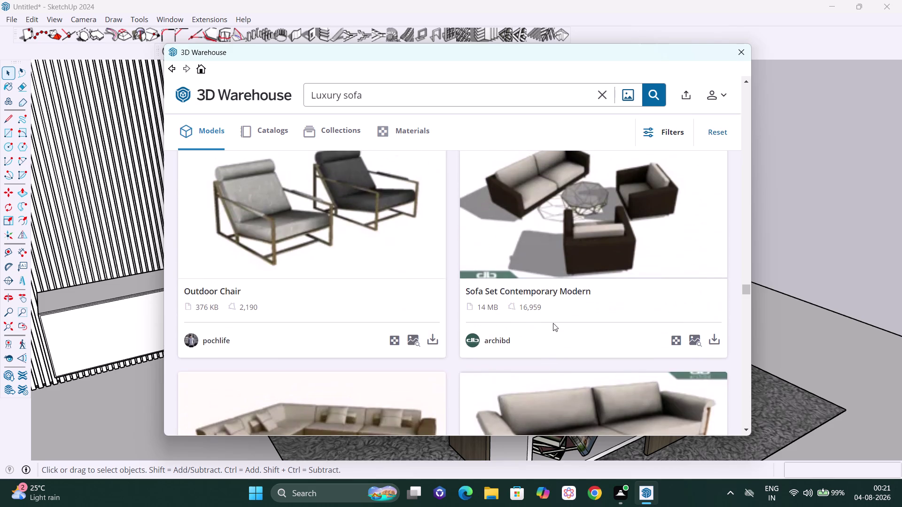
scroll(up, 3)
scroll(down, 3)
scroll(down, 3)
scroll(up, 3)
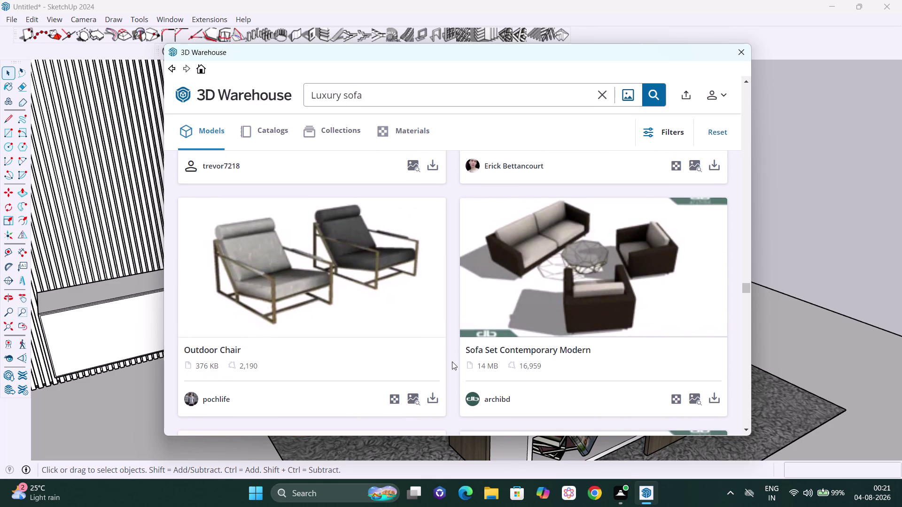
scroll(down, 3)
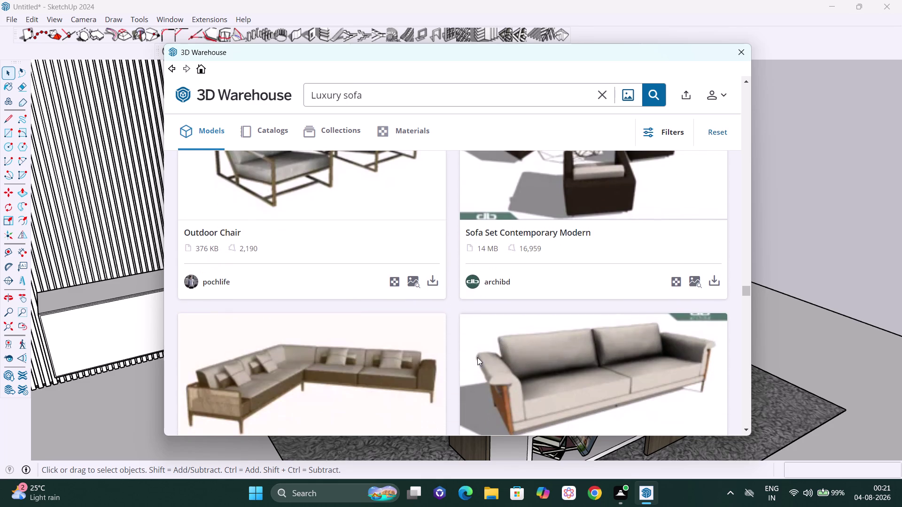
scroll(down, 3)
scroll(up, 3)
scroll(up, 3)
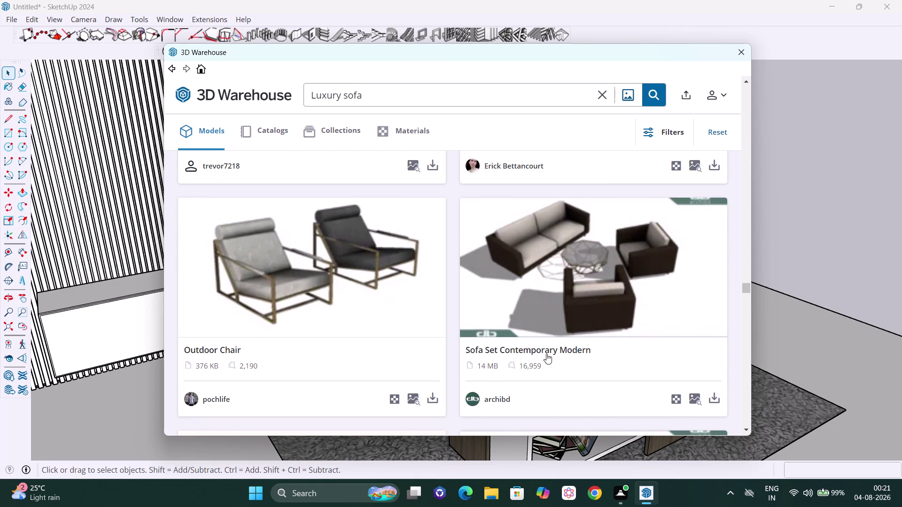
scroll(down, 3)
scroll(down, 3)
scroll(down, 3)
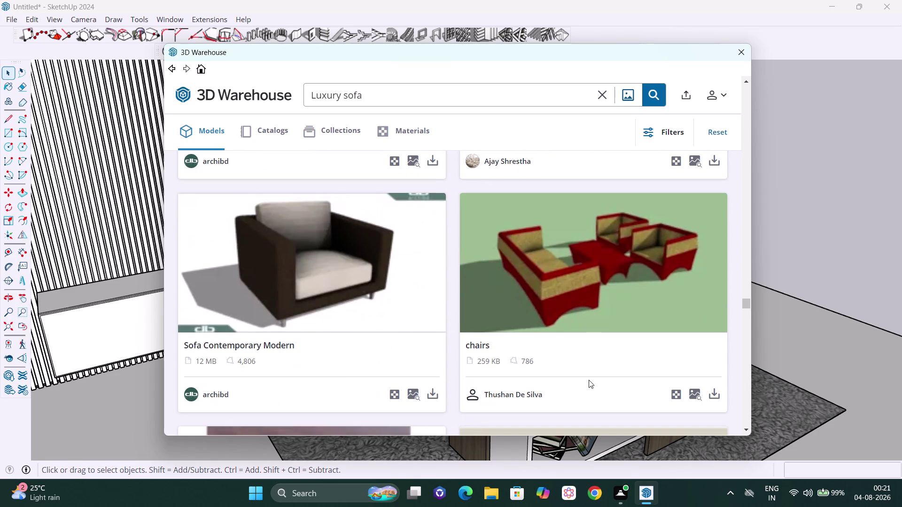
scroll(down, 3)
scroll(down, 3)
scroll(down, 3)
scroll(down, 3)
scroll(down, 3)
scroll(down, 3)
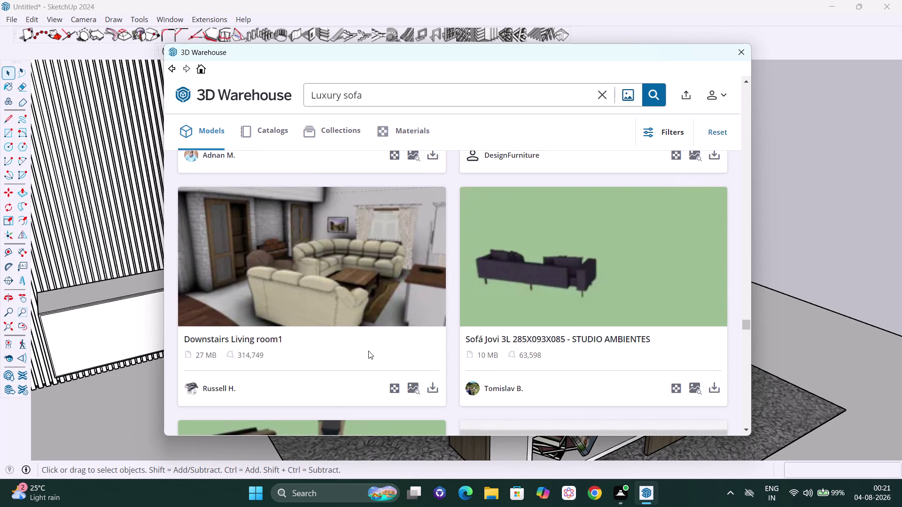
scroll(down, 3)
scroll(down, 3)
scroll(down, 3)
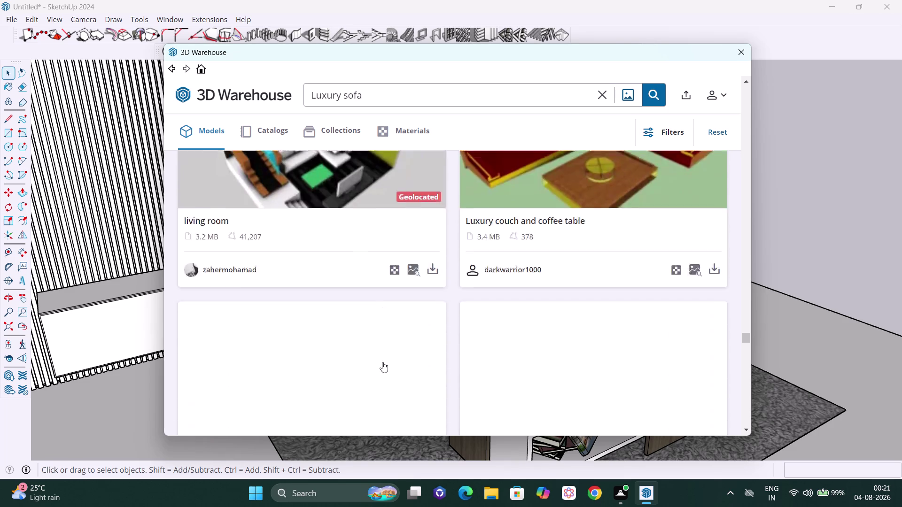
scroll(down, 3)
scroll(down, 3)
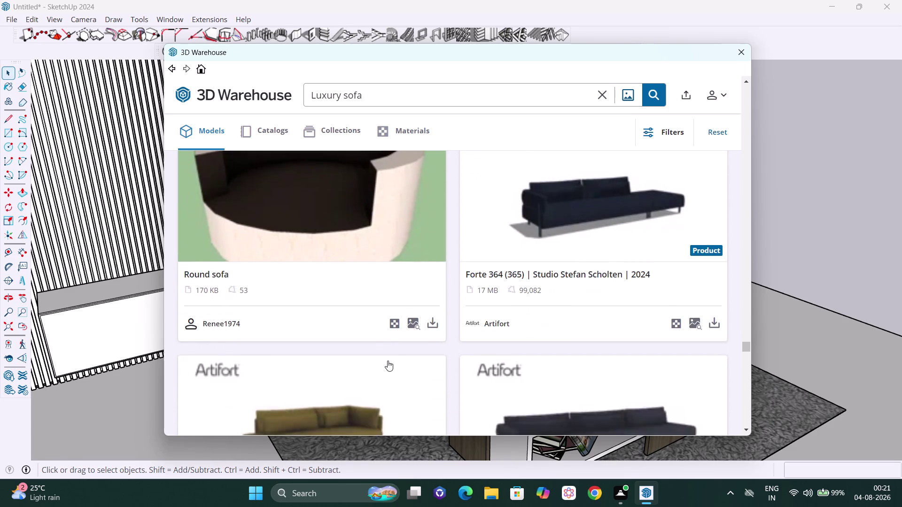
scroll(down, 3)
scroll(down, 3)
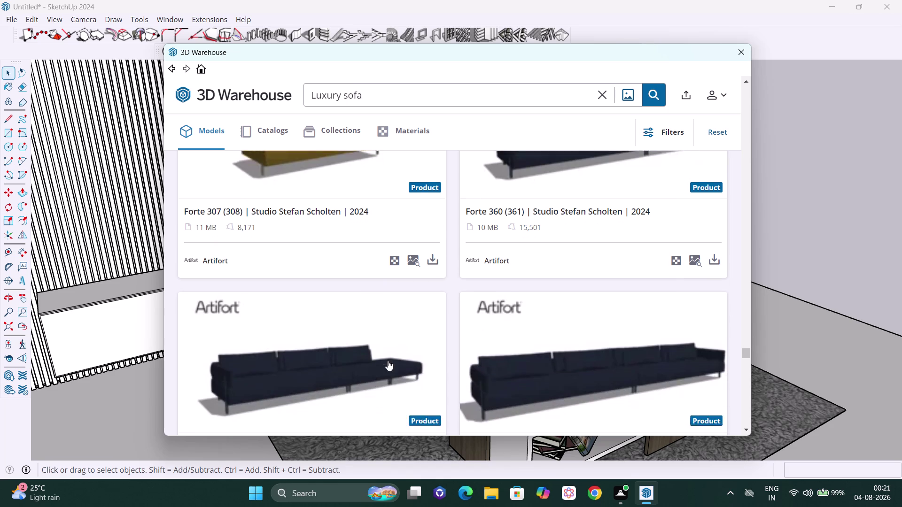
scroll(down, 3)
scroll(down, 3)
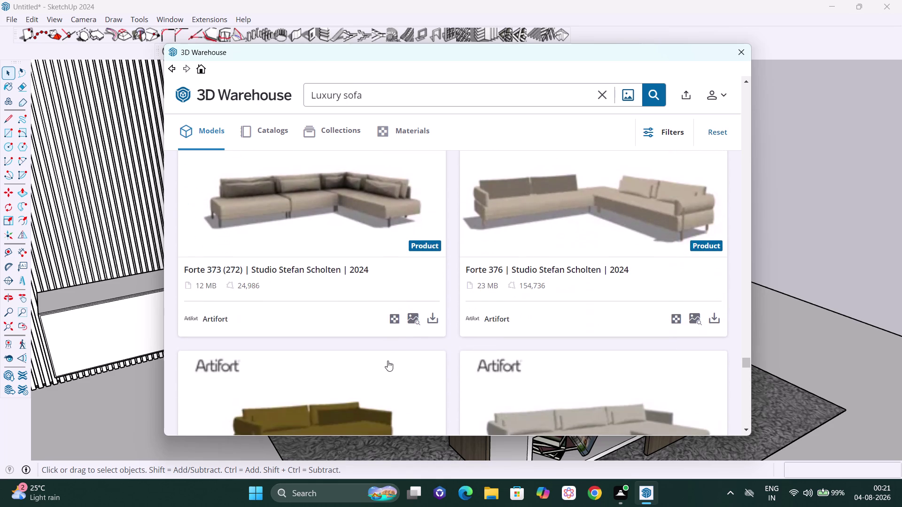
scroll(down, 3)
scroll(down, 3)
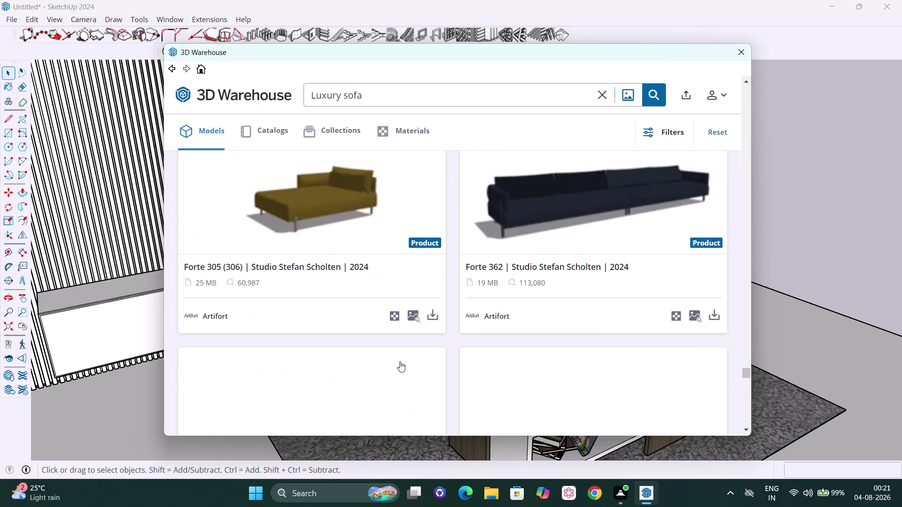
scroll(down, 3)
scroll(down, 3)
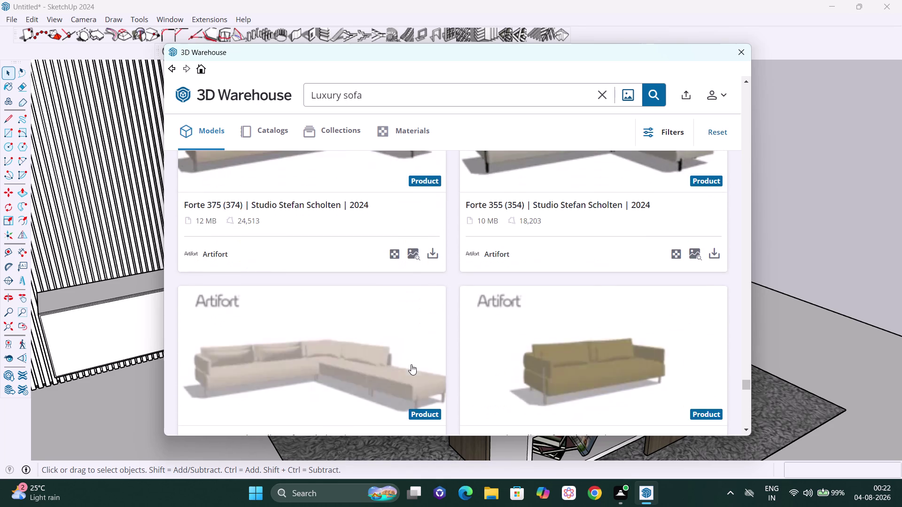
scroll(down, 3)
scroll(down, 3)
scroll(down, 3)
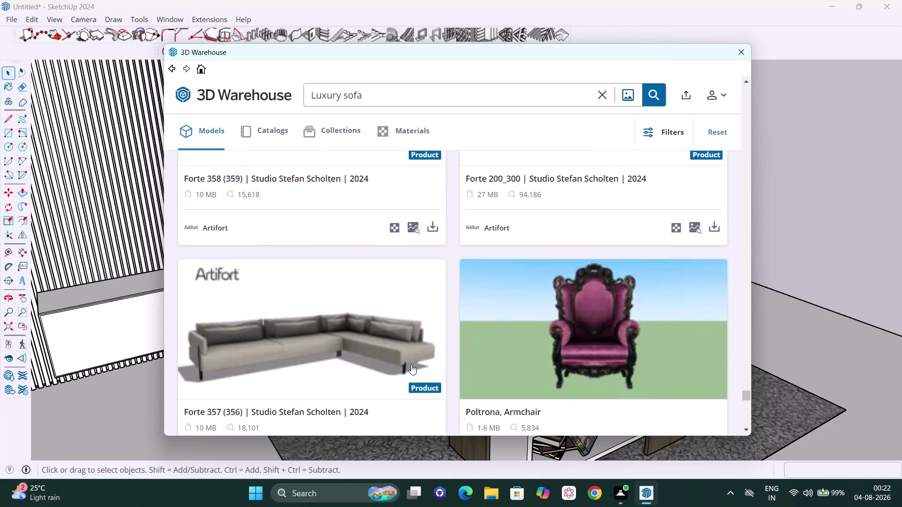
scroll(down, 3)
scroll(down, 3)
scroll(down, 3)
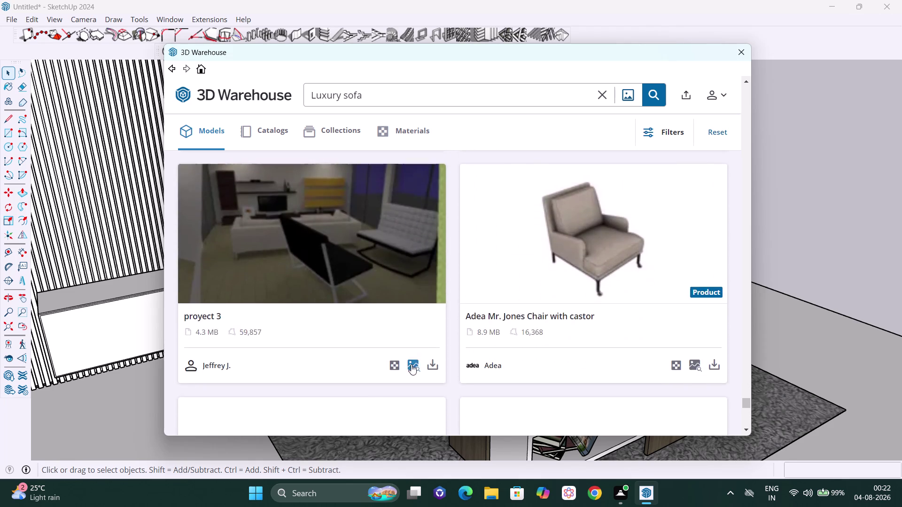
scroll(up, 3)
scroll(up, 3)
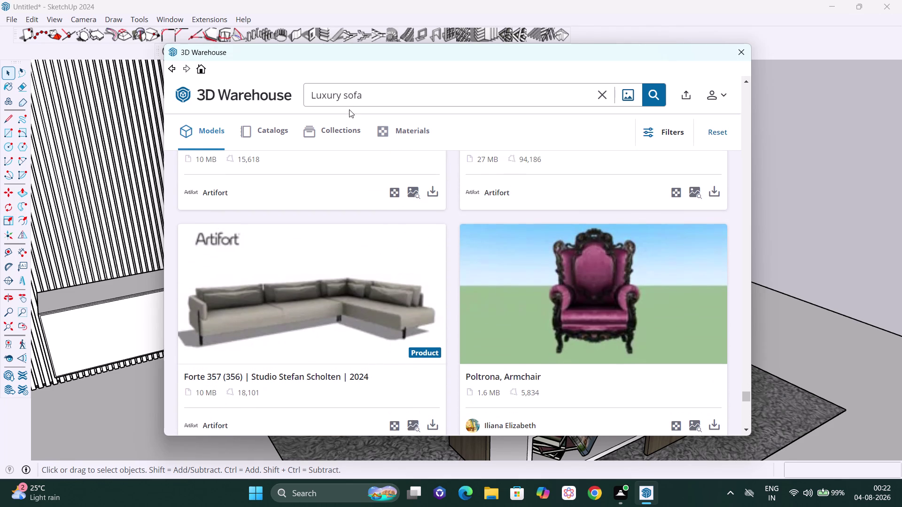
Replace the 'Luxury sofa' query with 'modern sofa' and run the search.
click(345, 97)
key(BackSpace)
key(BackSpace)
key(BackSpace)
text(moder)
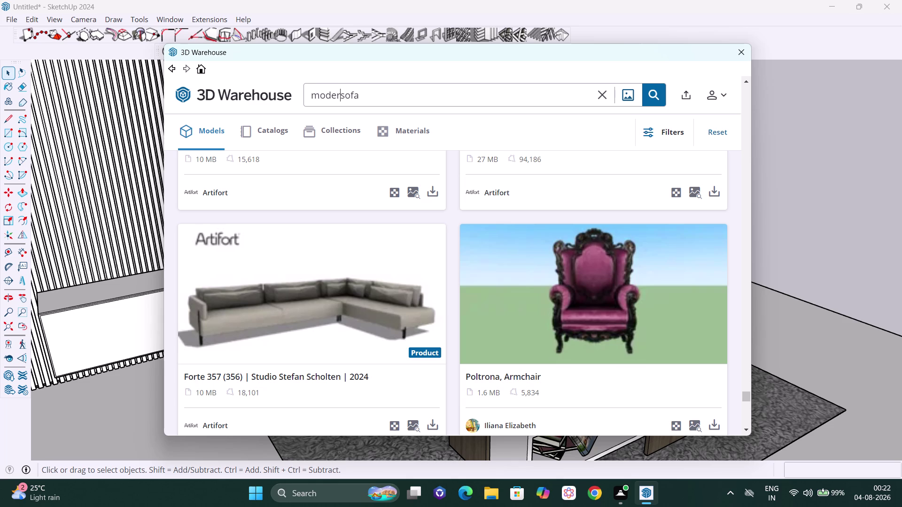
text(n)
key(space)
key(Return)
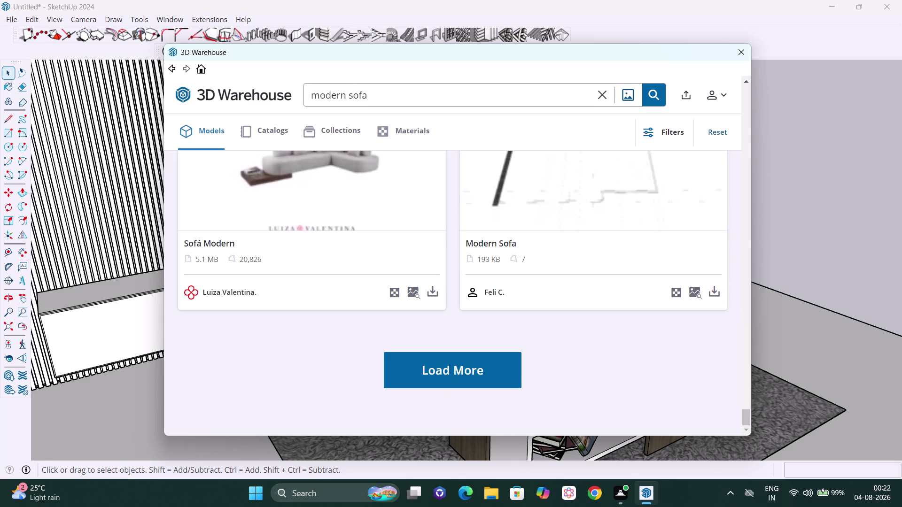
Scroll back to the top of the 3,934 'modern sofa' results and download the Modern-sofa sectional.
scroll(up, 3)
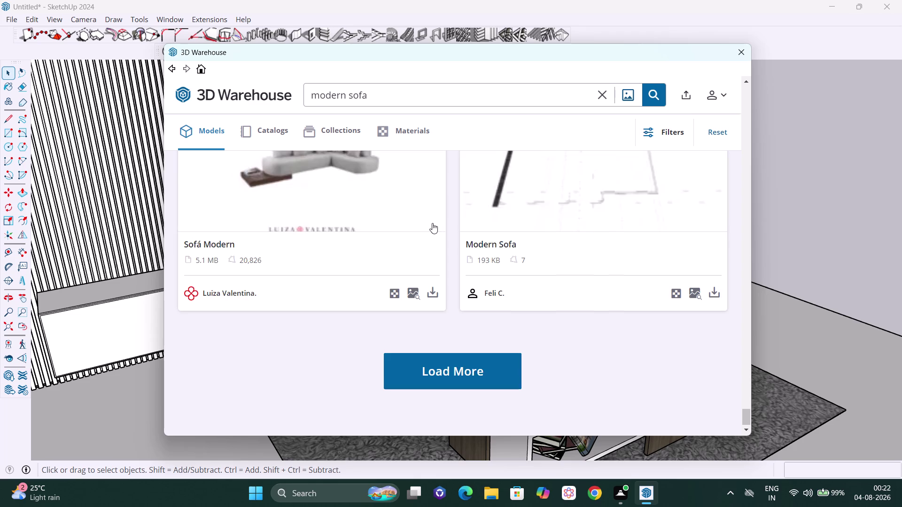
scroll(up, 3)
scroll(up, 3)
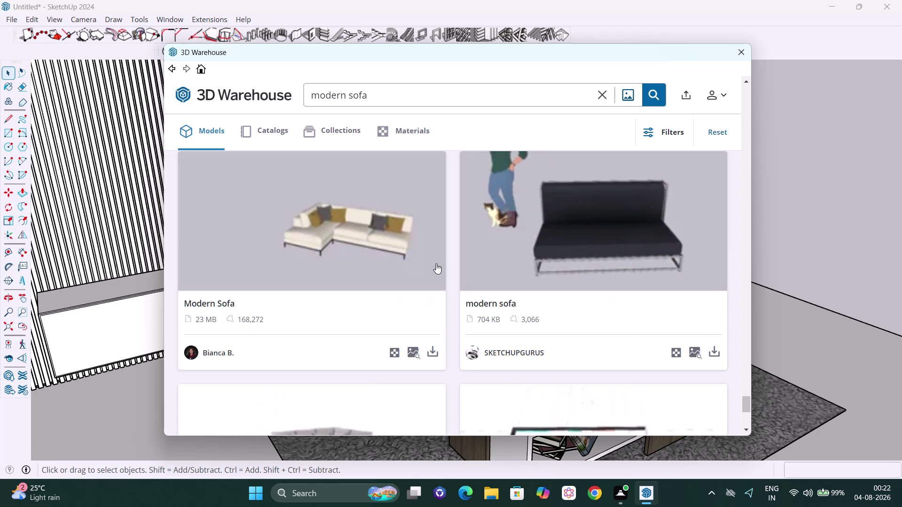
scroll(up, 3)
scroll(up, 3)
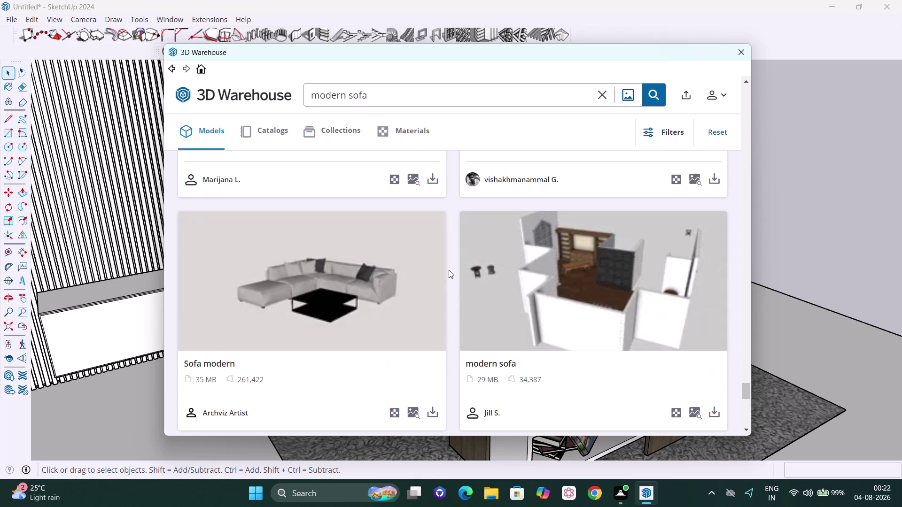
scroll(up, 3)
scroll(up, 3)
scroll(up, 3)
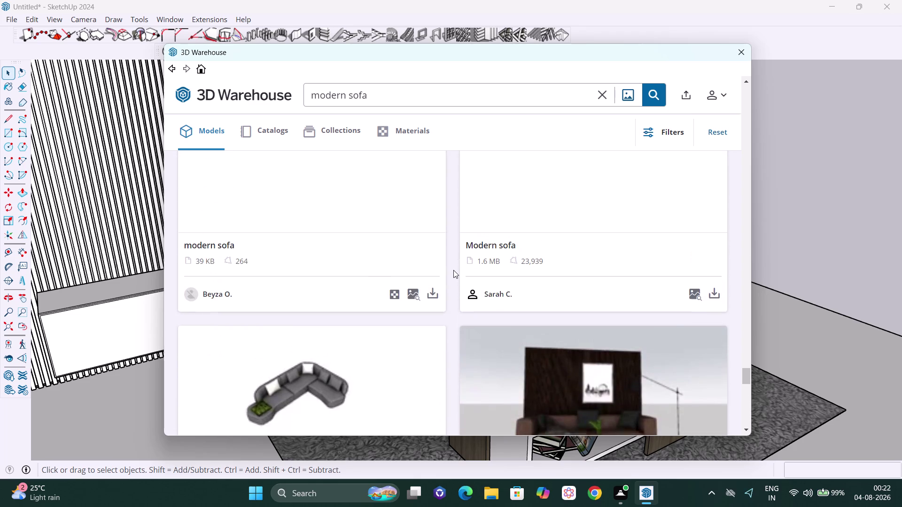
scroll(up, 3)
scroll(up, 3)
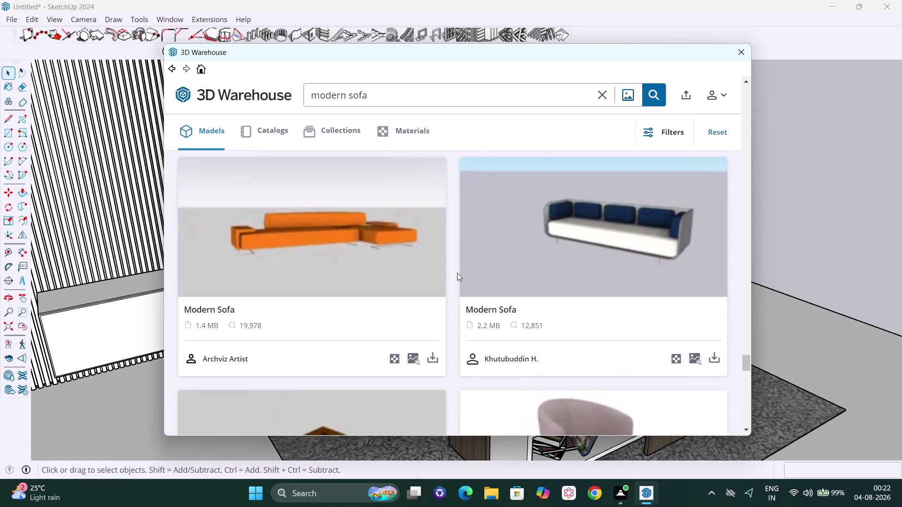
scroll(up, 3)
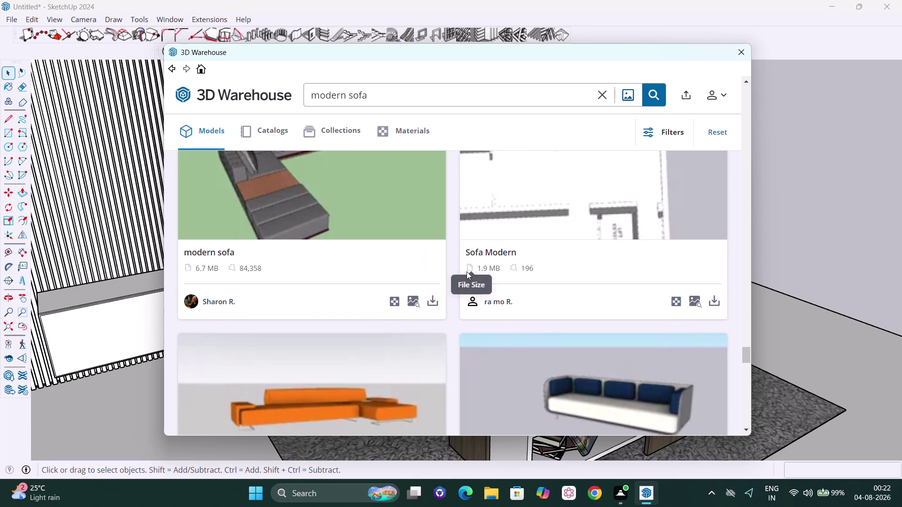
scroll(down, 3)
scroll(up, 3)
scroll(up, 3)
scroll(up, 3)
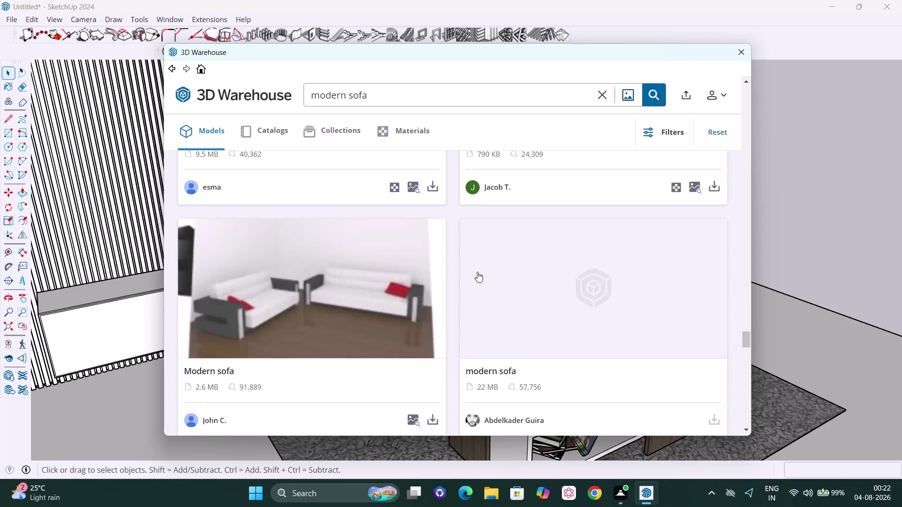
scroll(up, 3)
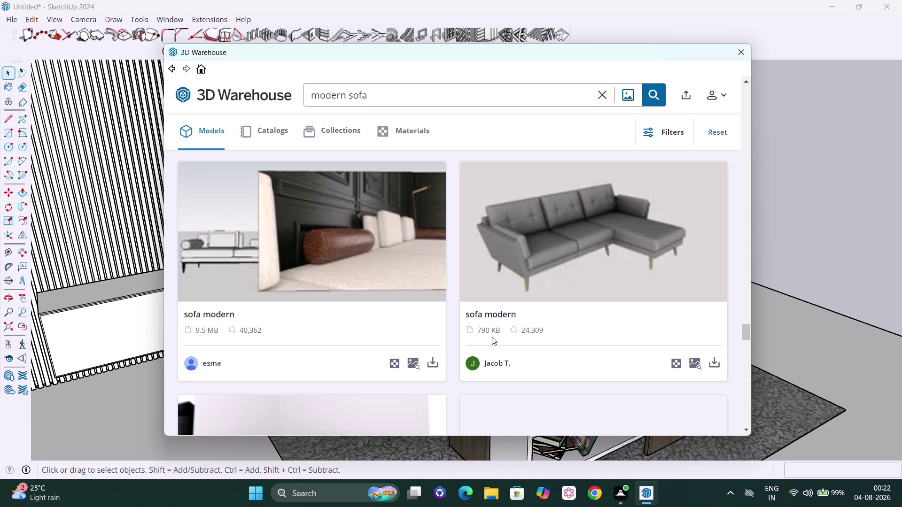
scroll(up, 3)
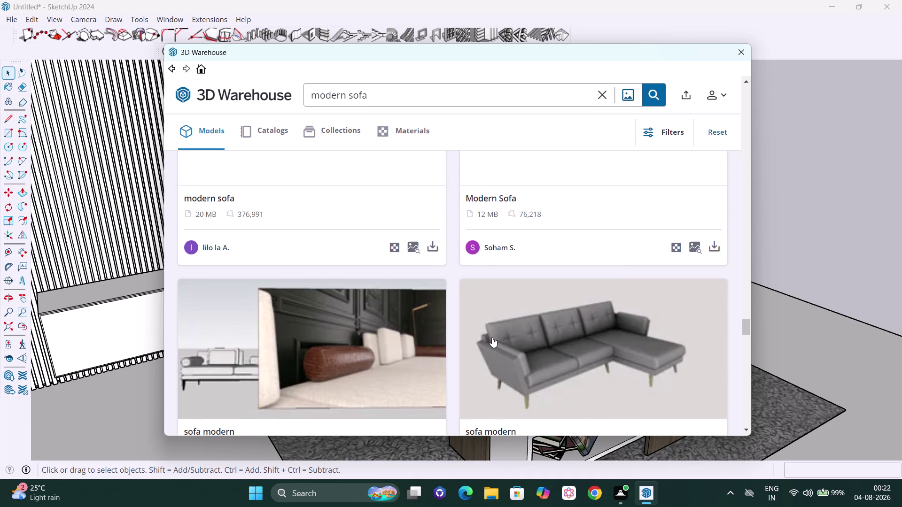
scroll(up, 3)
scroll(up, 3)
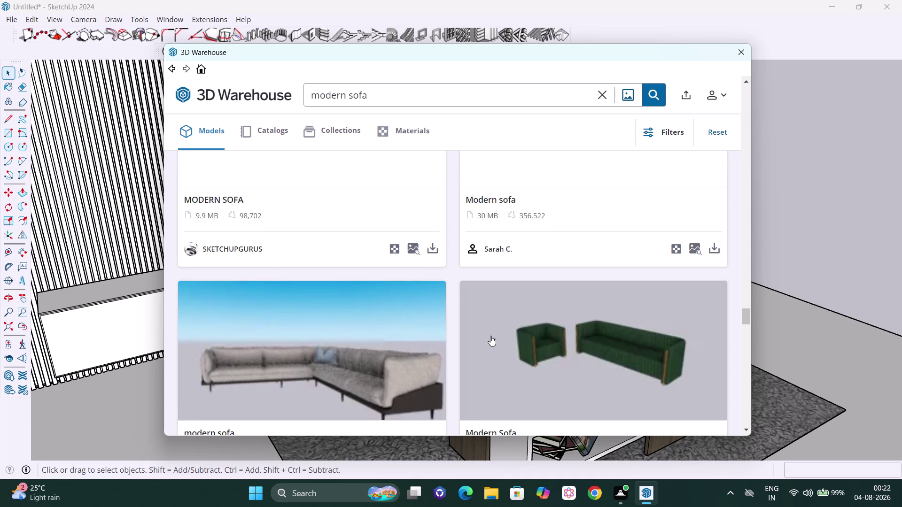
scroll(up, 3)
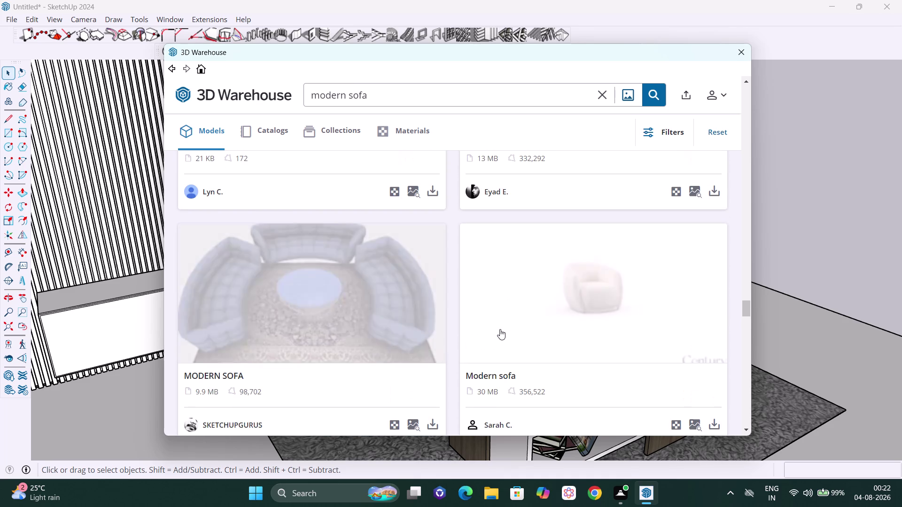
scroll(up, 3)
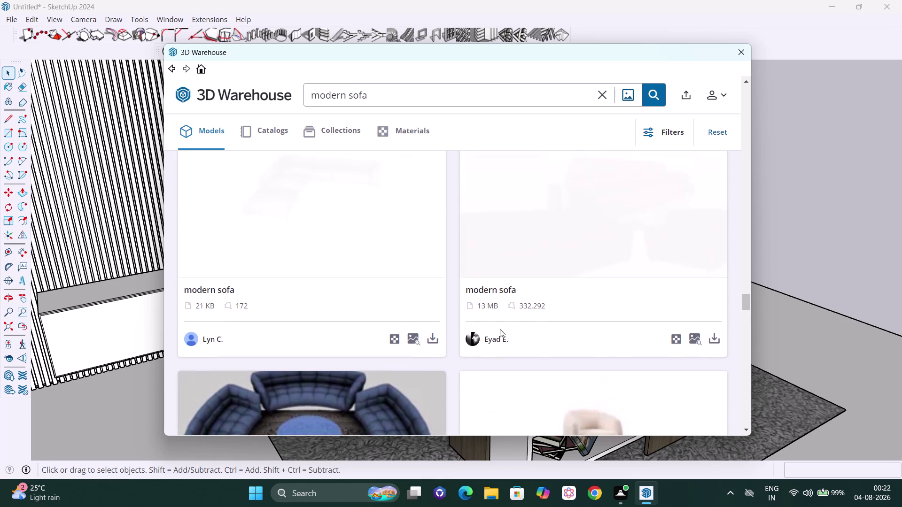
scroll(up, 3)
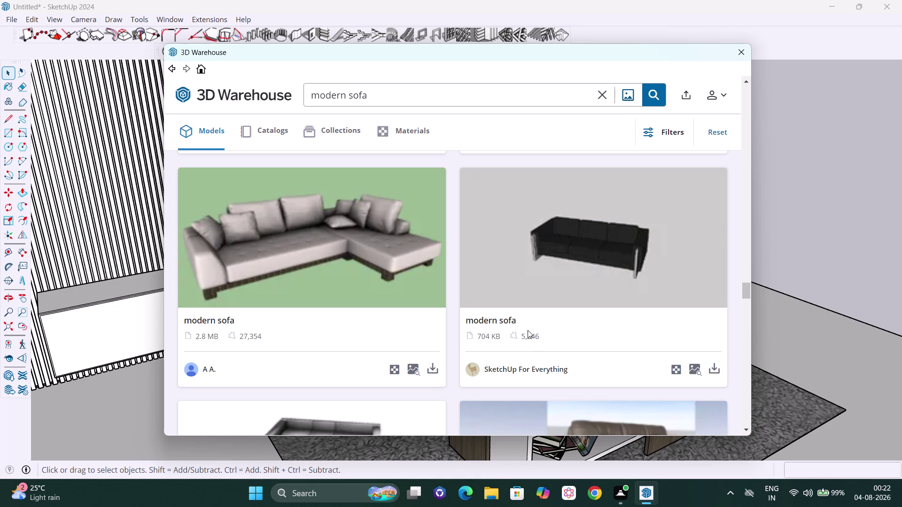
scroll(down, 3)
scroll(down, 3)
scroll(down, 3)
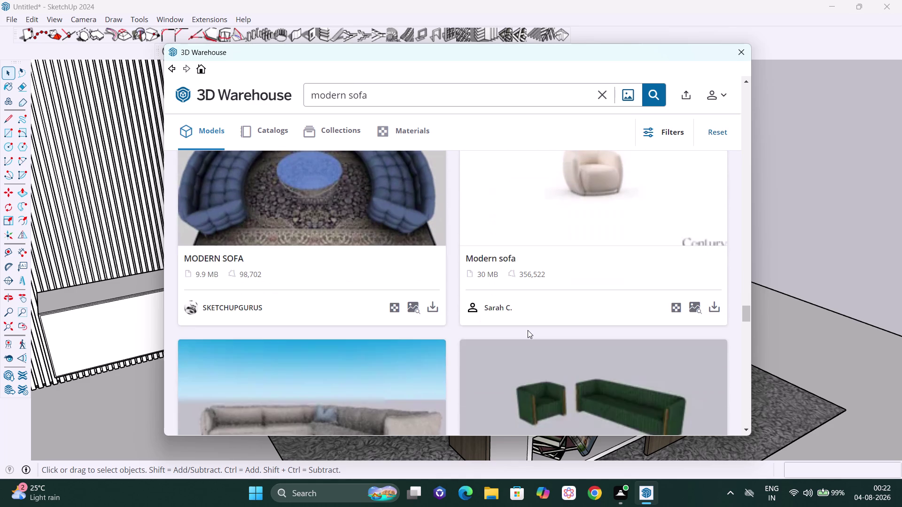
scroll(up, 3)
scroll(up, 3)
scroll(up, 3)
scroll(down, 3)
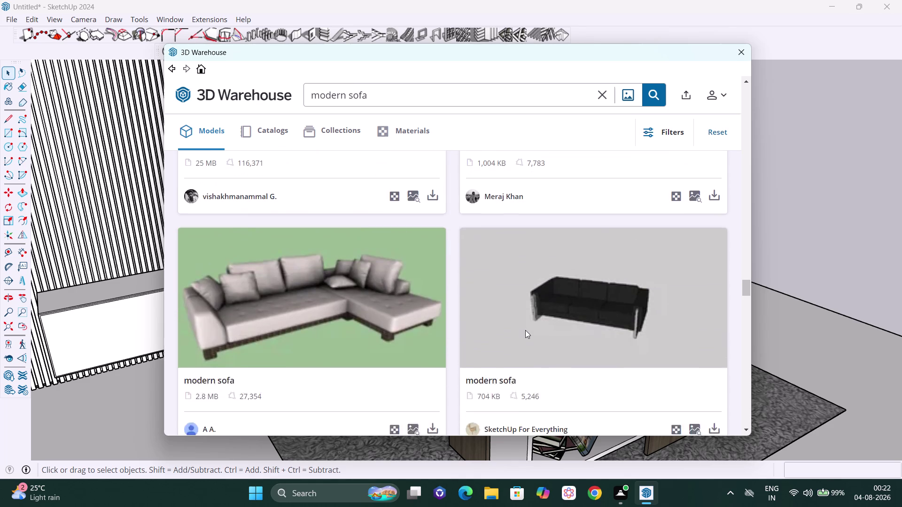
scroll(up, 3)
scroll(up, 3)
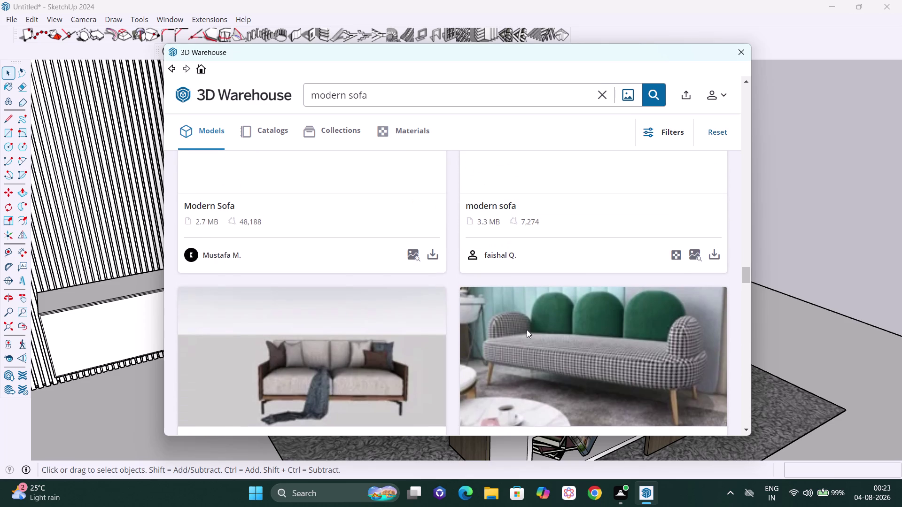
scroll(down, 3)
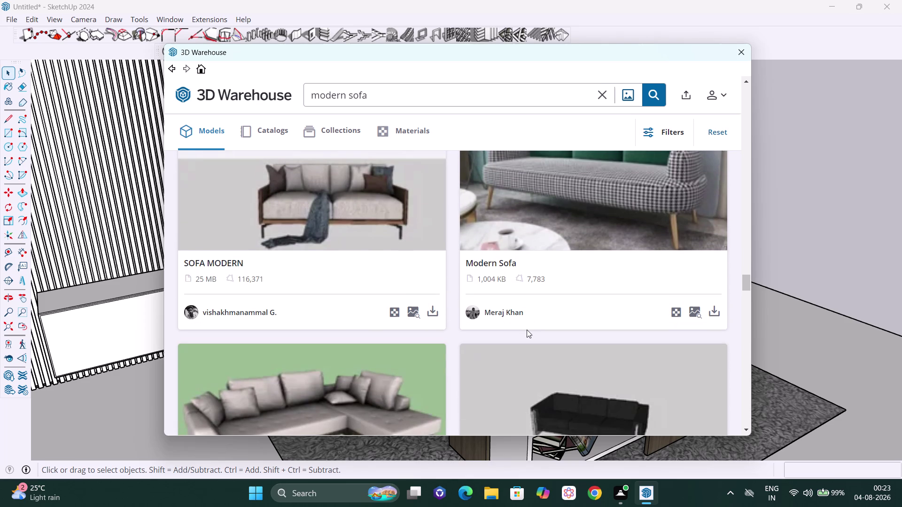
scroll(up, 3)
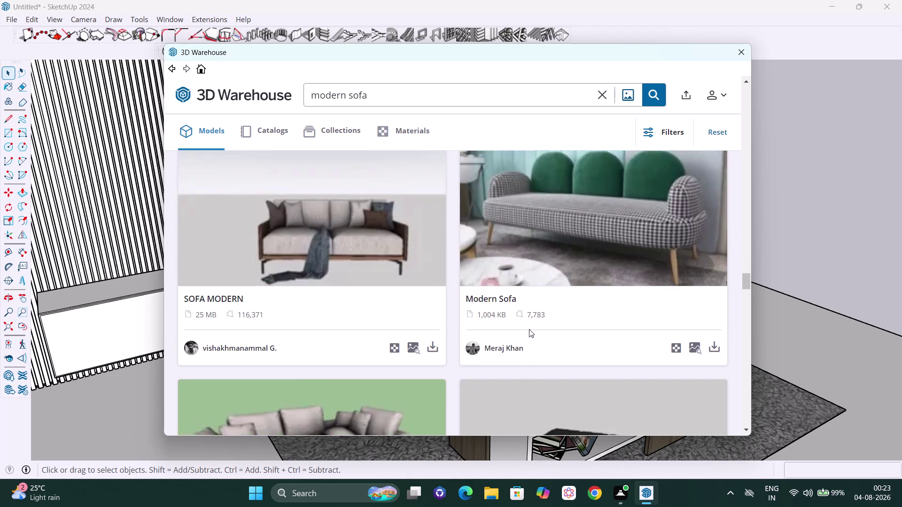
scroll(up, 3)
scroll(up, 3)
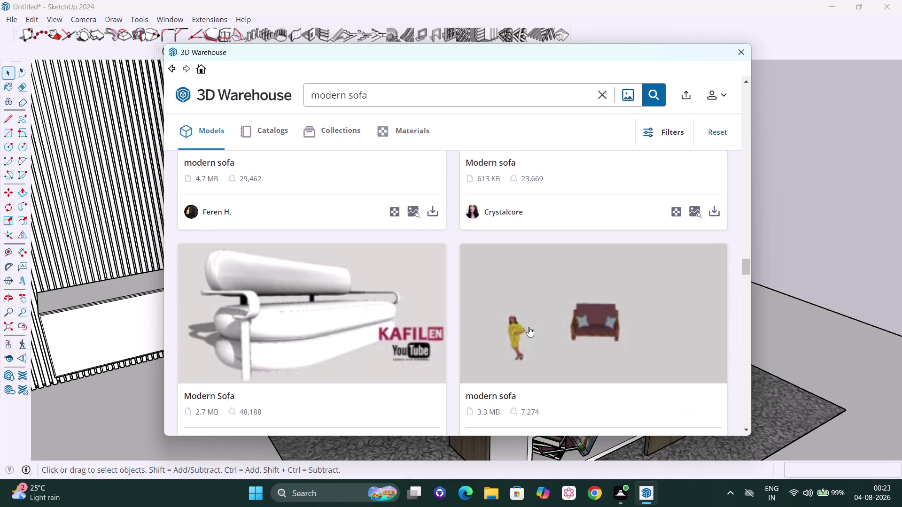
scroll(up, 3)
scroll(up, 3)
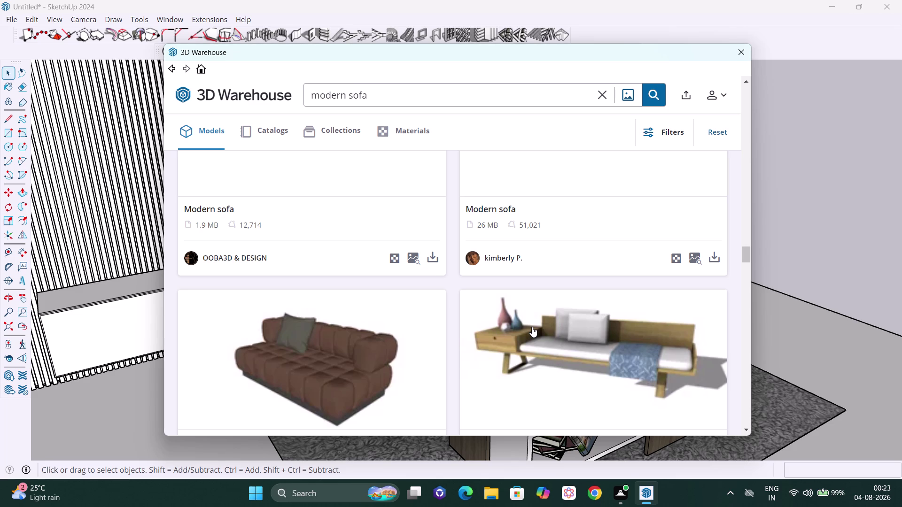
scroll(up, 3)
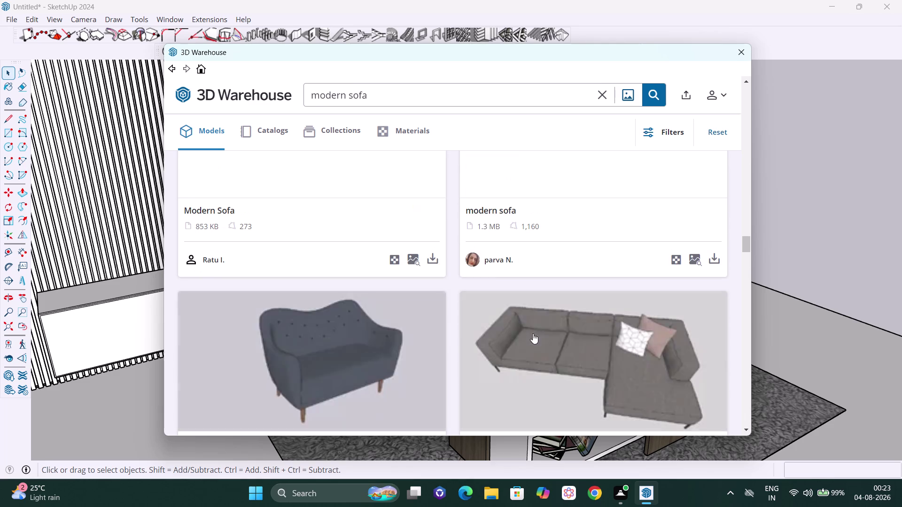
scroll(up, 3)
scroll(up, 3)
scroll(up, 3)
scroll(down, 3)
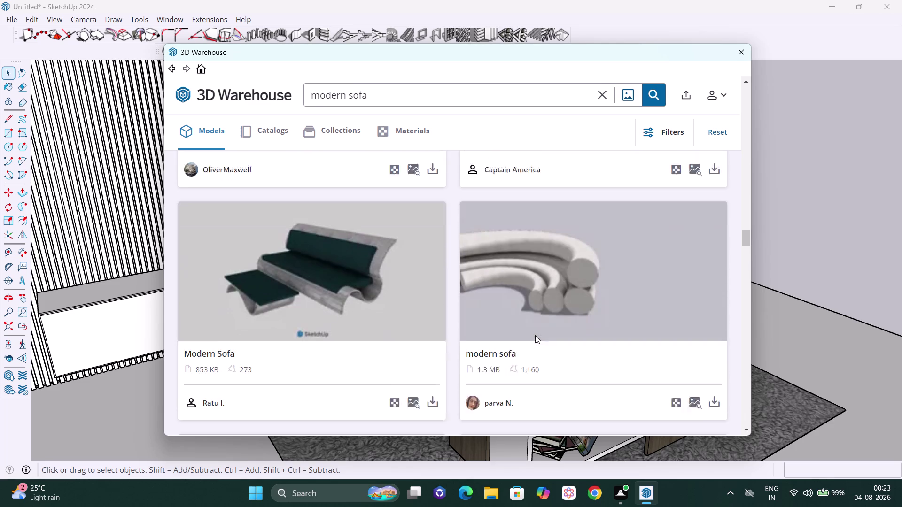
scroll(down, 3)
scroll(up, 3)
scroll(up, 3)
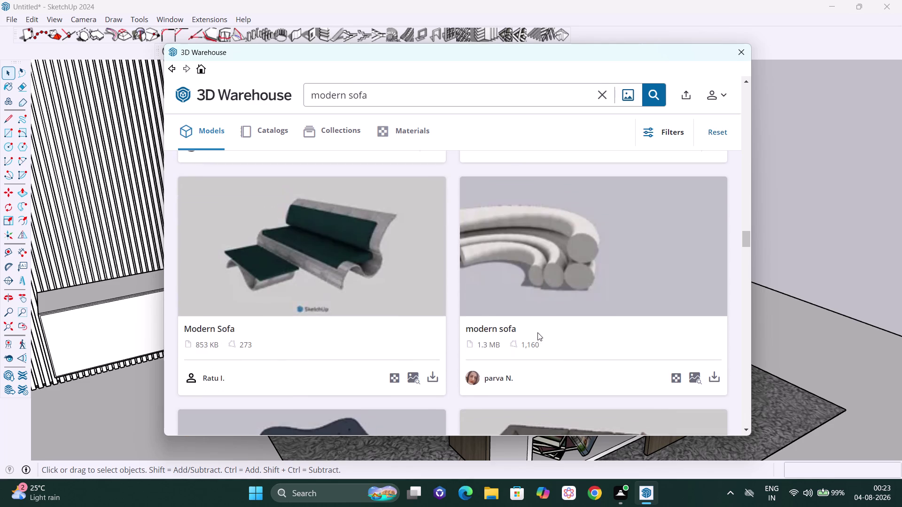
scroll(up, 3)
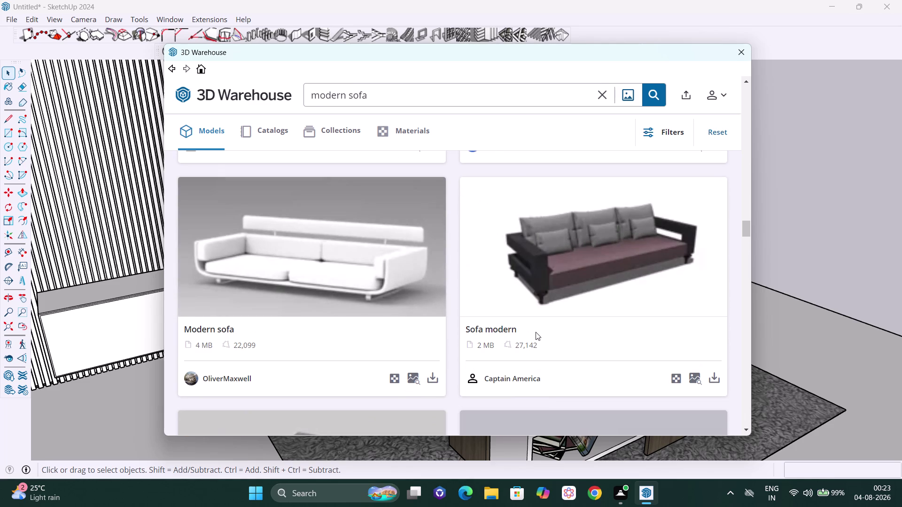
scroll(up, 3)
scroll(up, 3)
scroll(up, 3)
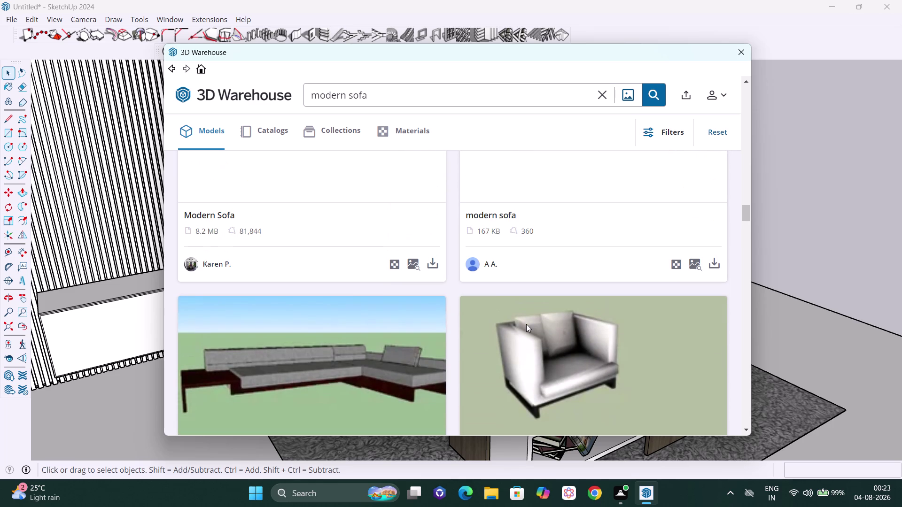
scroll(up, 3)
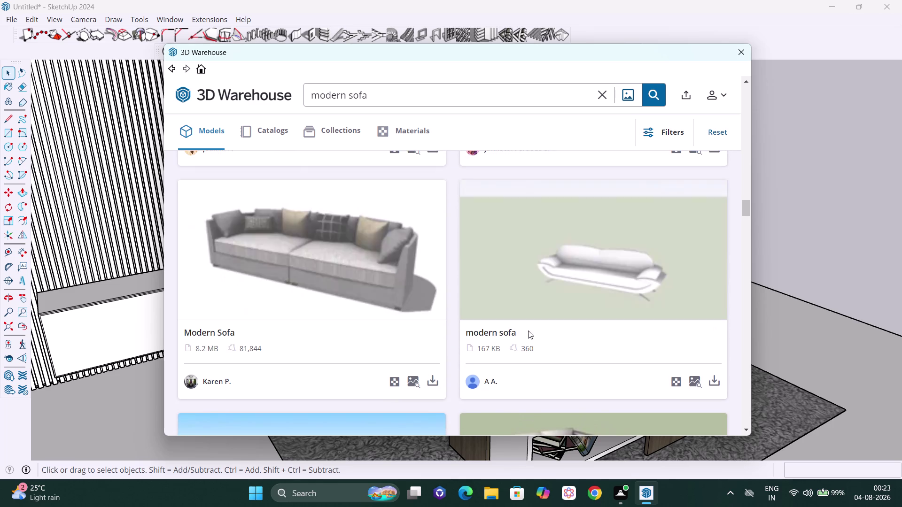
scroll(up, 3)
scroll(down, 3)
scroll(up, 3)
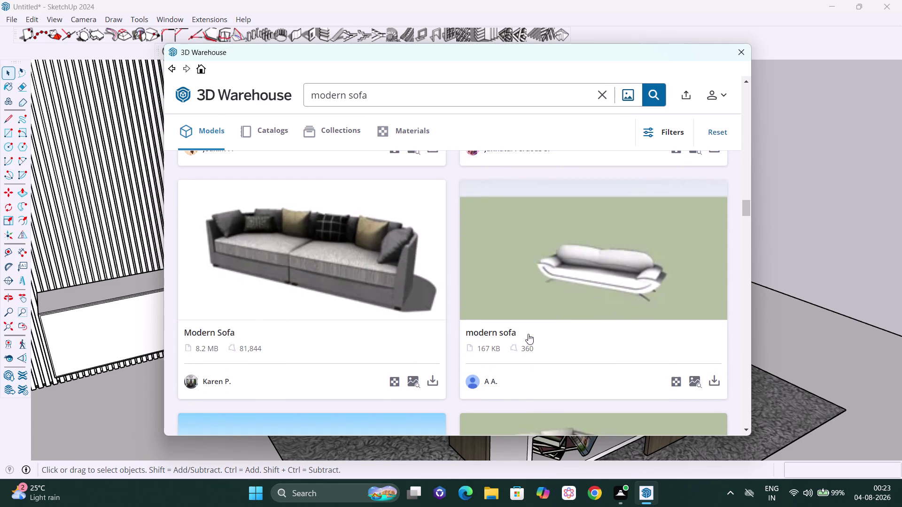
scroll(up, 3)
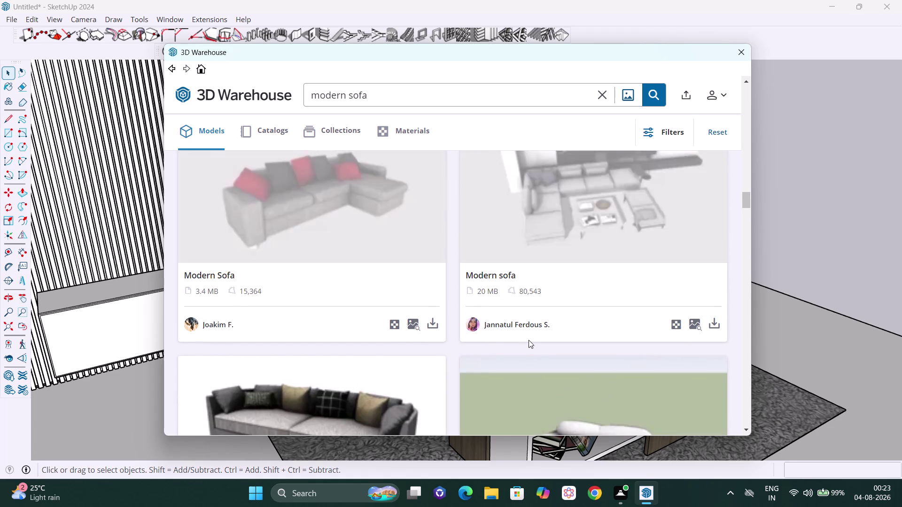
scroll(up, 3)
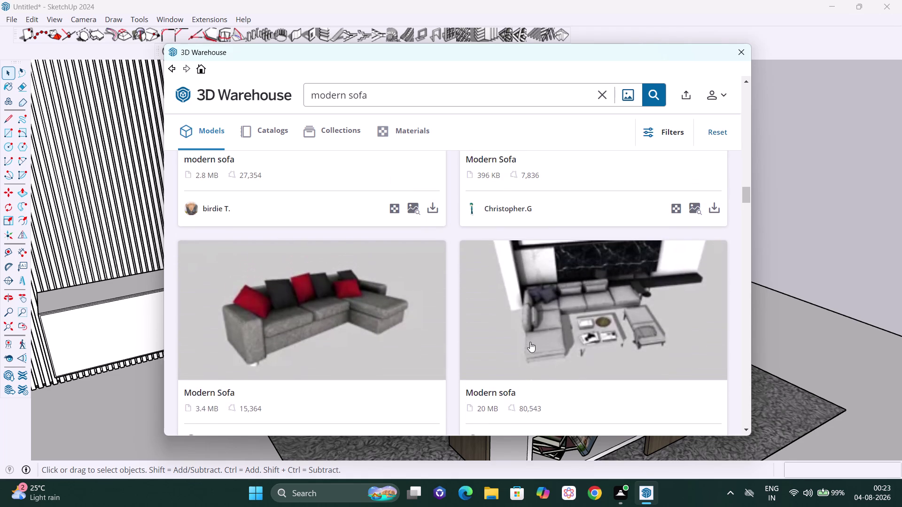
scroll(up, 3)
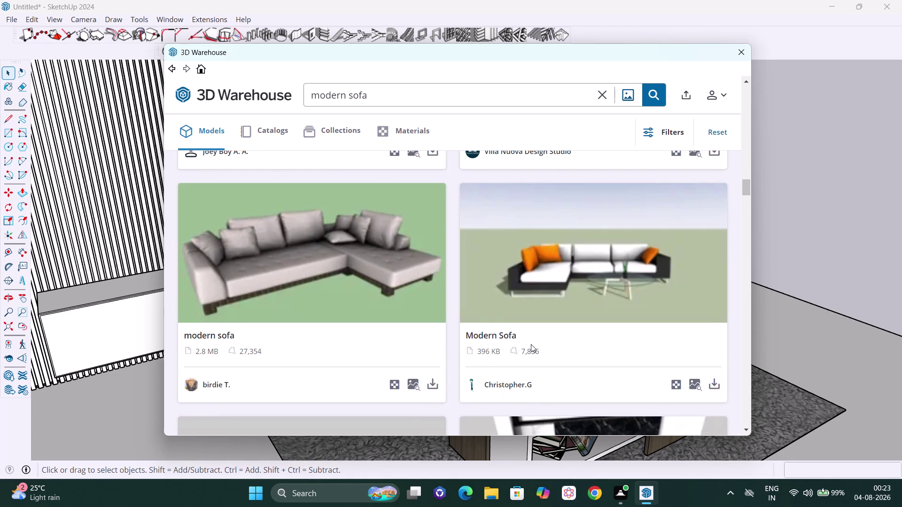
scroll(up, 3)
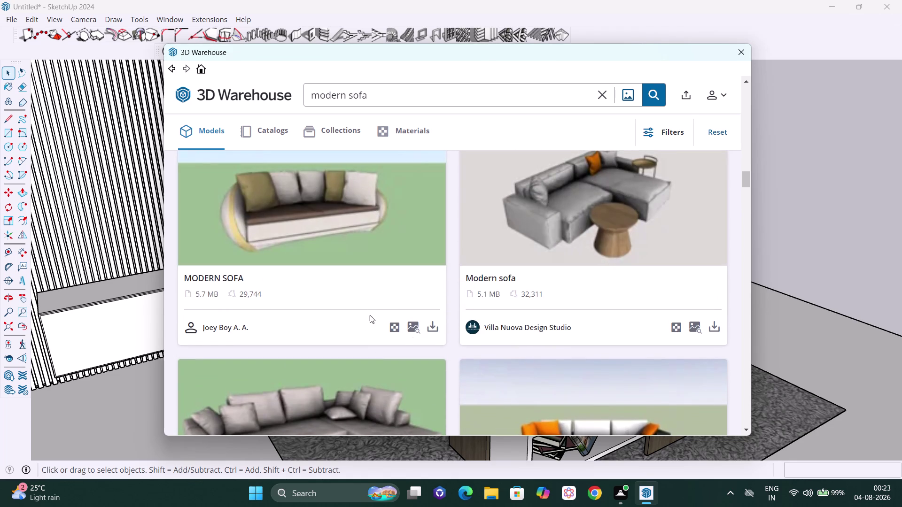
scroll(up, 3)
scroll(up, 3)
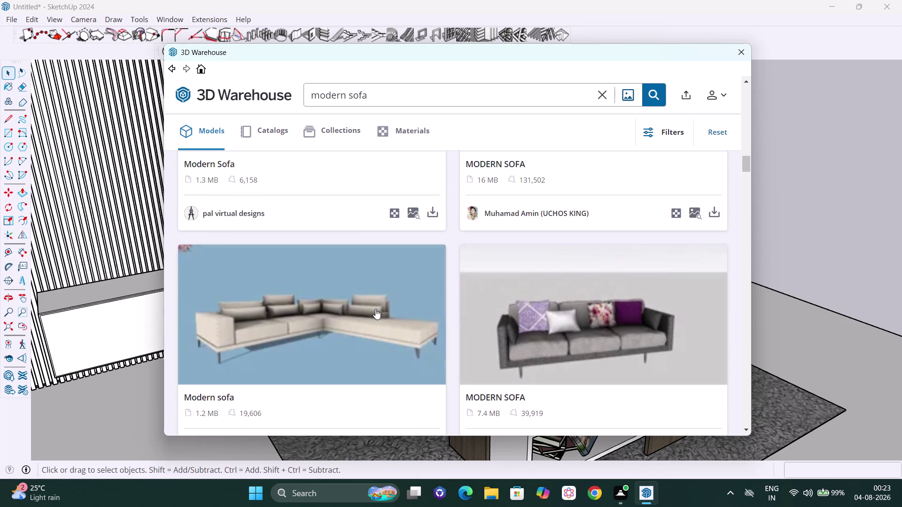
scroll(up, 3)
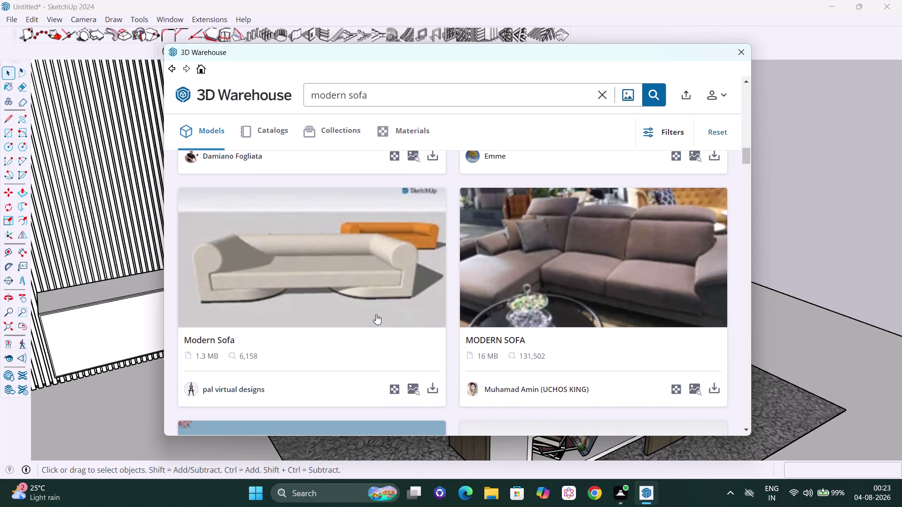
scroll(down, 3)
scroll(down, 3)
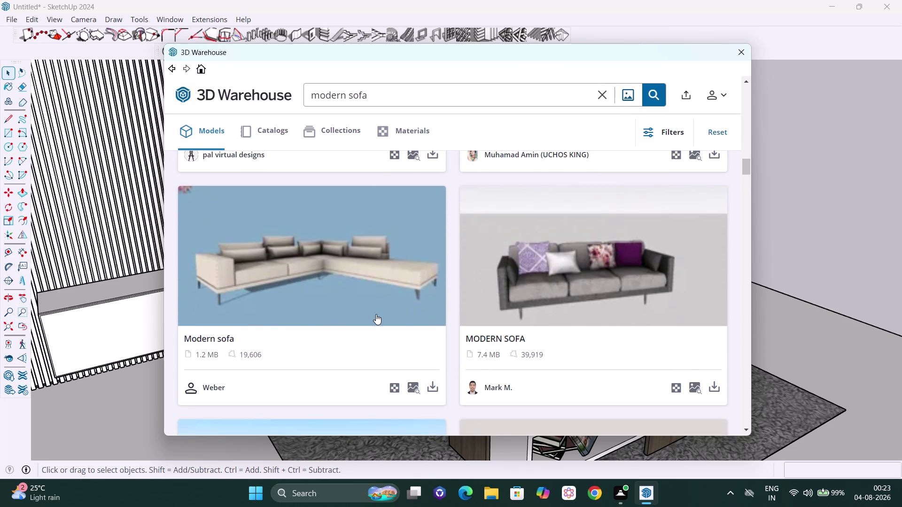
scroll(down, 3)
scroll(up, 3)
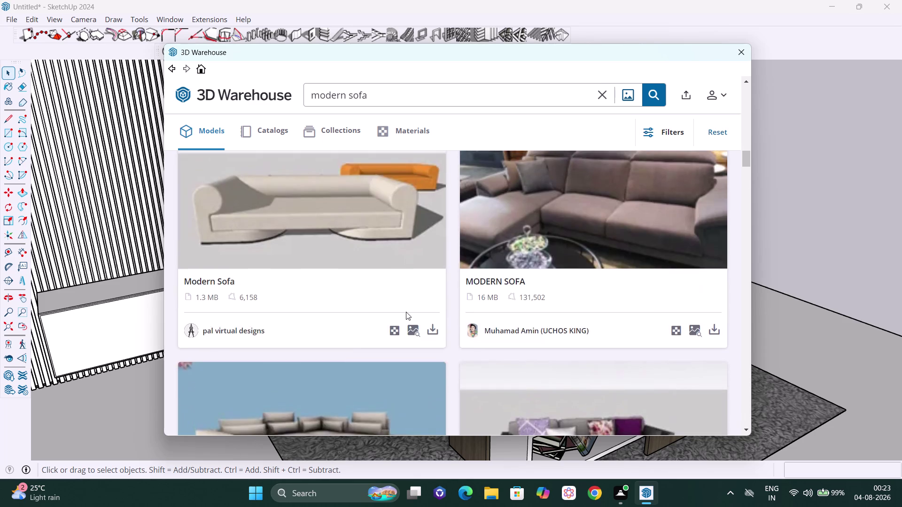
scroll(up, 3)
scroll(up, 3)
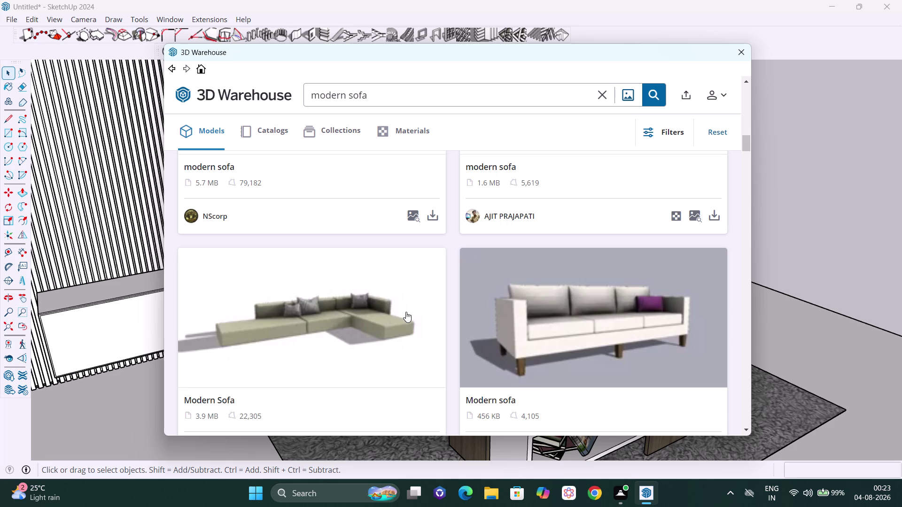
scroll(up, 3)
scroll(up, 3)
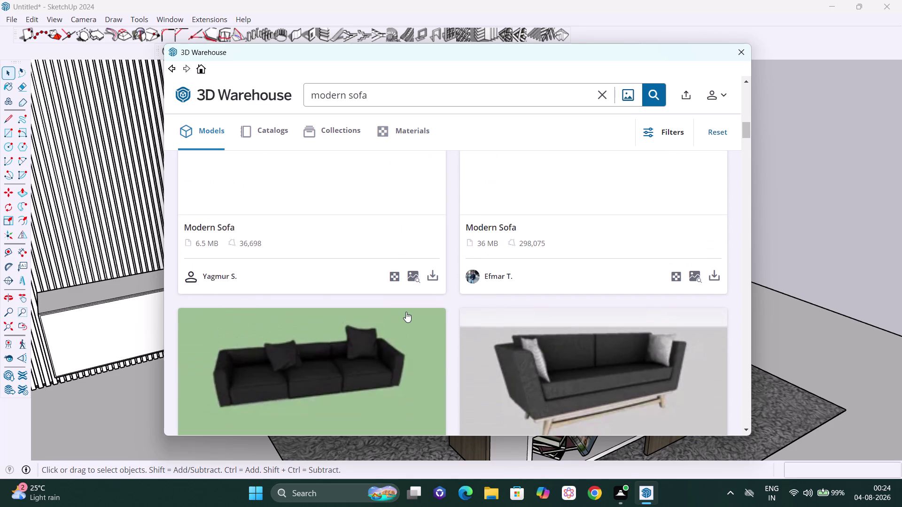
scroll(up, 3)
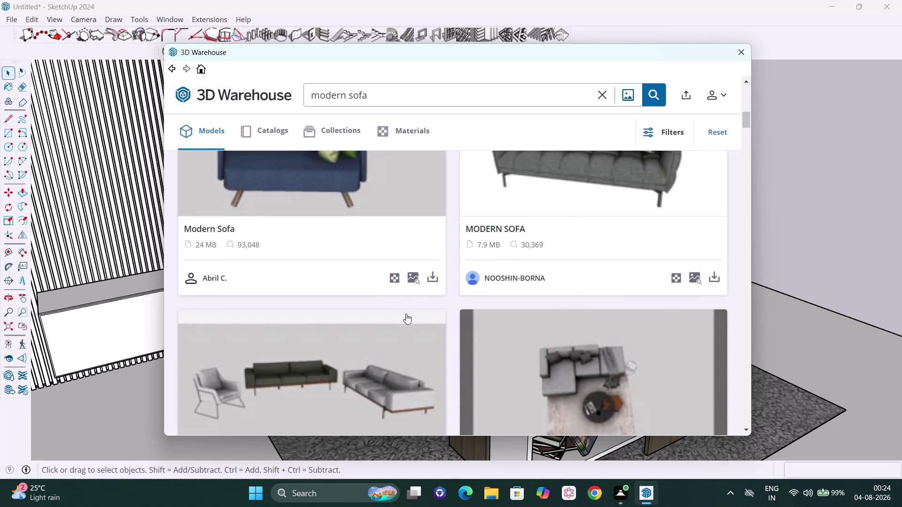
scroll(up, 3)
scroll(up, 3)
scroll(up, 3)
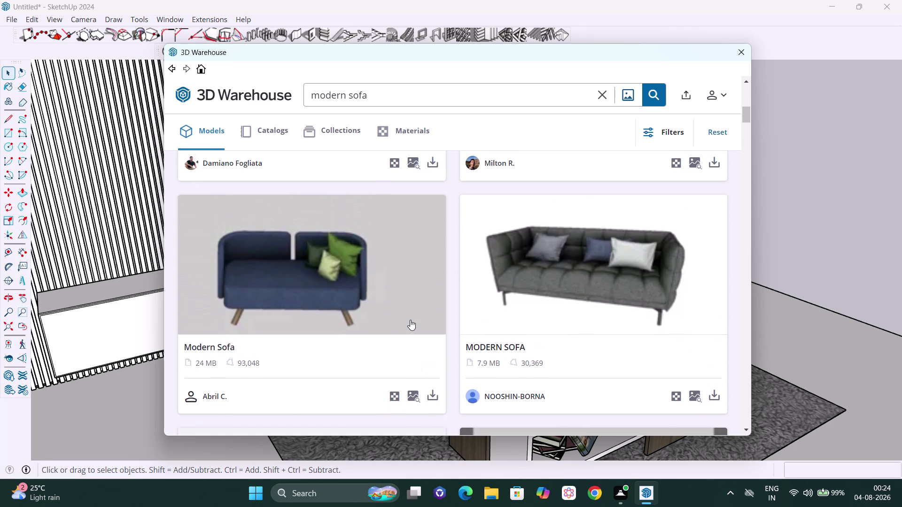
scroll(up, 3)
scroll(down, 3)
scroll(up, 3)
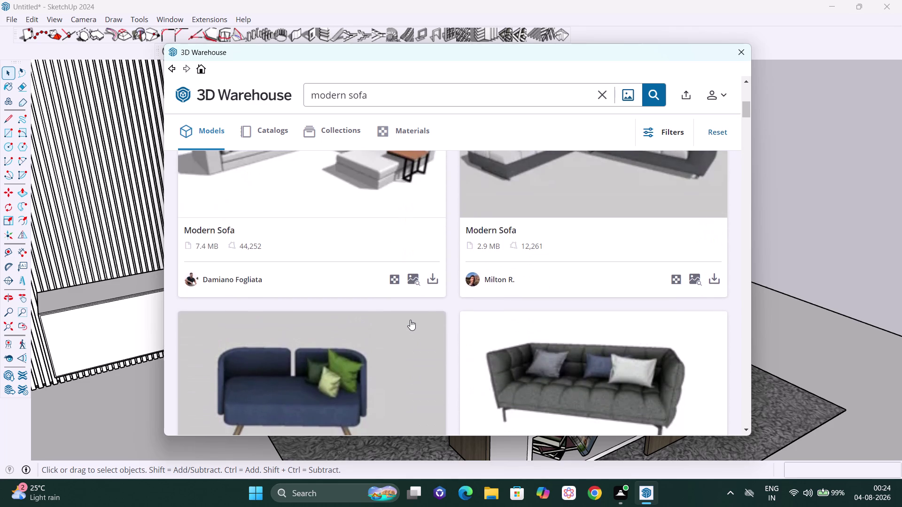
scroll(up, 3)
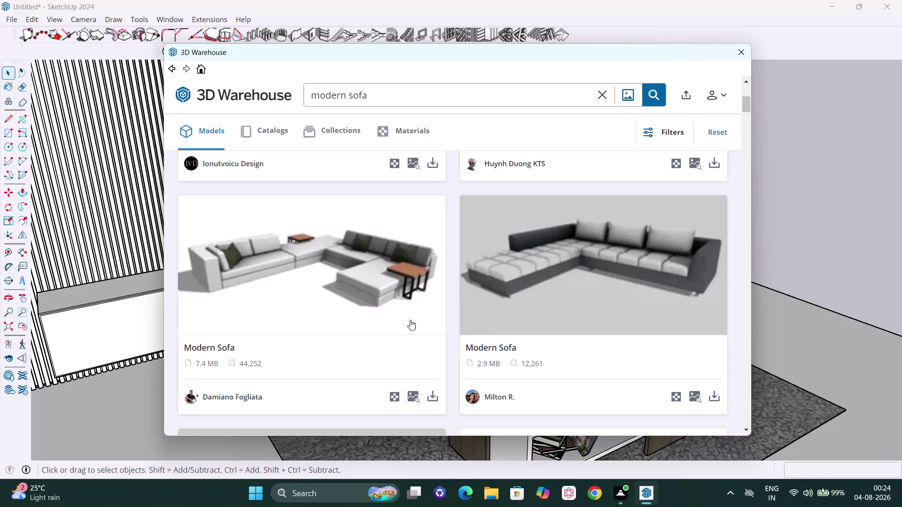
scroll(up, 3)
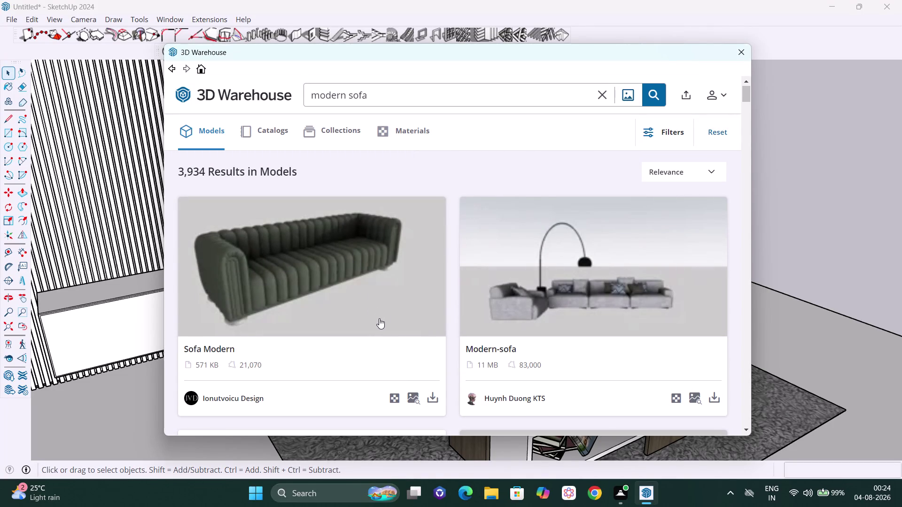
scroll(up, 3)
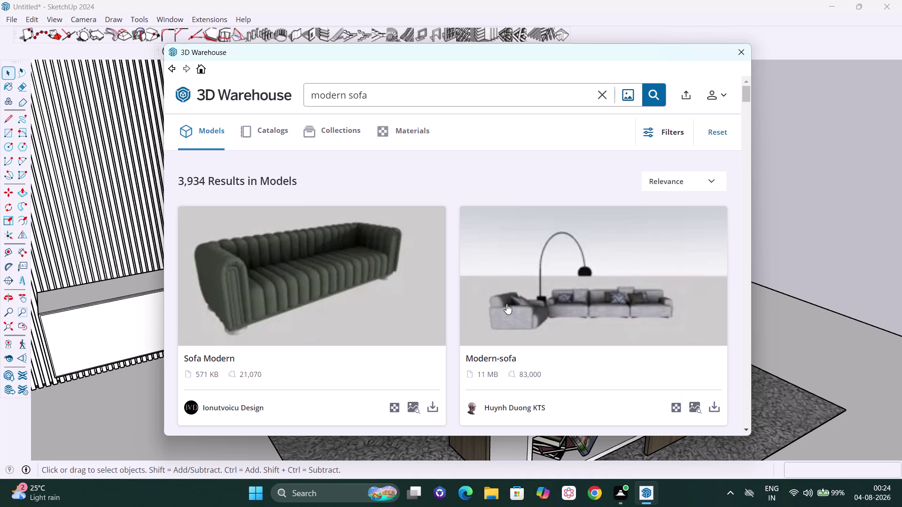
click(714, 408)
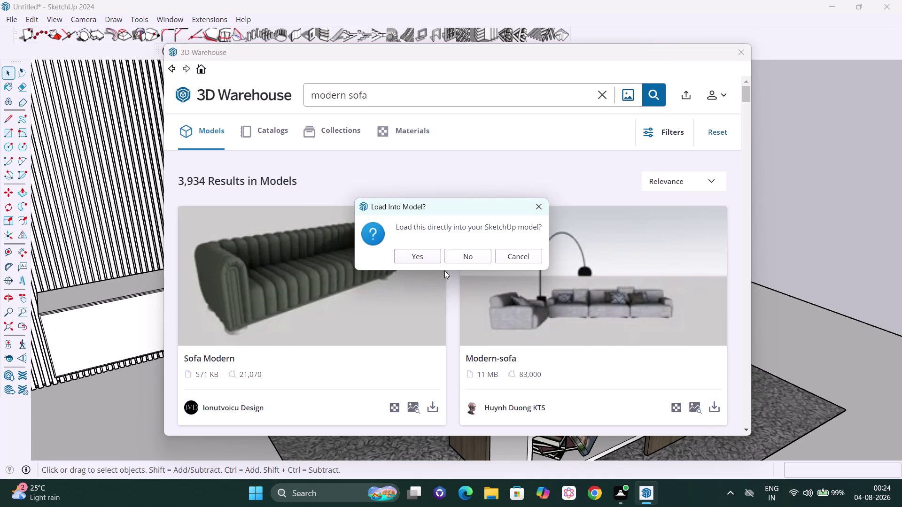
Load the Modern-sofa sectional with arc lamp into the model and place it around the coffee table.
click(421, 251)
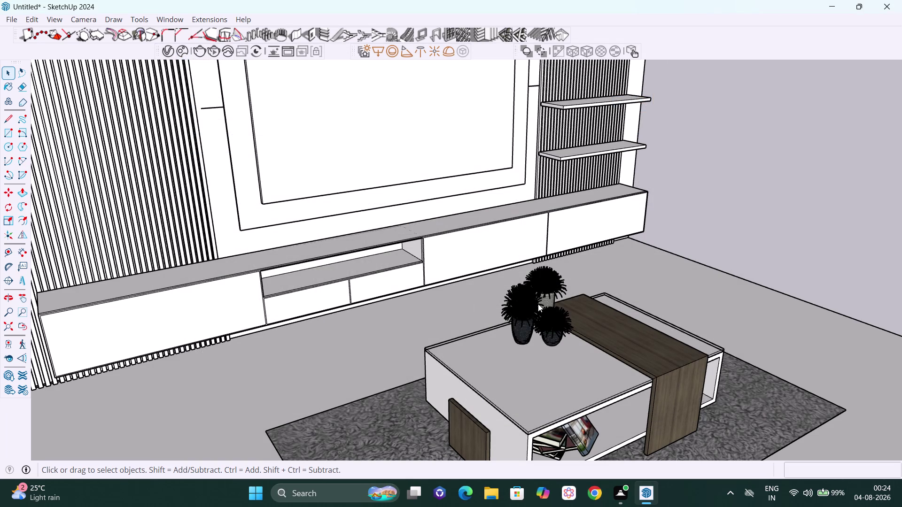
scroll(down, 3)
scroll(down, 3)
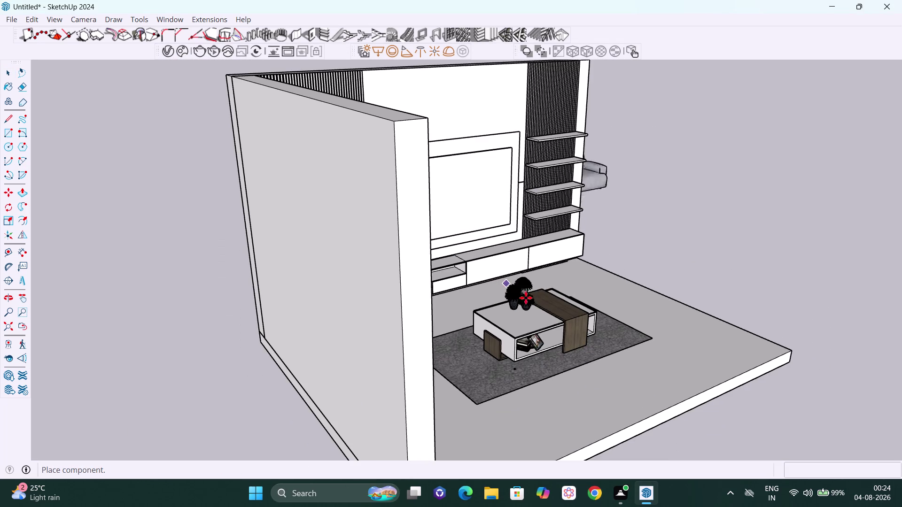
scroll(down, 3)
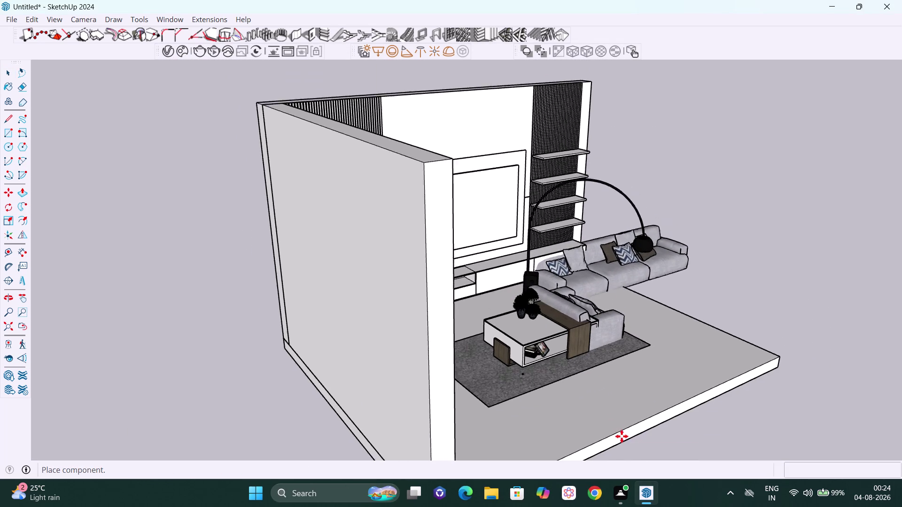
scroll(down, 3)
middle_drag(613, 438, 522, 360)
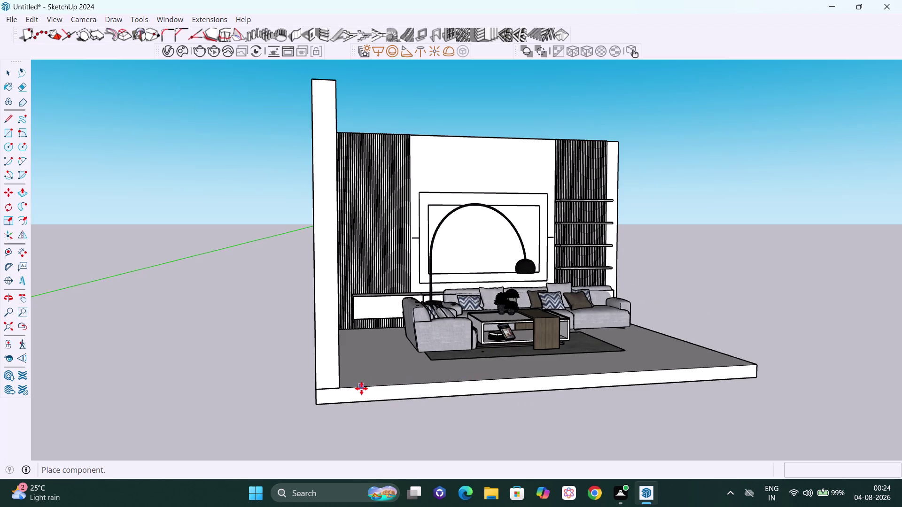
click(345, 390)
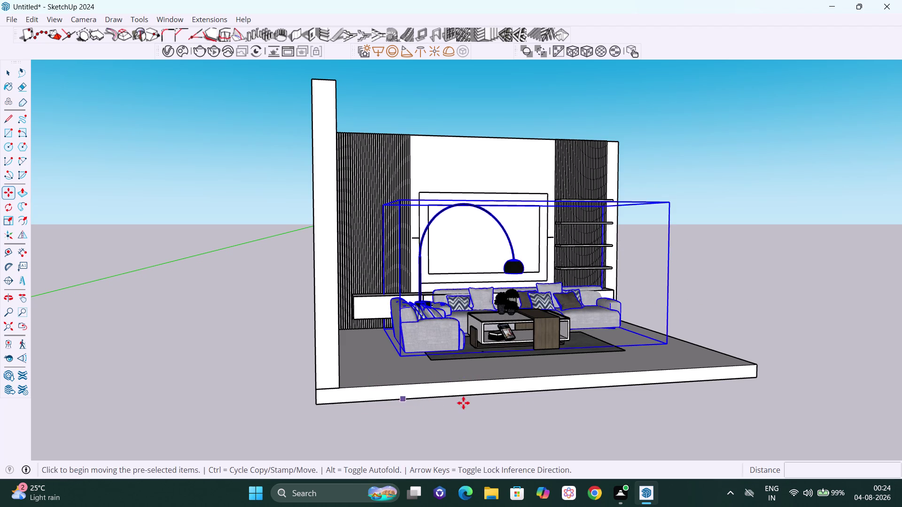
Move the sofa-and-lamp set about 55 inches toward the left wall with an axis-locked move.
middle_drag(481, 400, 400, 429)
middle_drag(407, 435, 452, 463)
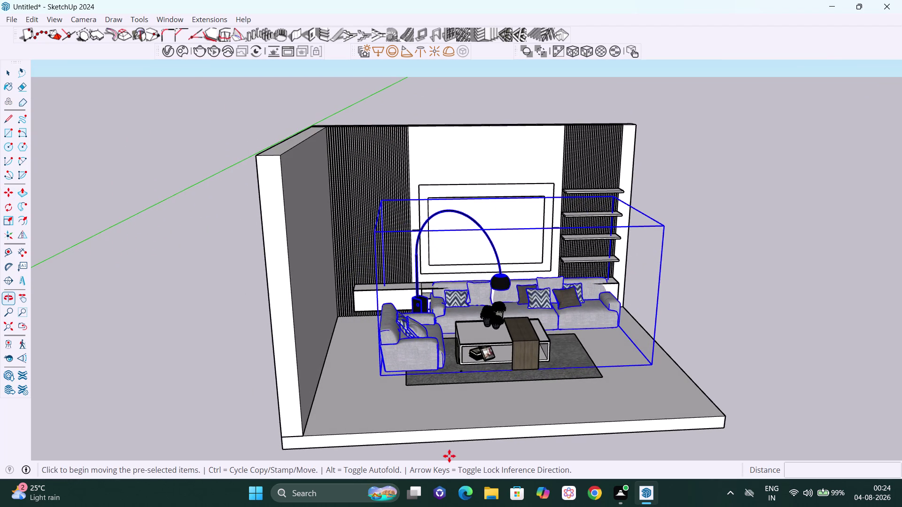
scroll(down, 3)
scroll(down, 3)
middle_drag(473, 441, 256, 379)
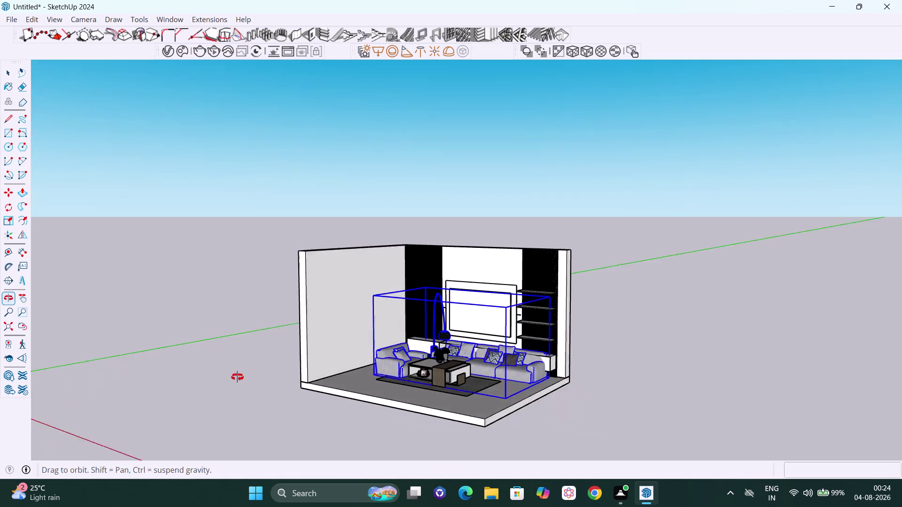
middle_drag(255, 379, 234, 376)
middle_drag(383, 393, 343, 408)
middle_drag(434, 437, 345, 480)
scroll(up, 3)
key(m)
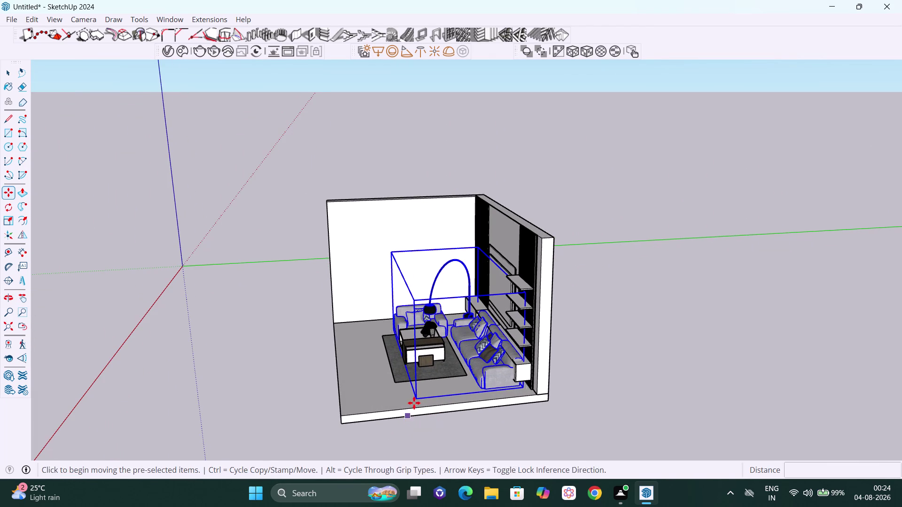
click(416, 398)
key(Left)
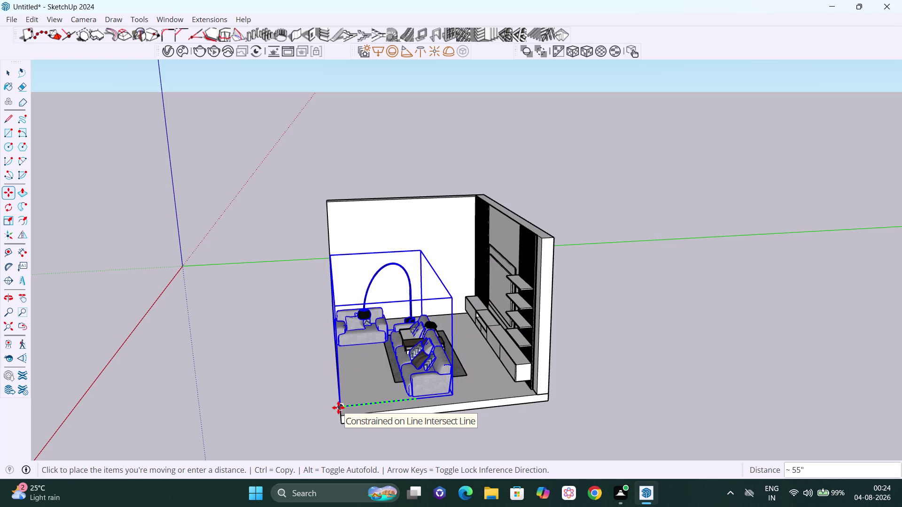
click(339, 408)
key(space)
middle_drag(341, 416, 405, 465)
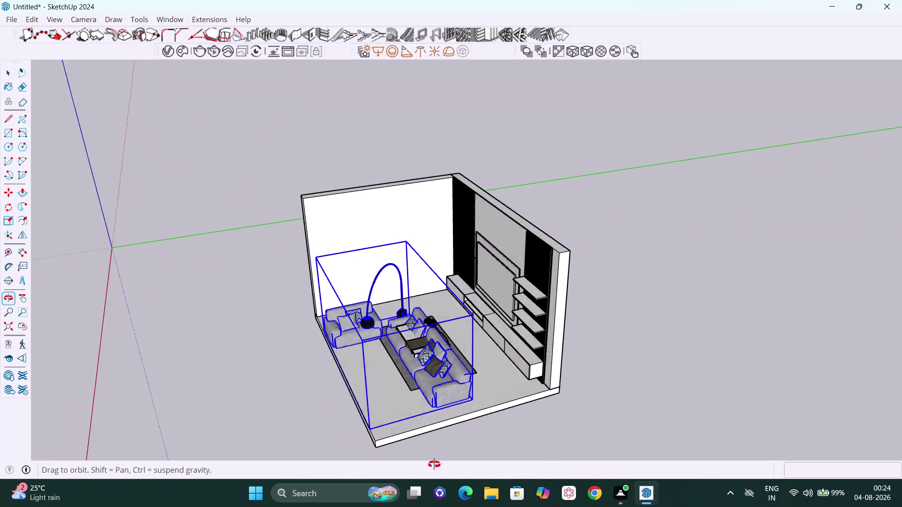
middle_drag(405, 465, 489, 453)
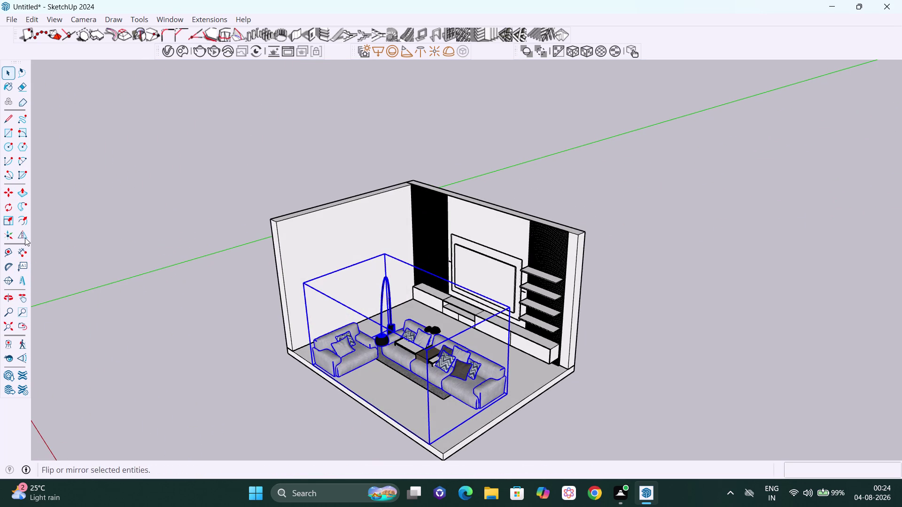
Mirror the sofa set with the Flip tool so the lamp and armchair swap sides.
click(25, 237)
scroll(down, 3)
middle_drag(393, 423, 274, 361)
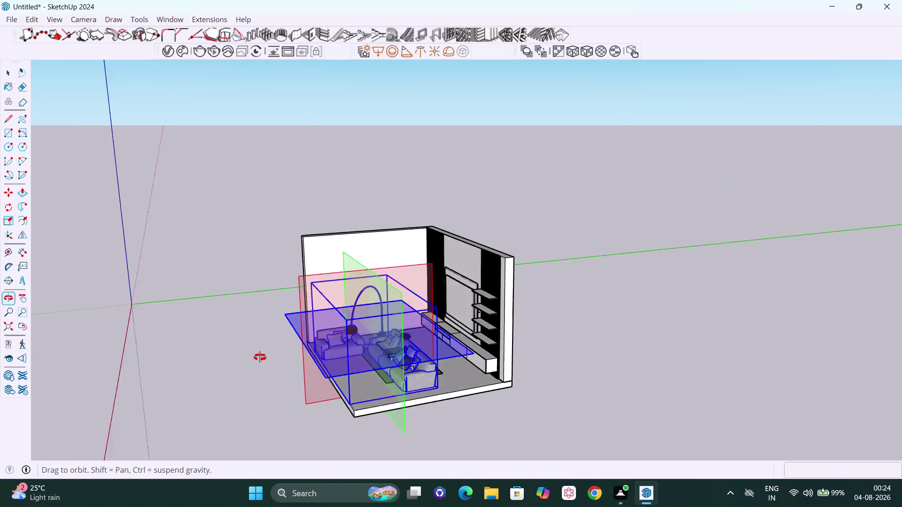
middle_drag(274, 361, 234, 350)
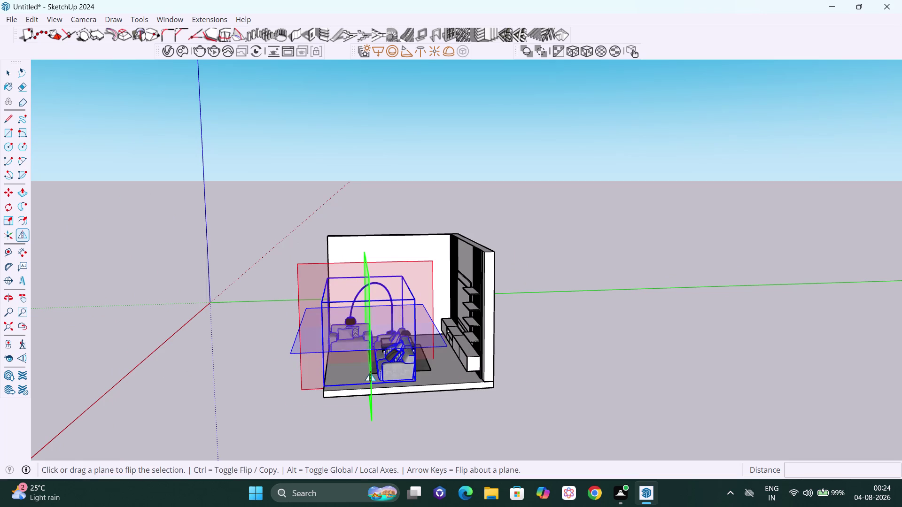
click(370, 374)
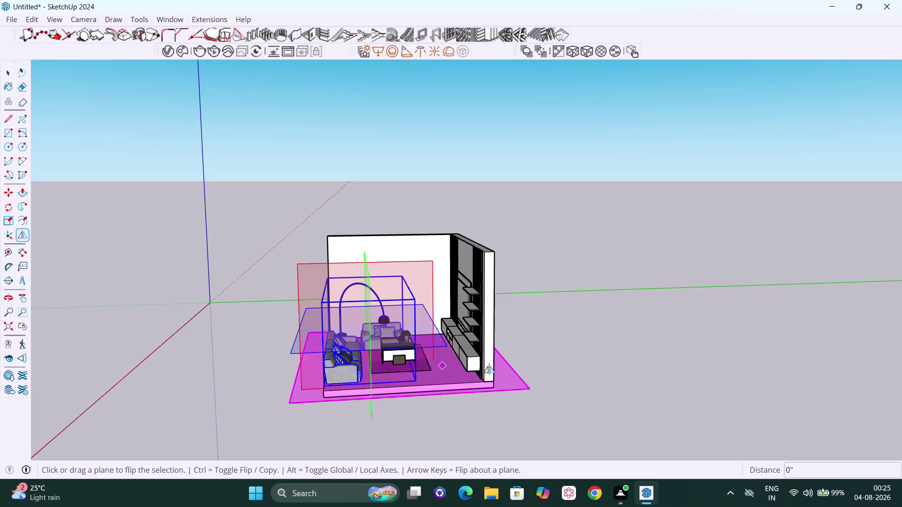
scroll(down, 3)
middle_drag(301, 373, 665, 341)
scroll(down, 3)
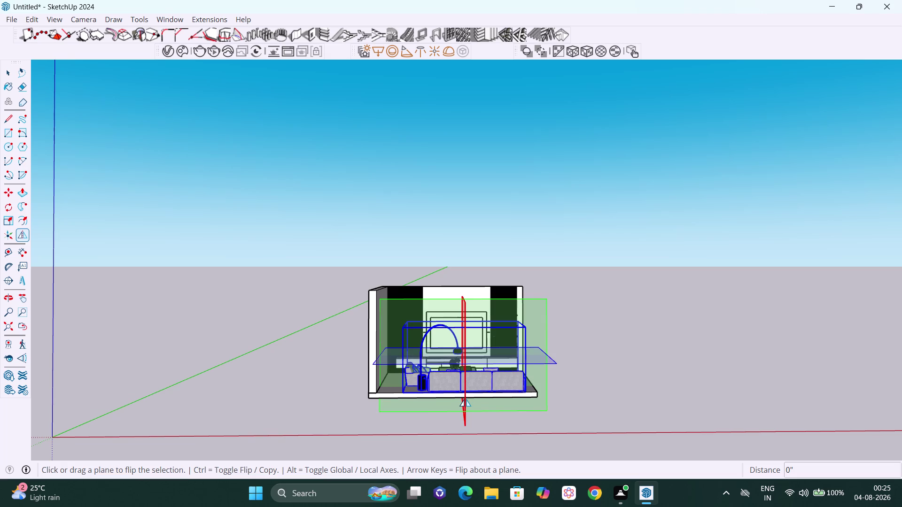
click(465, 399)
key(space)
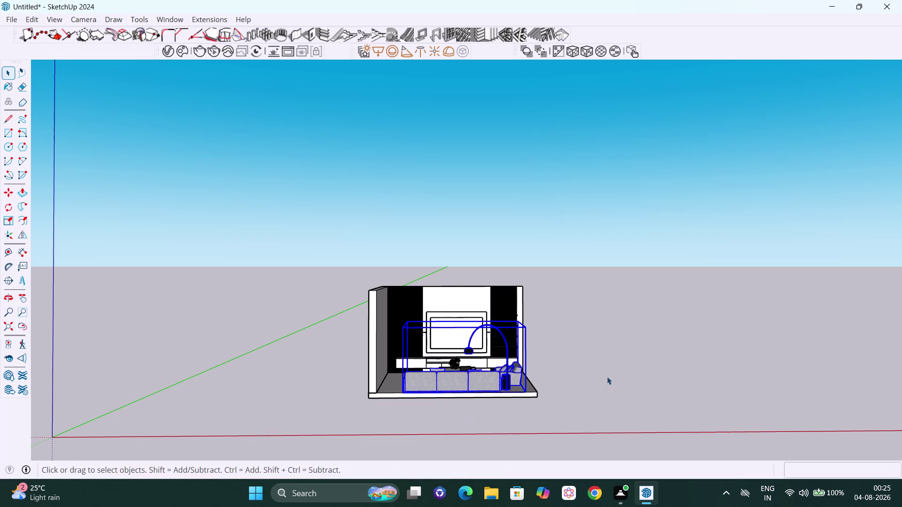
Clear the selection and orbit to review the mirrored sofa arrangement.
click(606, 374)
scroll(down, 3)
middle_drag(545, 384, 380, 419)
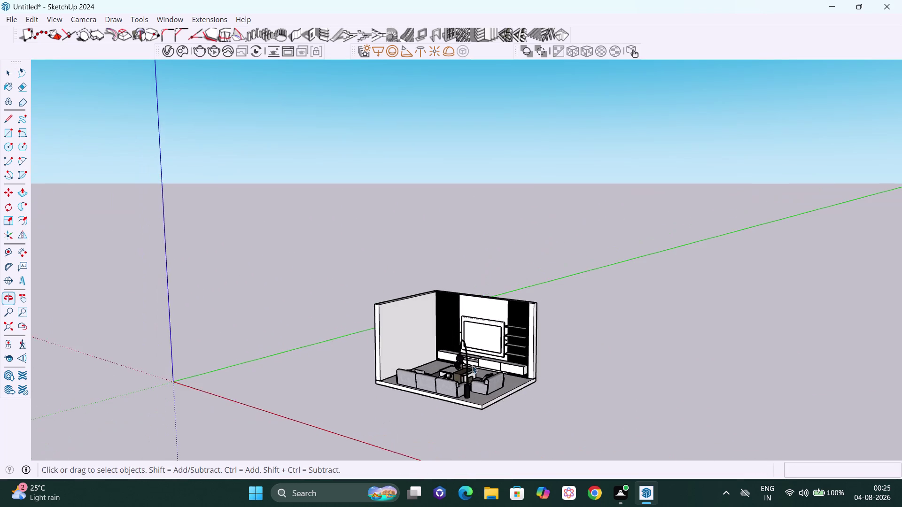
scroll(up, 3)
scroll(up, 3)
scroll(down, 3)
scroll(down, 3)
middle_drag(460, 387, 453, 391)
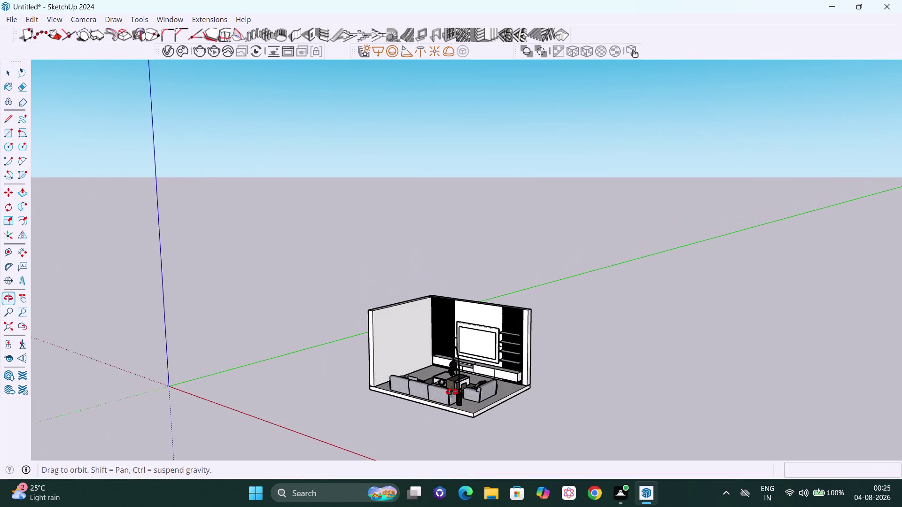
middle_drag(453, 391, 444, 406)
scroll(up, 3)
Open the room, furniture and sofa set groups in turn for editing.
click(462, 398)
double_click(462, 399)
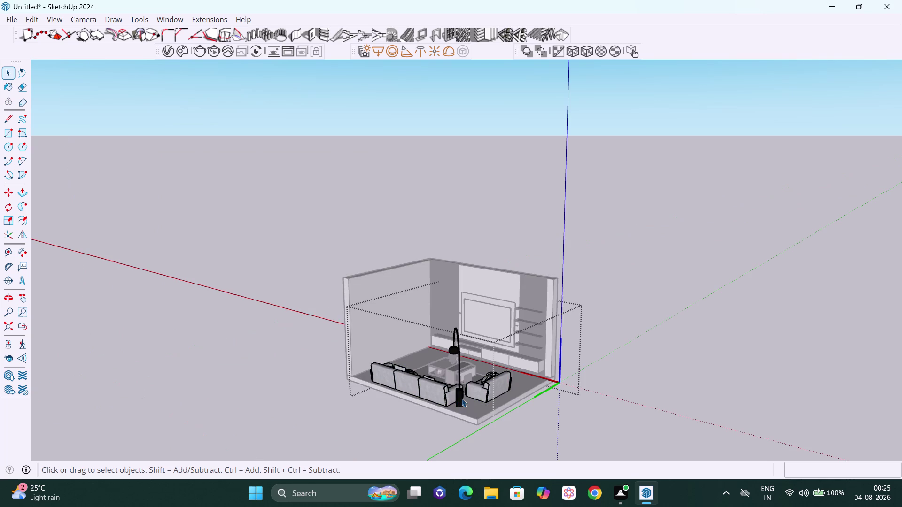
click(462, 399)
double_click(461, 399)
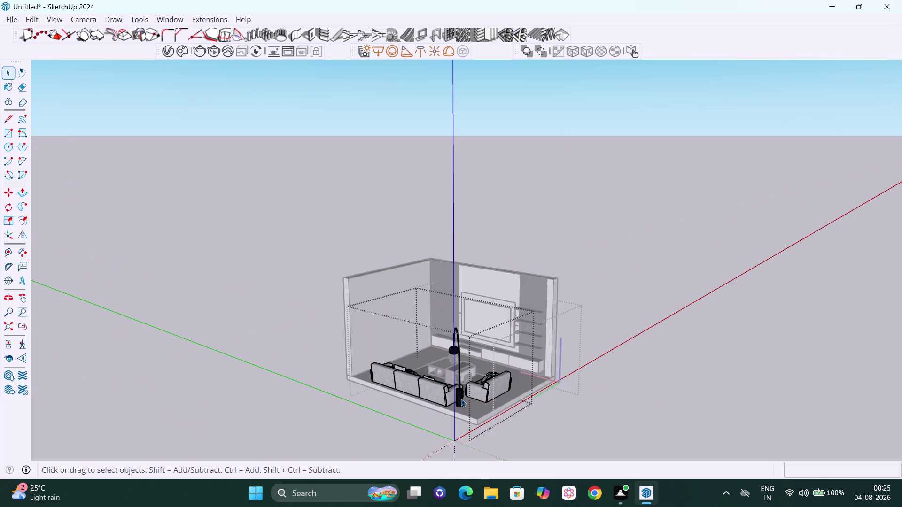
click(461, 399)
double_click(461, 399)
Delete the arched floor lamp and exit the sofa set and room groups.
click(460, 399)
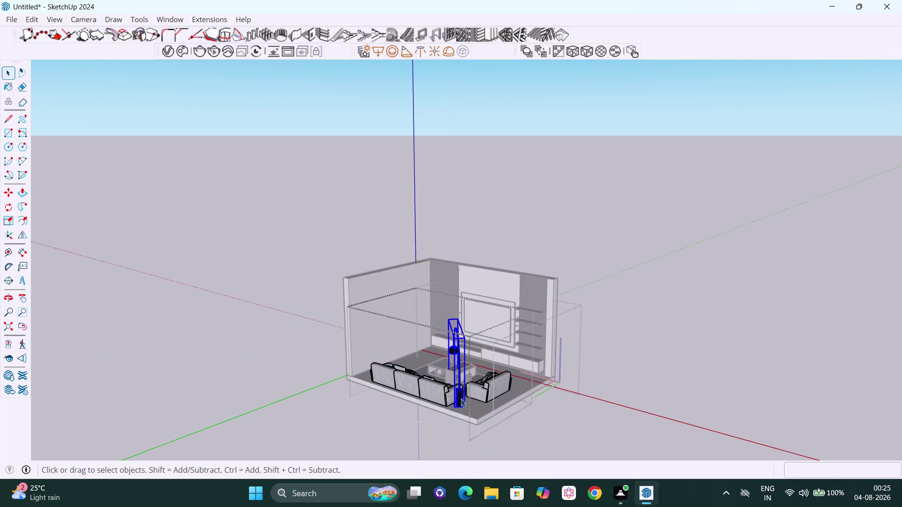
key(Delete)
click(588, 396)
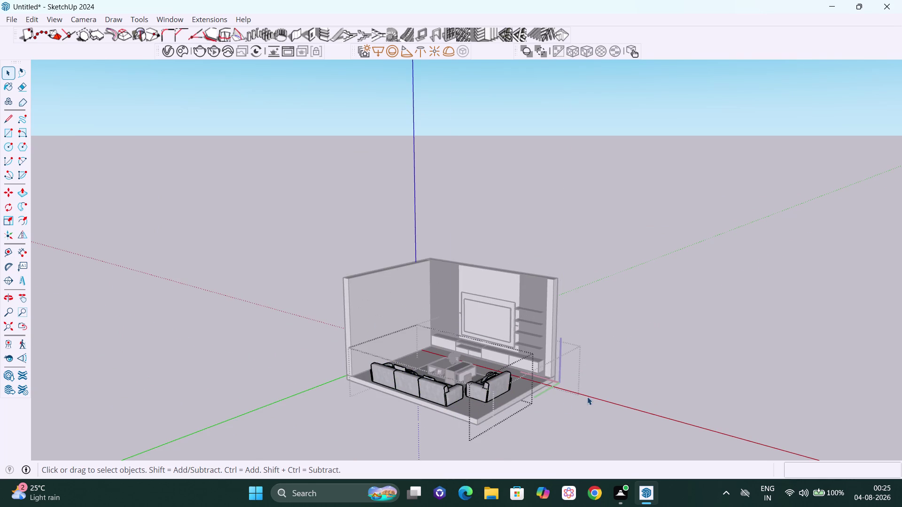
scroll(down, 3)
click(631, 388)
click(617, 391)
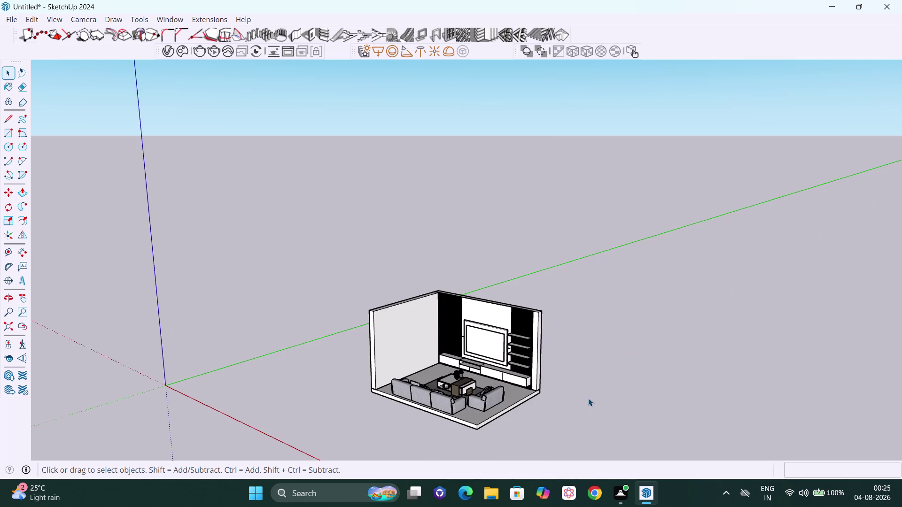
Orbit and zoom around the room to review it without the lamp.
scroll(down, 3)
middle_drag(464, 409, 550, 430)
scroll(up, 3)
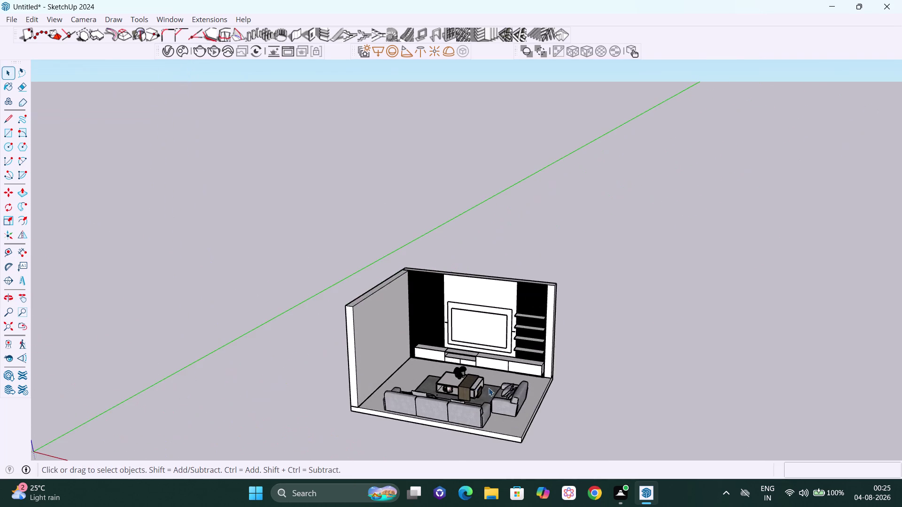
scroll(up, 3)
scroll(up, 3)
scroll(down, 3)
scroll(down, 3)
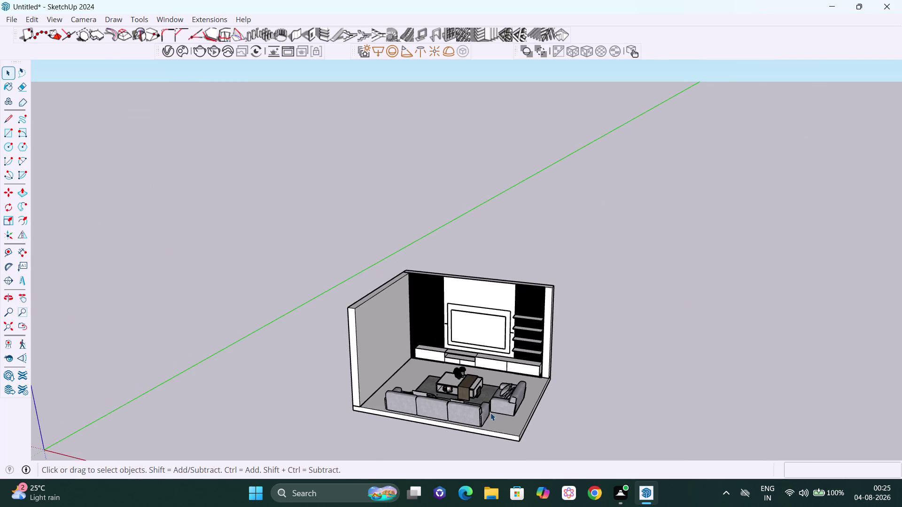
middle_drag(490, 413, 296, 441)
scroll(up, 3)
scroll(down, 3)
scroll(up, 3)
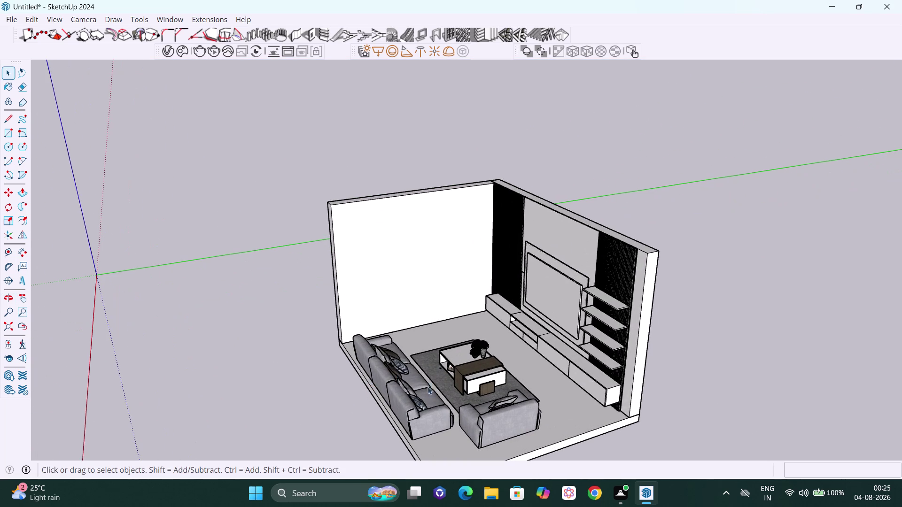
scroll(up, 3)
Orbit toward the sofas and over the room, then select the room model.
middle_drag(481, 397, 369, 399)
scroll(up, 3)
scroll(up, 3)
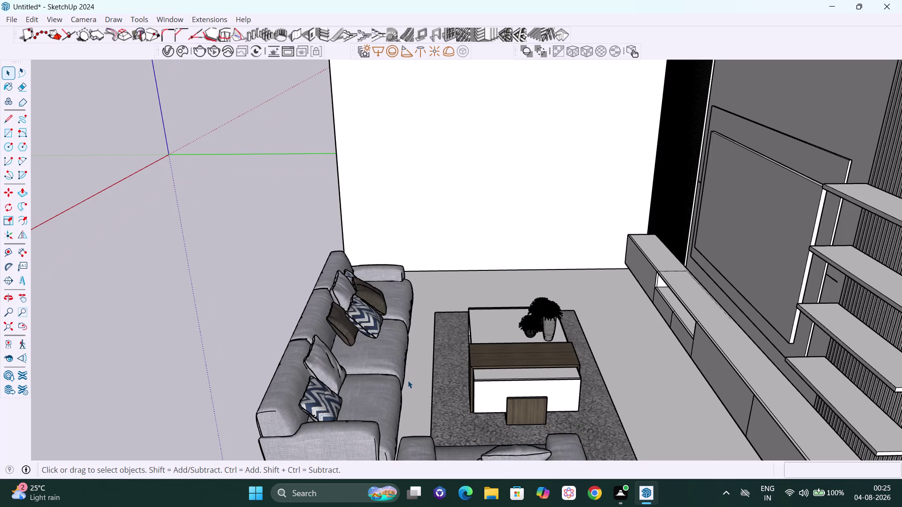
scroll(down, 3)
scroll(down, 3)
middle_drag(393, 424, 678, 451)
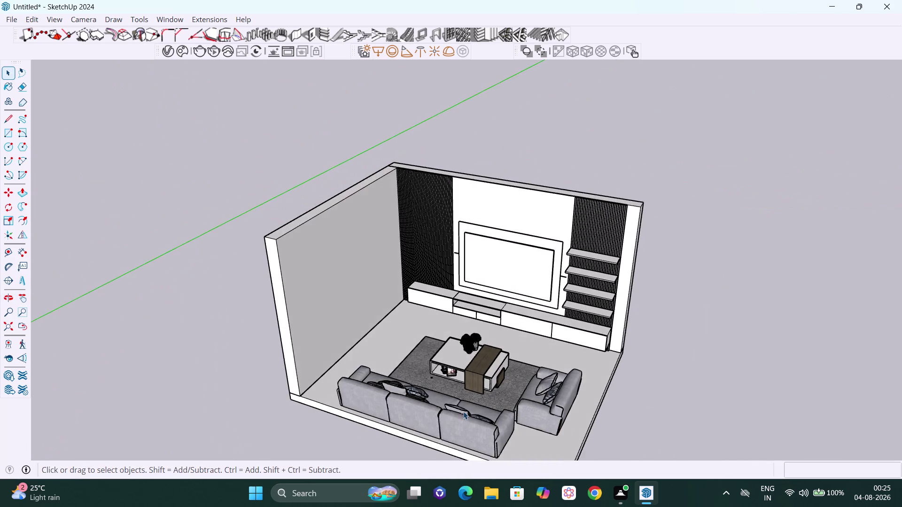
middle_drag(463, 411, 719, 407)
middle_drag(446, 379, 487, 436)
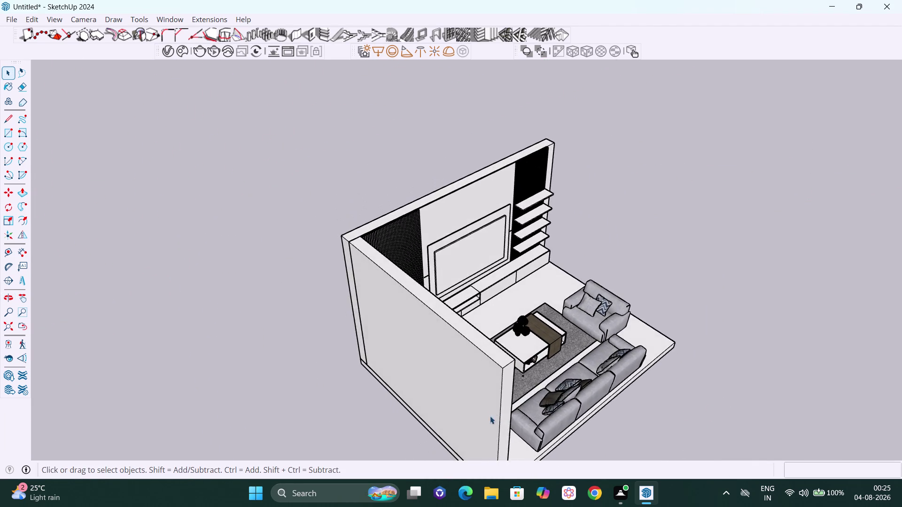
scroll(up, 3)
click(493, 411)
Hide the near side wall inside the room group and close the group.
double_click(492, 411)
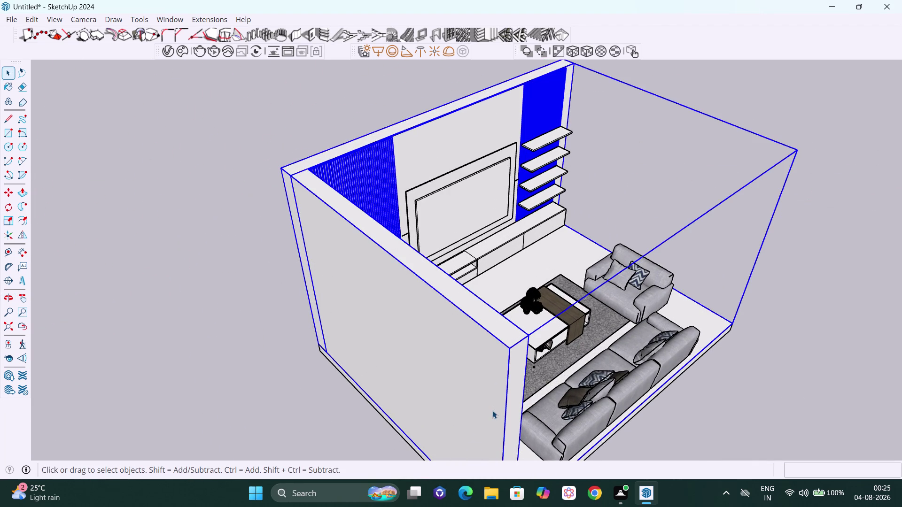
click(503, 396)
key(ctrl+h)
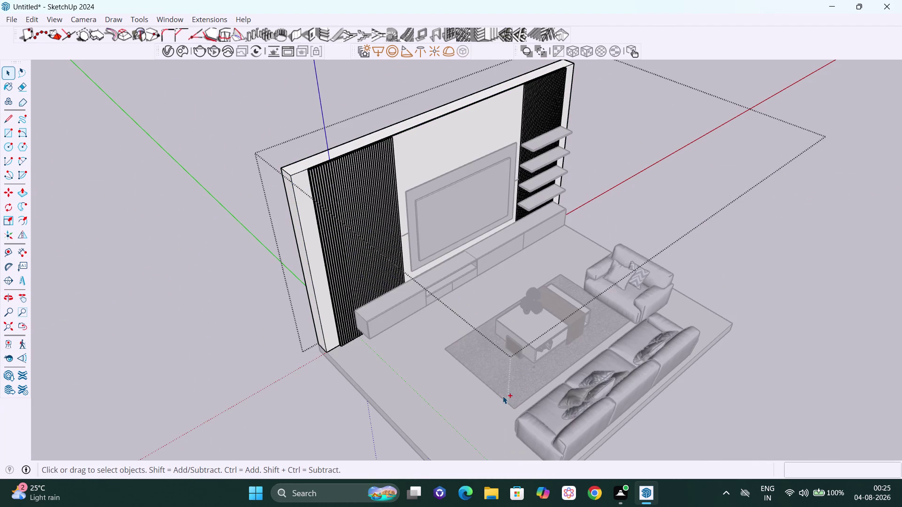
click(779, 348)
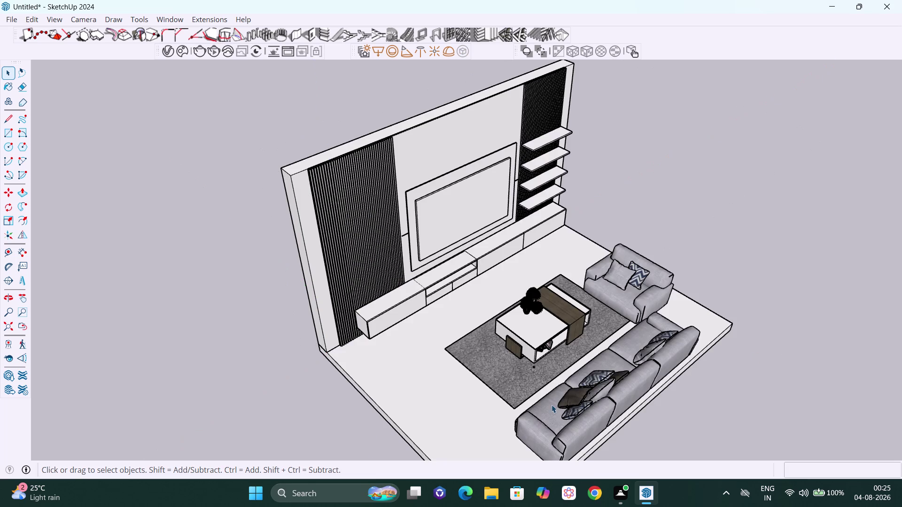
Orbit to a steep top-down view over the rug, sofas and coffee table.
scroll(down, 3)
middle_drag(509, 440, 735, 419)
scroll(up, 3)
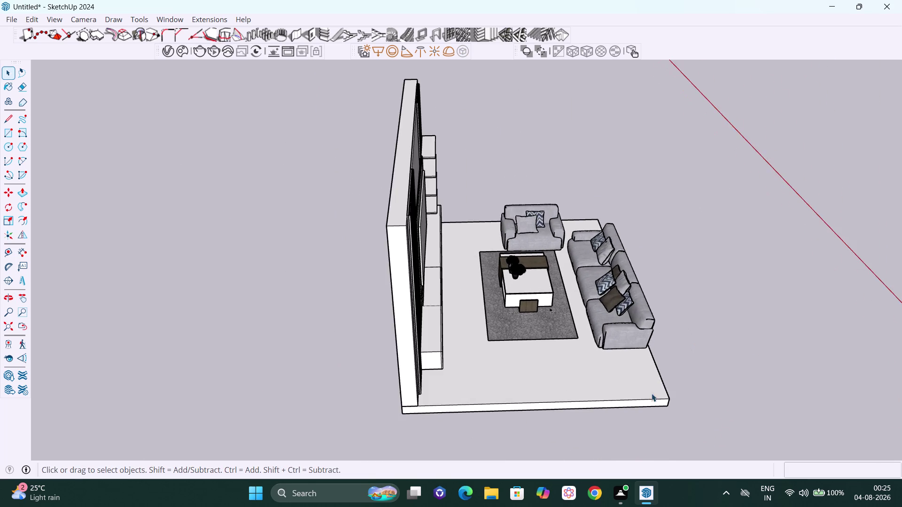
scroll(up, 3)
middle_drag(589, 408, 576, 421)
scroll(up, 3)
middle_drag(554, 368, 529, 404)
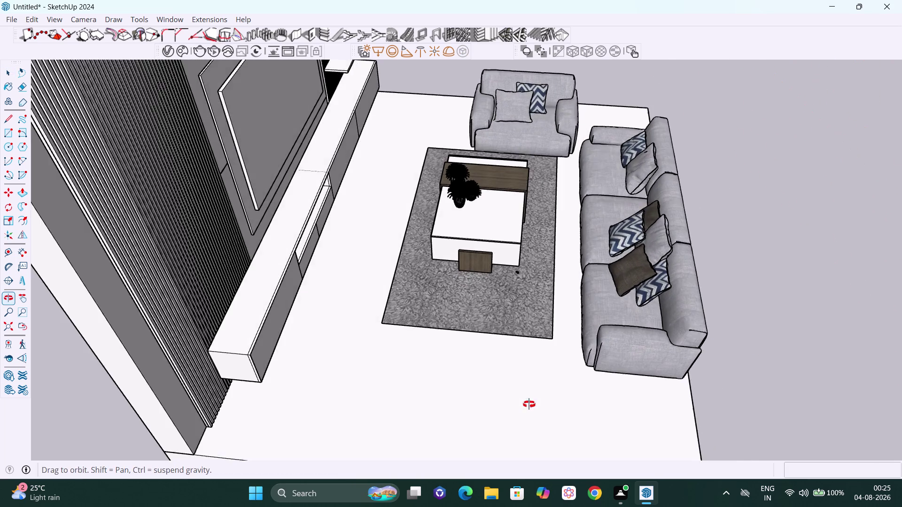
middle_drag(528, 404, 528, 416)
scroll(up, 3)
middle_drag(556, 390, 556, 413)
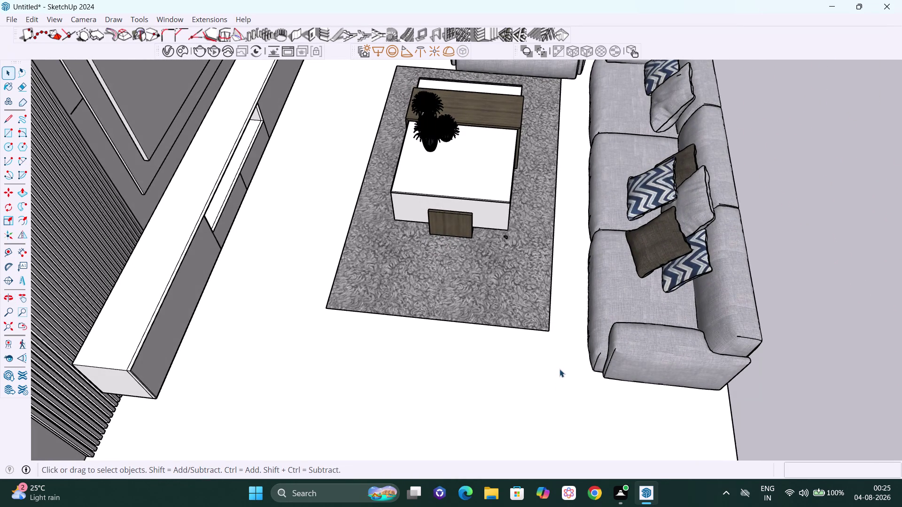
Pan the view to center the rug and bring the armchair into view.
key(h)
drag(567, 346, 548, 385)
scroll(down, 3)
drag(542, 362, 542, 362)
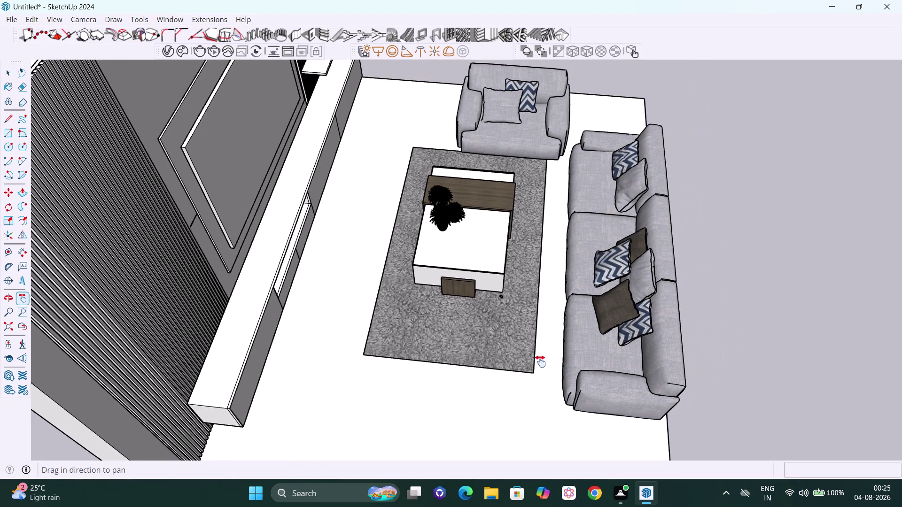
drag(542, 362, 534, 391)
scroll(down, 3)
drag(532, 401, 540, 376)
scroll(up, 3)
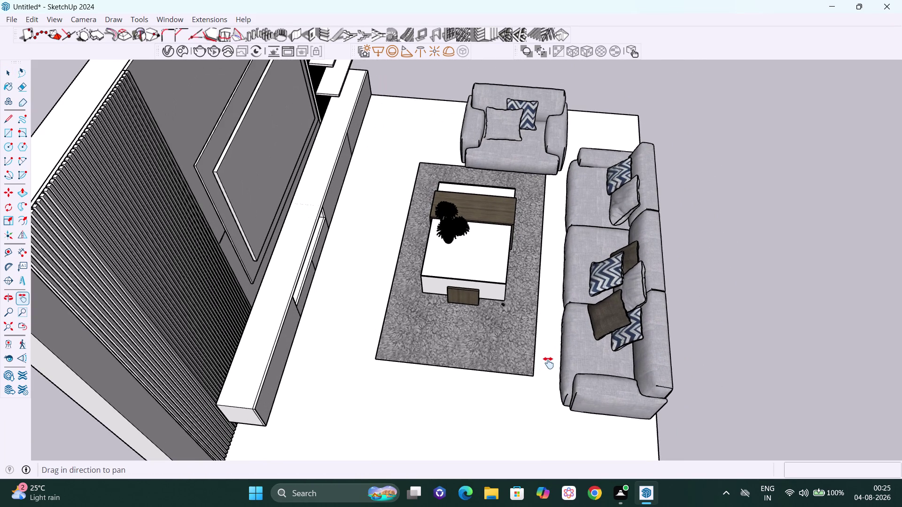
Orbit around the room for a view over the floor slab's front corner.
scroll(down, 3)
scroll(down, 3)
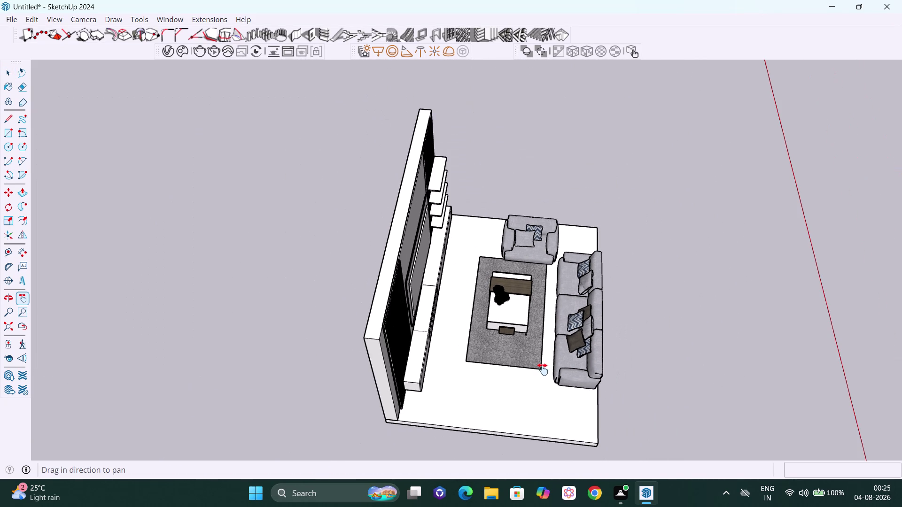
middle_drag(564, 417, 526, 404)
scroll(down, 3)
middle_drag(512, 448, 517, 432)
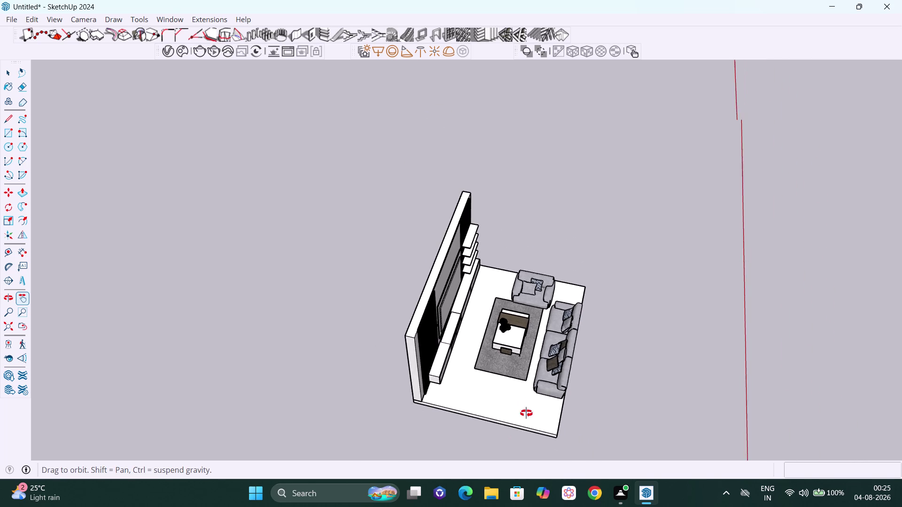
middle_drag(517, 432, 556, 370)
scroll(up, 3)
middle_drag(473, 443, 468, 460)
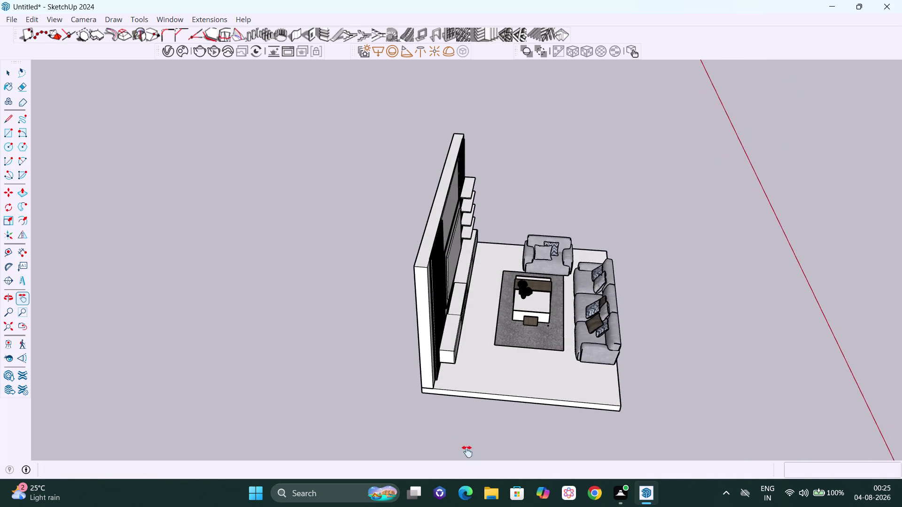
scroll(up, 3)
Measure the floor slab's front edge at 144 inches without keeping a guide.
key(t)
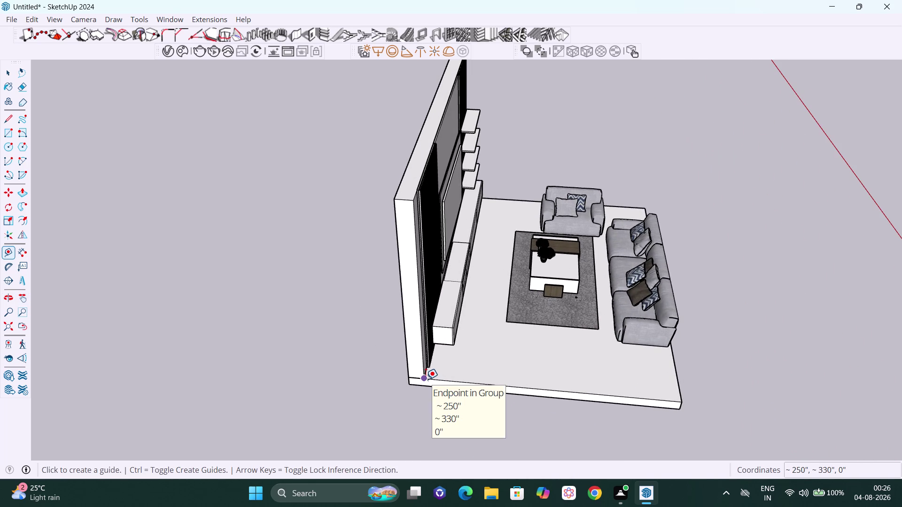
click(425, 378)
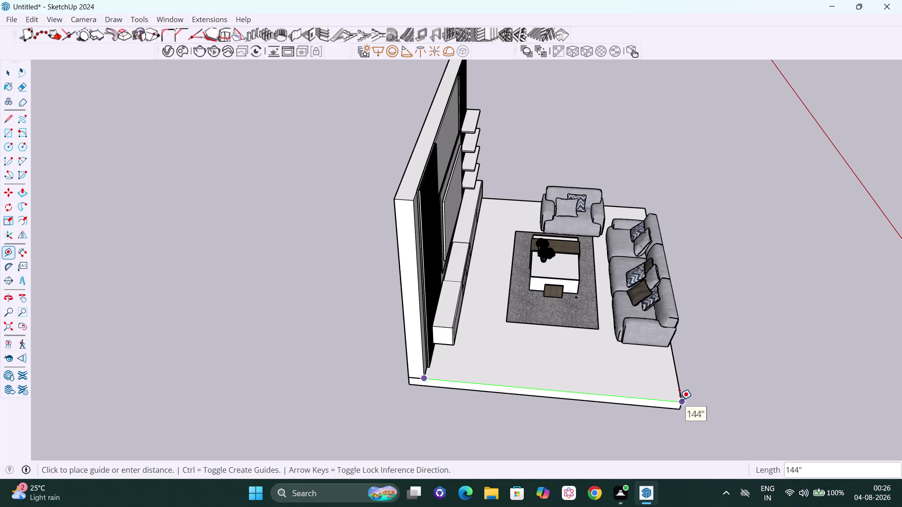
key(space)
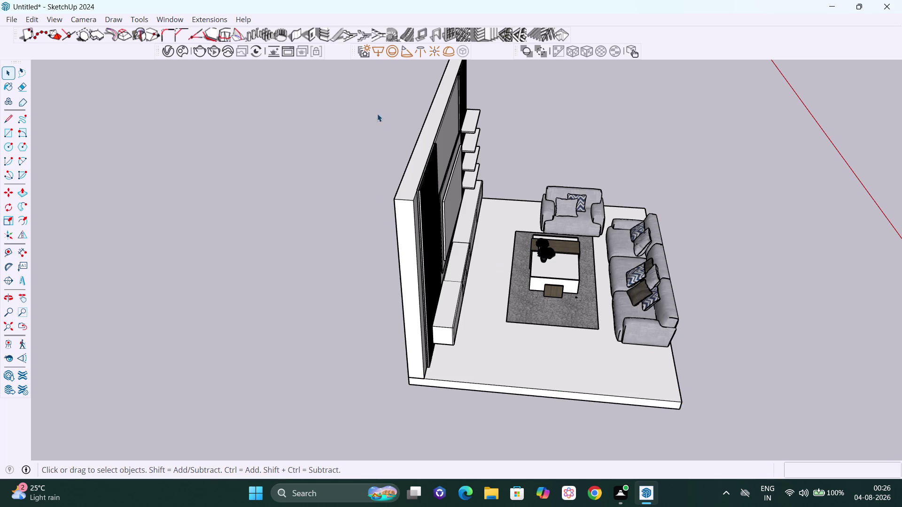
Orbit to face the TV wall at roughly eye level.
scroll(down, 3)
middle_drag(660, 354, 471, 321)
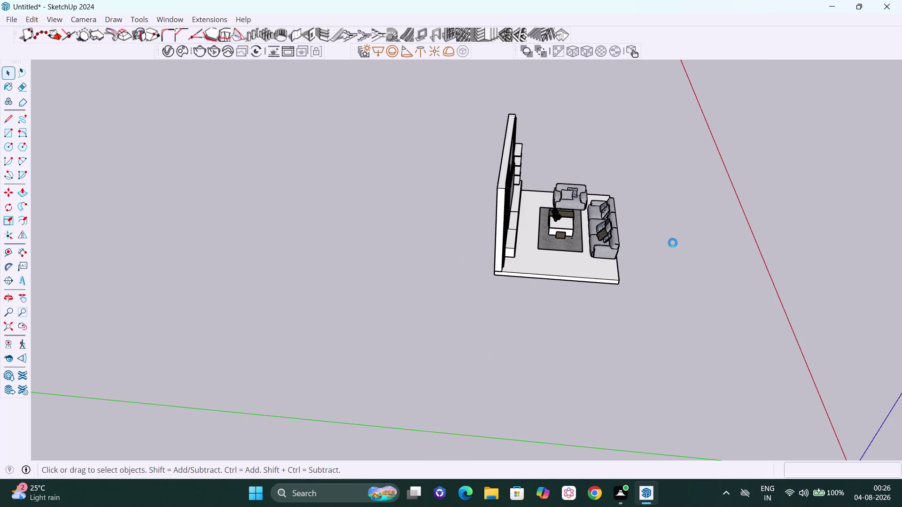
middle_drag(700, 265, 442, 271)
scroll(up, 3)
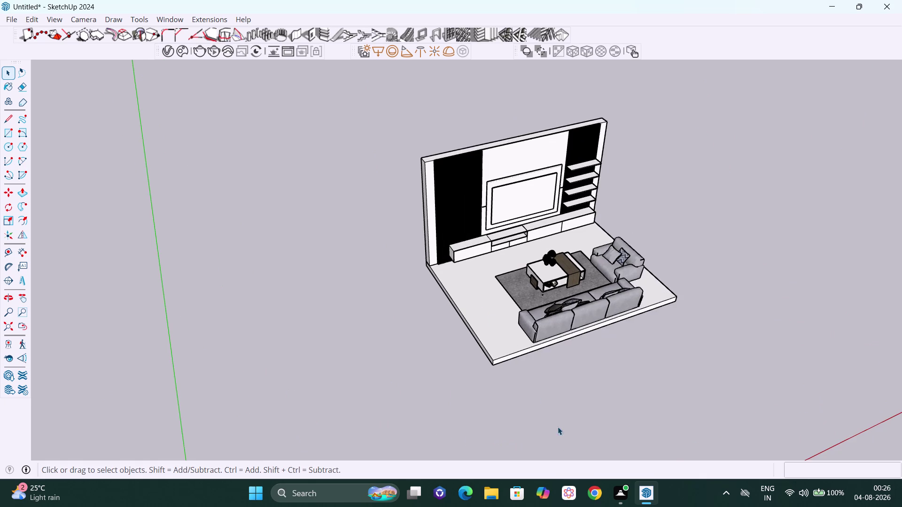
middle_drag(555, 425, 522, 271)
scroll(up, 3)
middle_drag(517, 296, 519, 335)
scroll(up, 3)
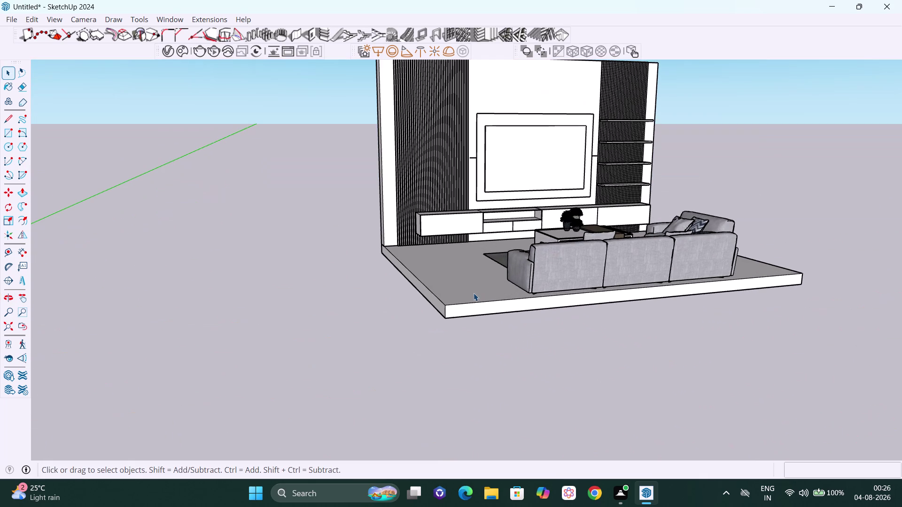
Open the floor slab group and select only its front face.
click(473, 310)
double_click(473, 310)
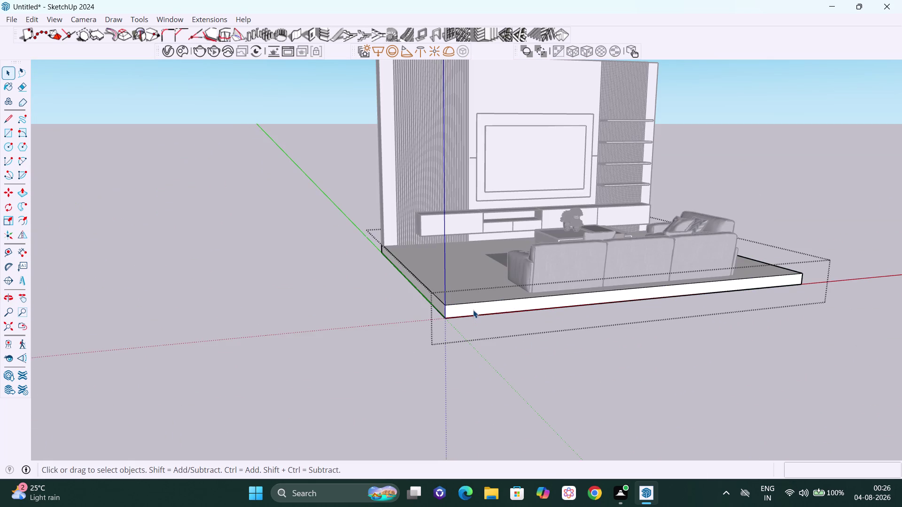
click(473, 310)
double_click(473, 310)
click(473, 310)
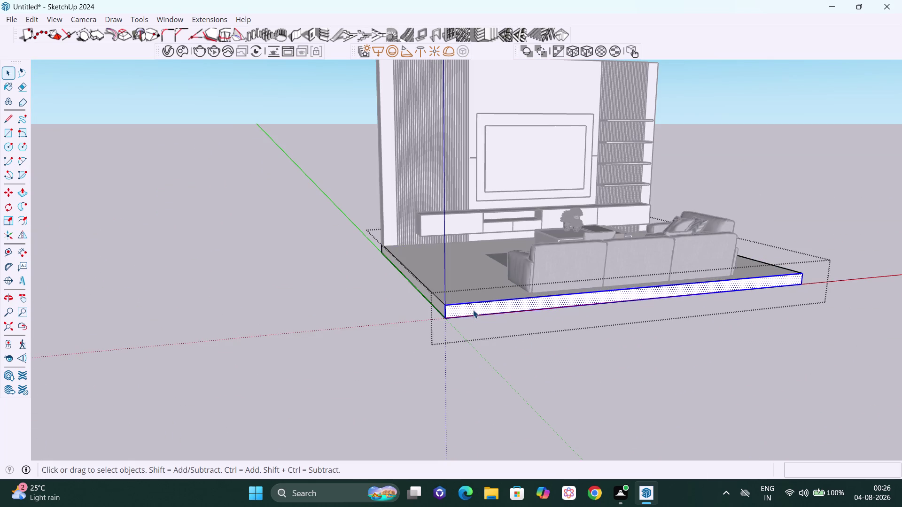
click(473, 310)
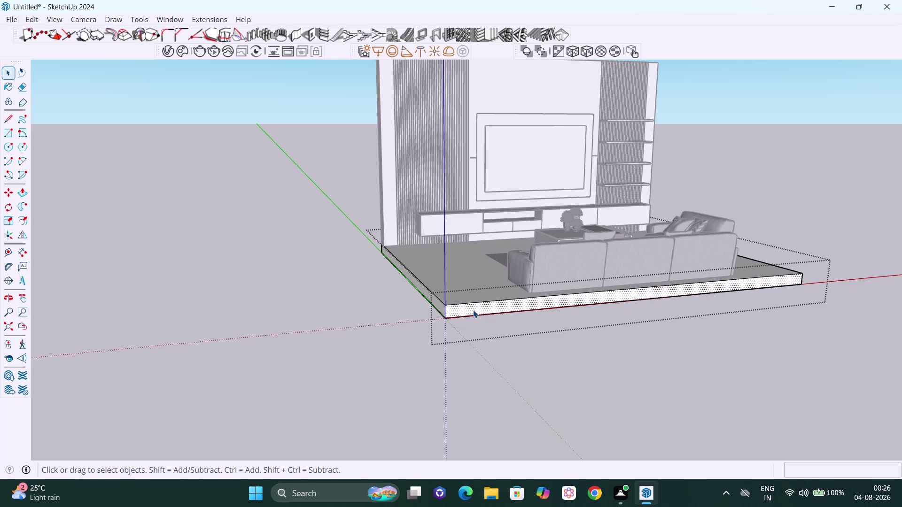
Push/pull the slab's front face out 2' and exit the group.
key(p)
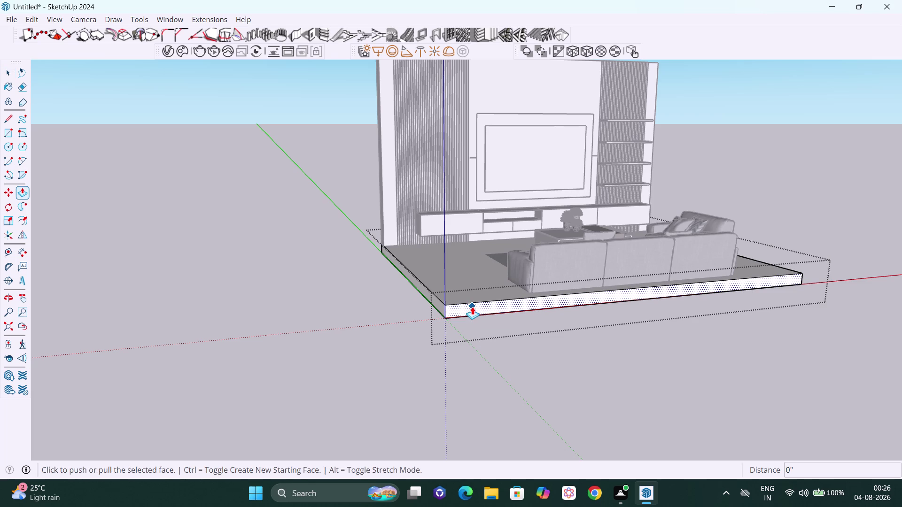
click(472, 307)
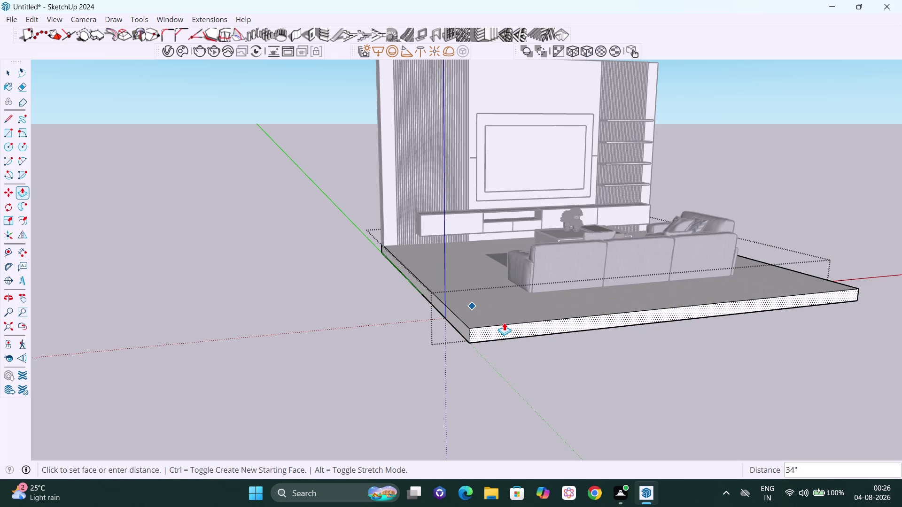
text(2')
key(Return)
key(space)
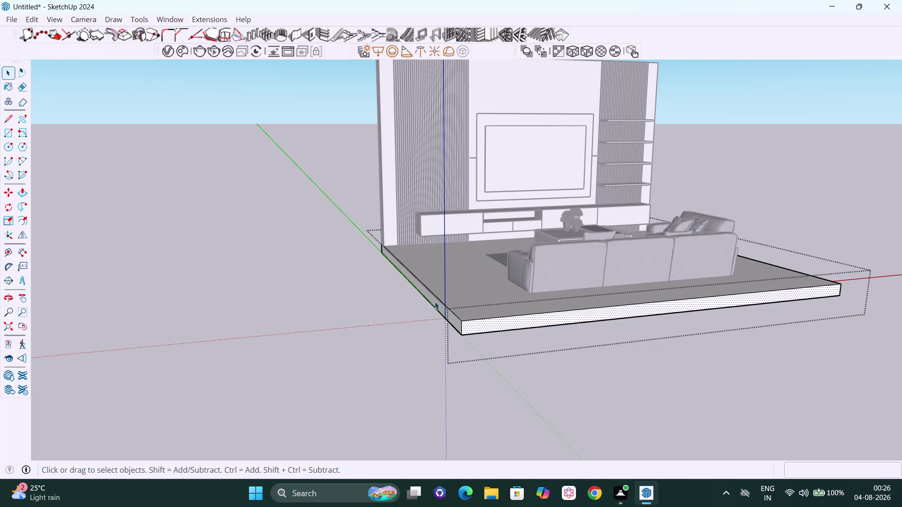
click(635, 362)
Orbit and zoom for a closer view of the seating on the extended floor.
scroll(down, 3)
middle_drag(511, 357, 513, 357)
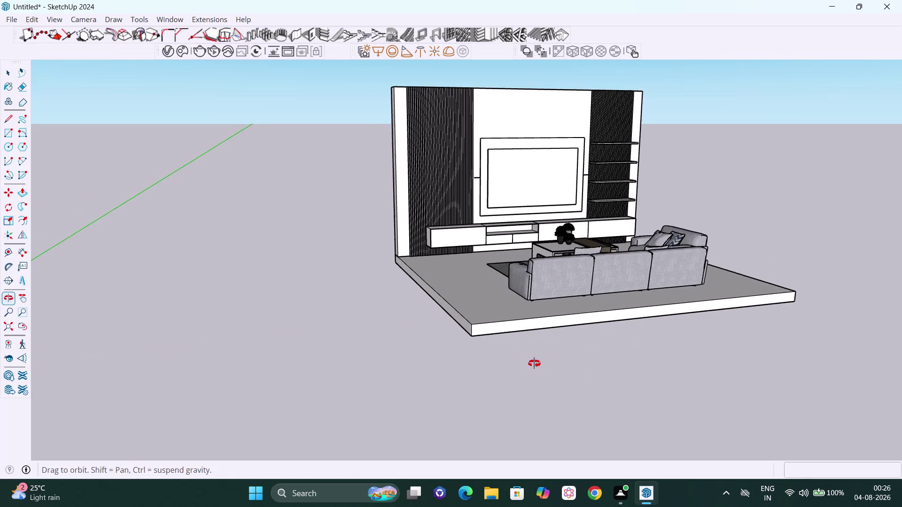
middle_drag(513, 357, 660, 362)
scroll(up, 3)
scroll(up, 3)
middle_drag(583, 334, 644, 316)
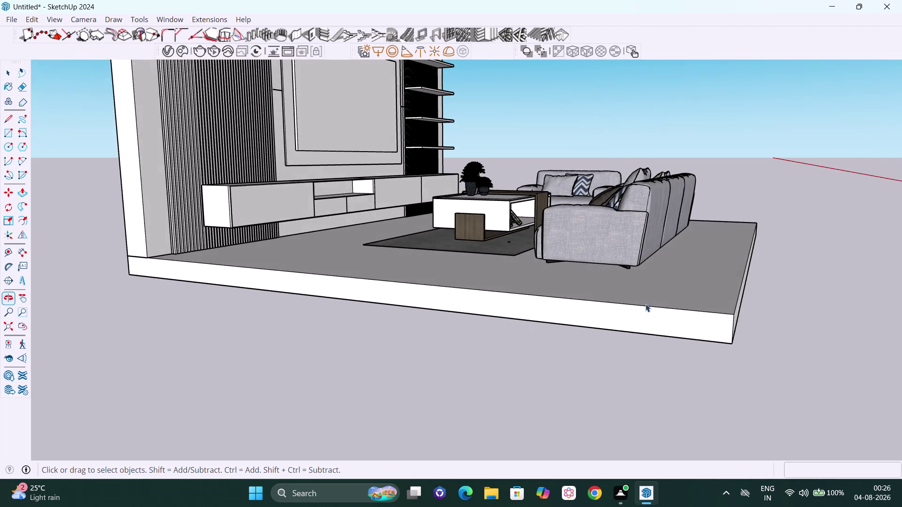
scroll(up, 3)
middle_drag(614, 301, 684, 340)
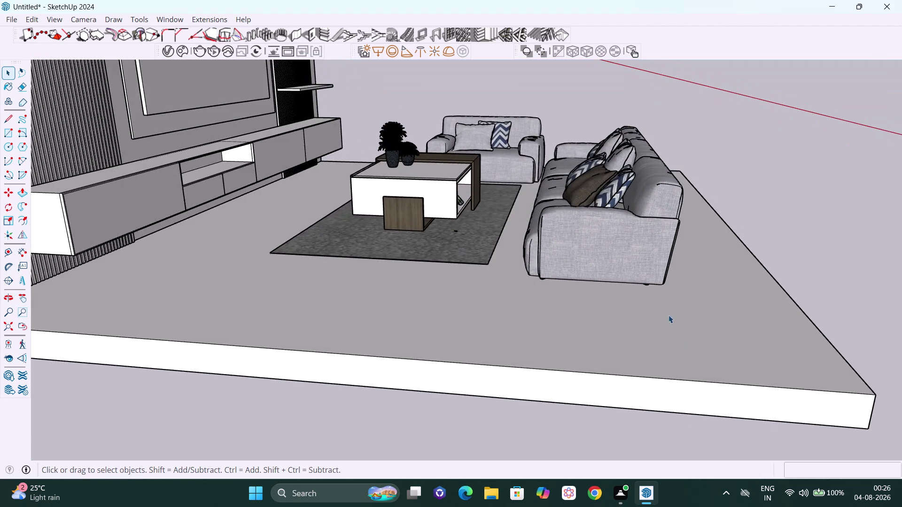
scroll(up, 3)
Select the sofas, rug and coffee table and move them about 15 inches forward.
click(603, 249)
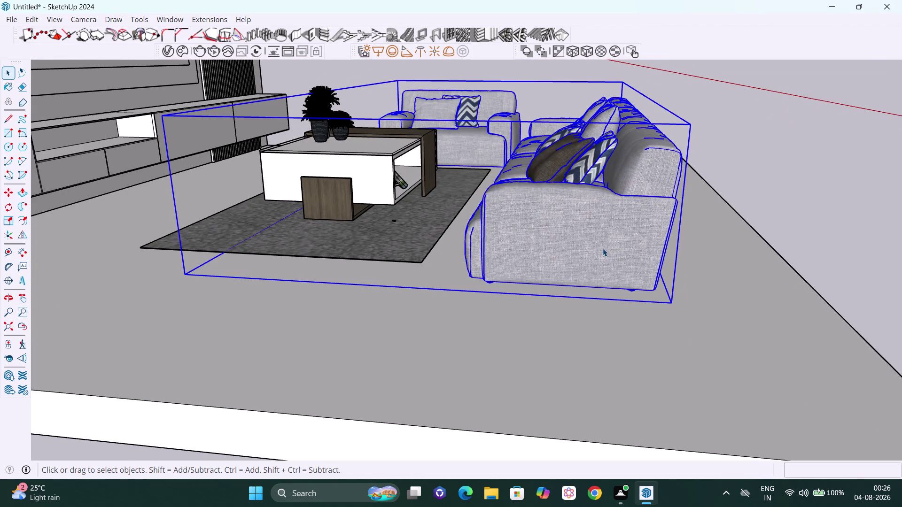
middle_drag(611, 275, 590, 261)
scroll(up, 3)
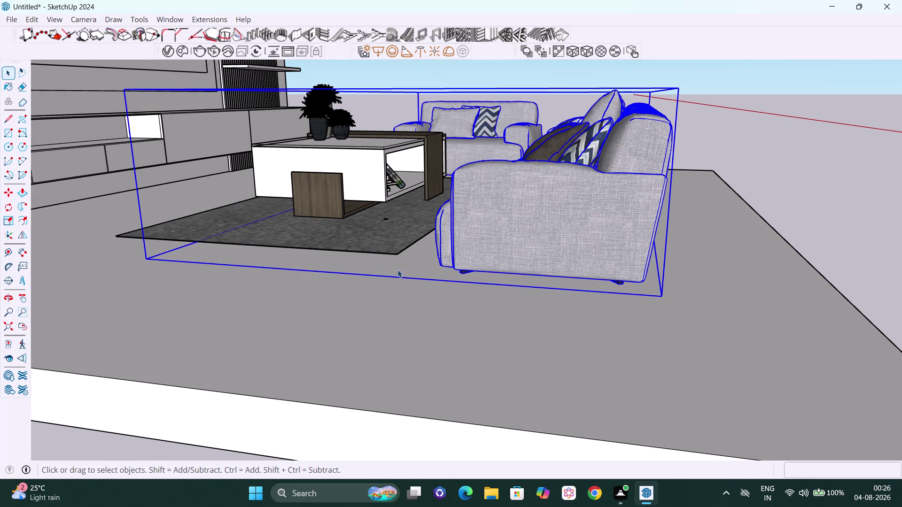
click(364, 248)
click(362, 179)
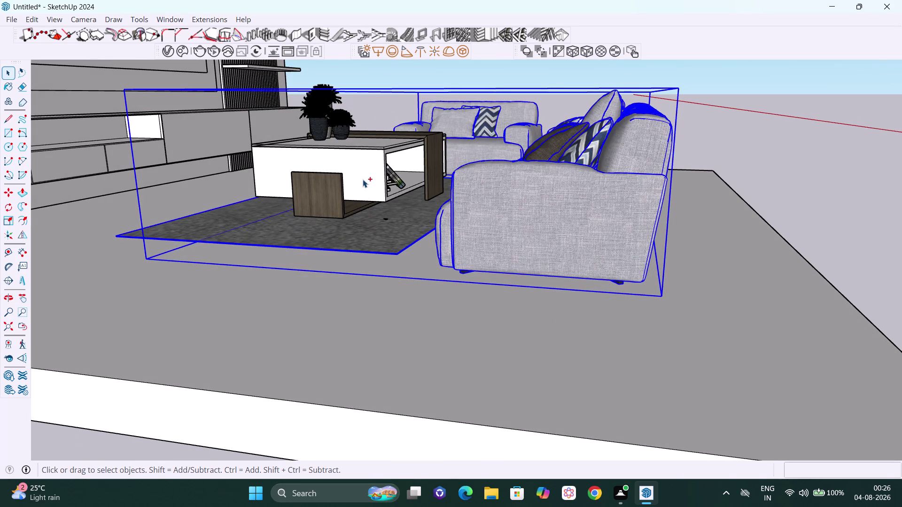
key(m)
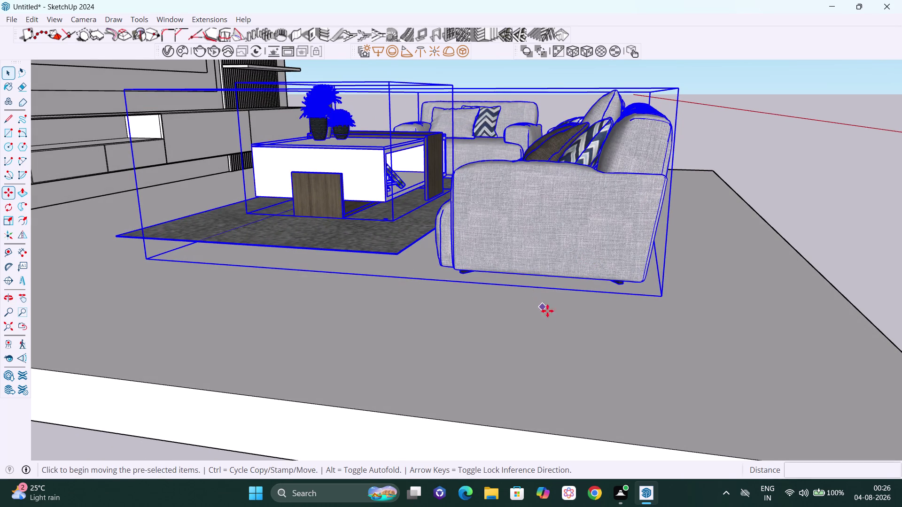
click(664, 297)
key(Left)
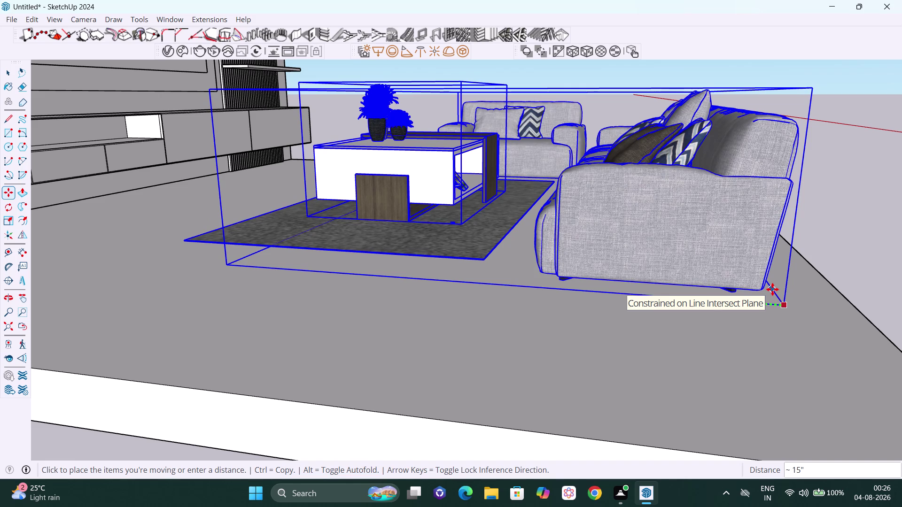
click(773, 289)
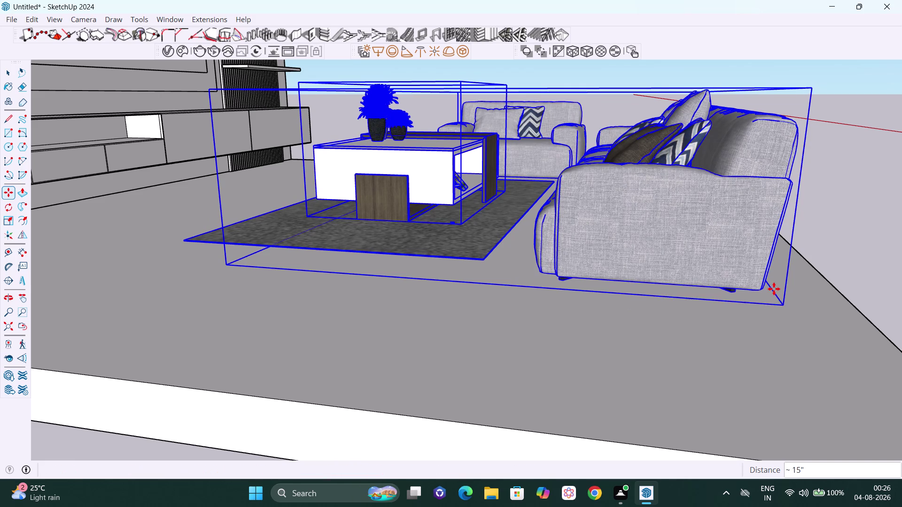
Orbit to check the furniture's new position from the side and farther back.
scroll(down, 3)
middle_drag(824, 361, 532, 293)
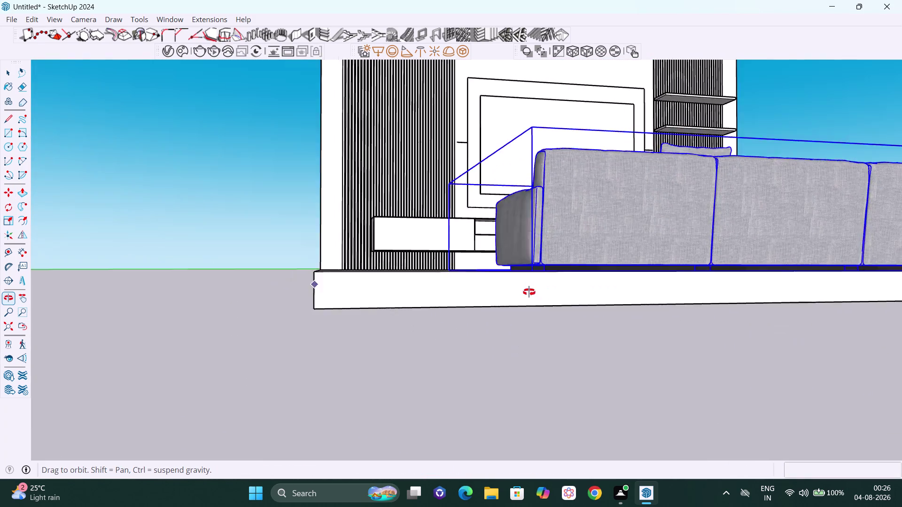
middle_drag(533, 293, 544, 340)
scroll(down, 3)
scroll(down, 3)
middle_drag(601, 362, 724, 388)
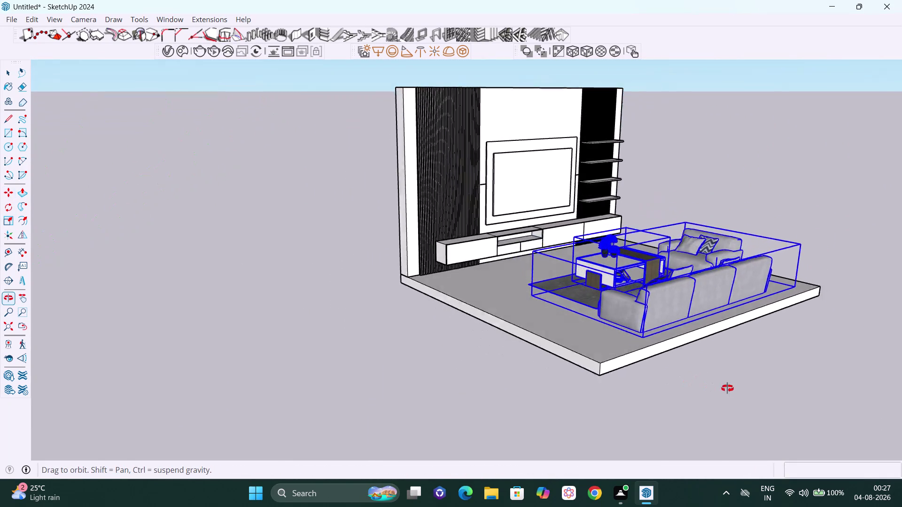
middle_drag(724, 388, 750, 390)
Clear the selection and orbit around the room to view the seating from behind.
key(space)
click(768, 341)
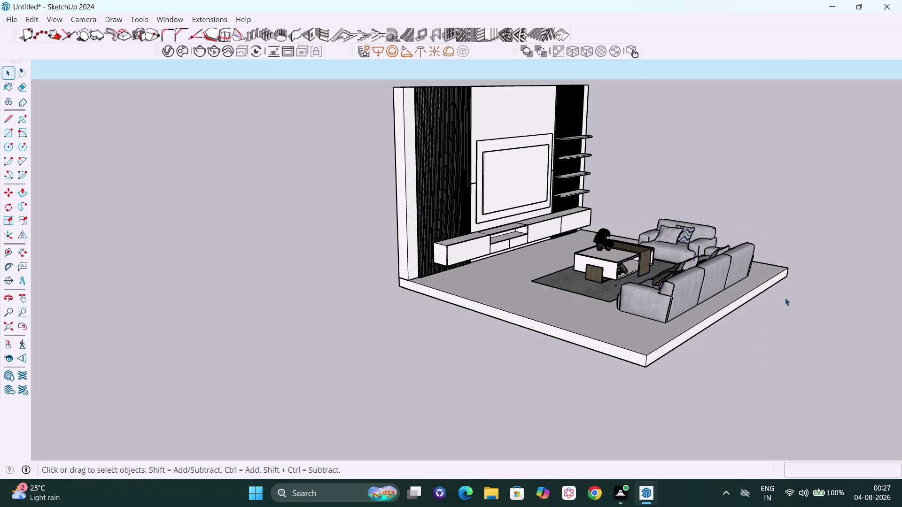
middle_drag(785, 297, 486, 382)
scroll(up, 3)
scroll(down, 3)
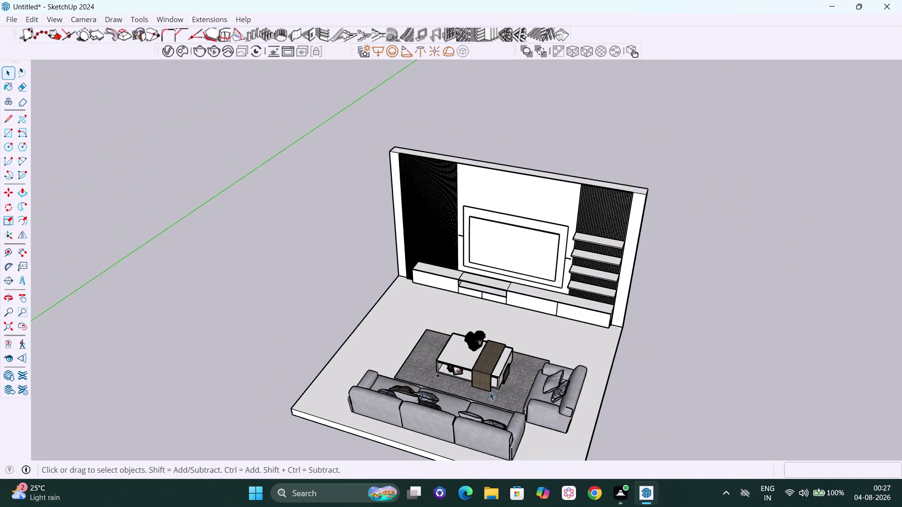
scroll(down, 3)
middle_drag(548, 412, 489, 382)
scroll(down, 3)
middle_drag(521, 419, 504, 412)
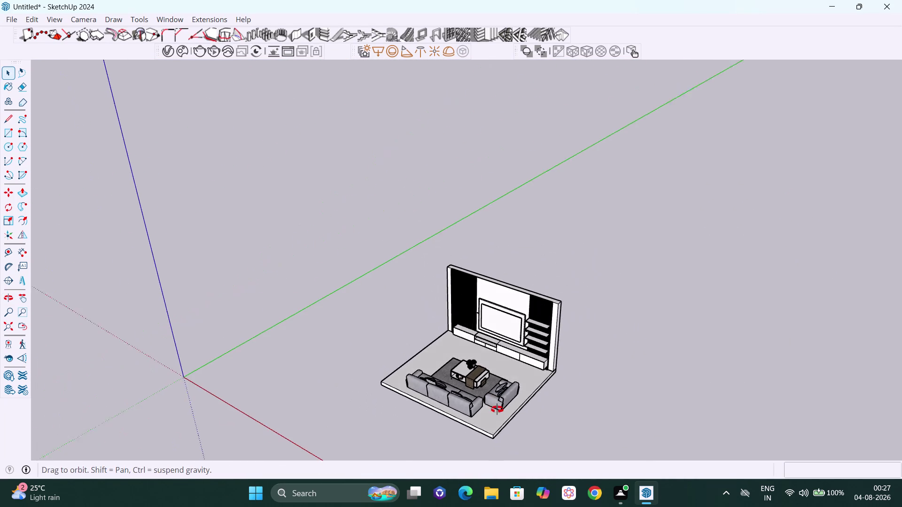
middle_drag(504, 412, 471, 402)
scroll(up, 3)
scroll(up, 3)
scroll(up, 3)
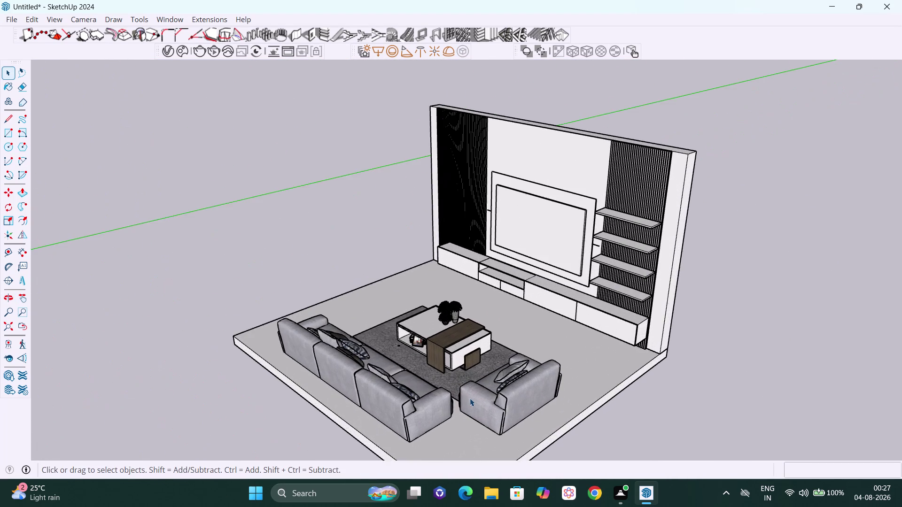
scroll(up, 3)
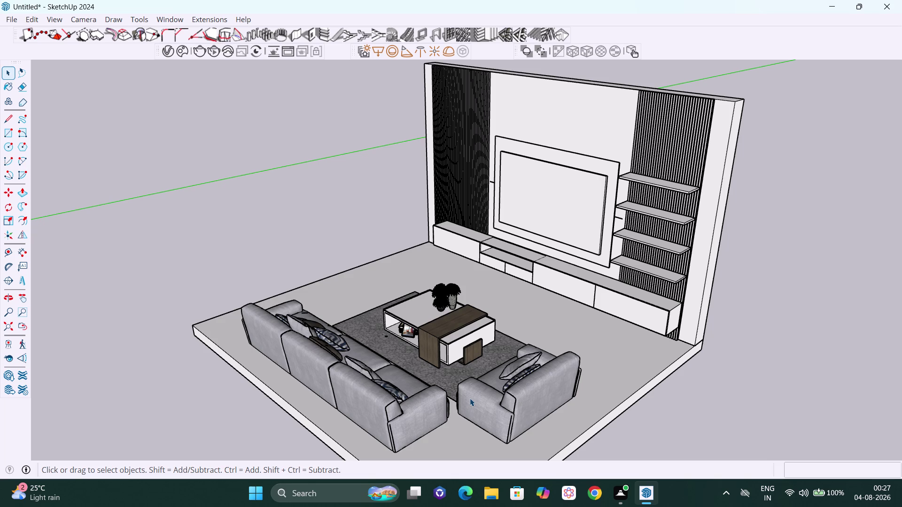
scroll(up, 3)
scroll(up, 3)
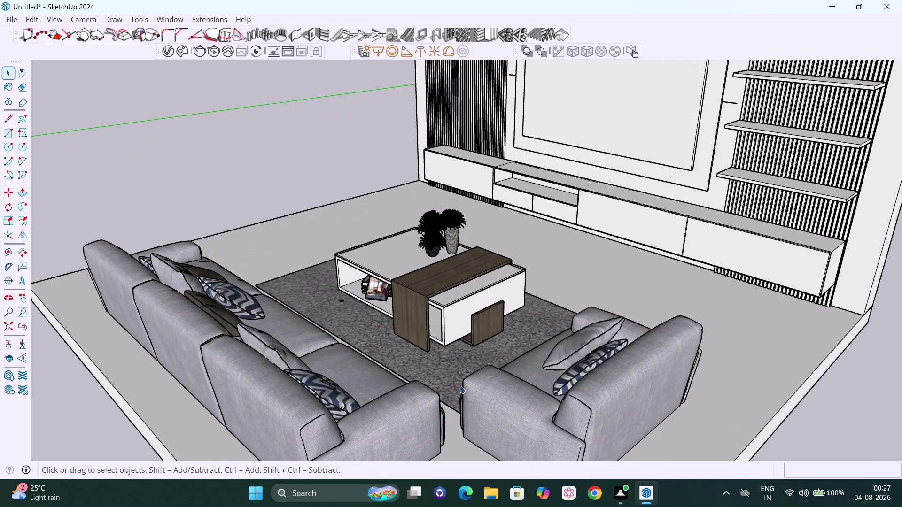
scroll(up, 3)
scroll(up, 3)
scroll(down, 3)
scroll(down, 3)
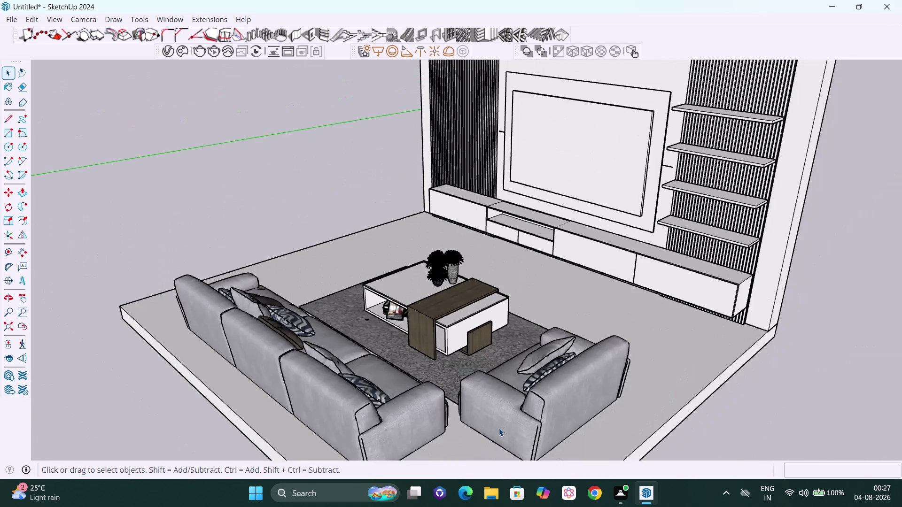
middle_drag(499, 428, 582, 411)
scroll(down, 3)
scroll(down, 3)
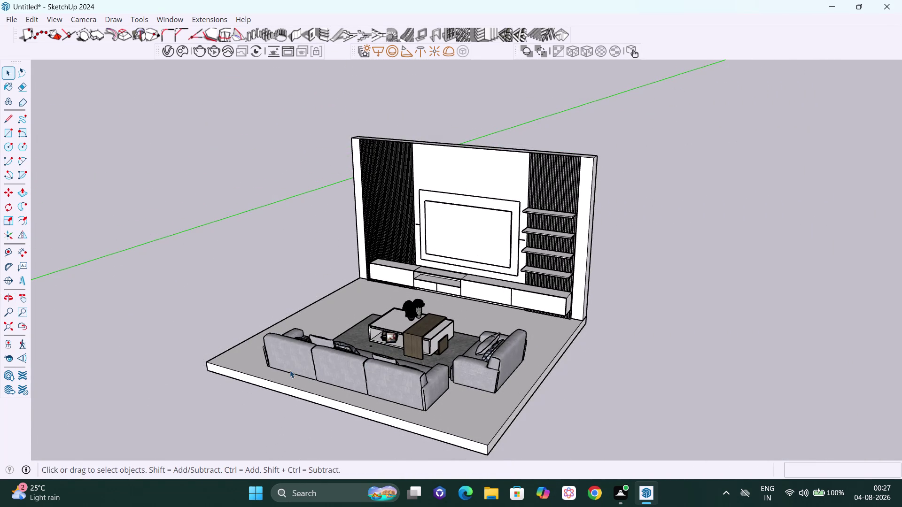
middle_drag(236, 371, 704, 403)
scroll(up, 3)
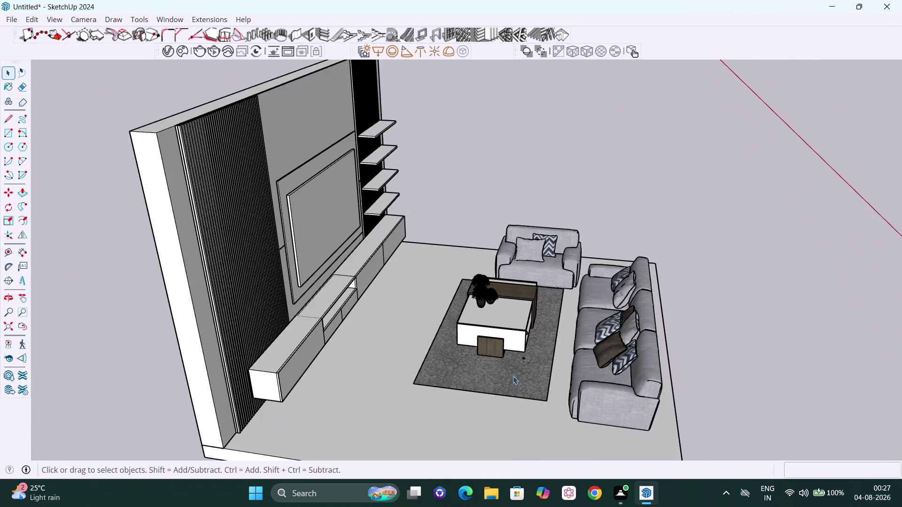
scroll(up, 3)
scroll(up, 3)
scroll(down, 3)
scroll(down, 3)
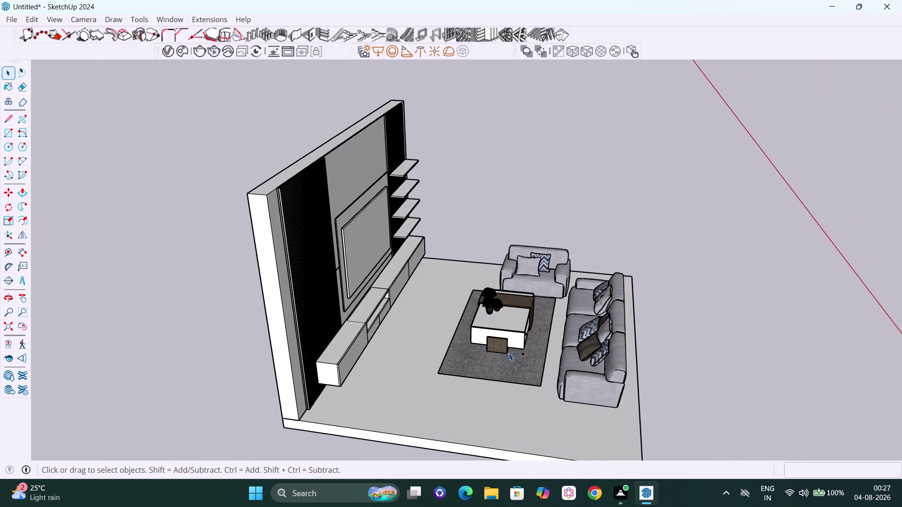
middle_drag(505, 383, 561, 388)
scroll(up, 3)
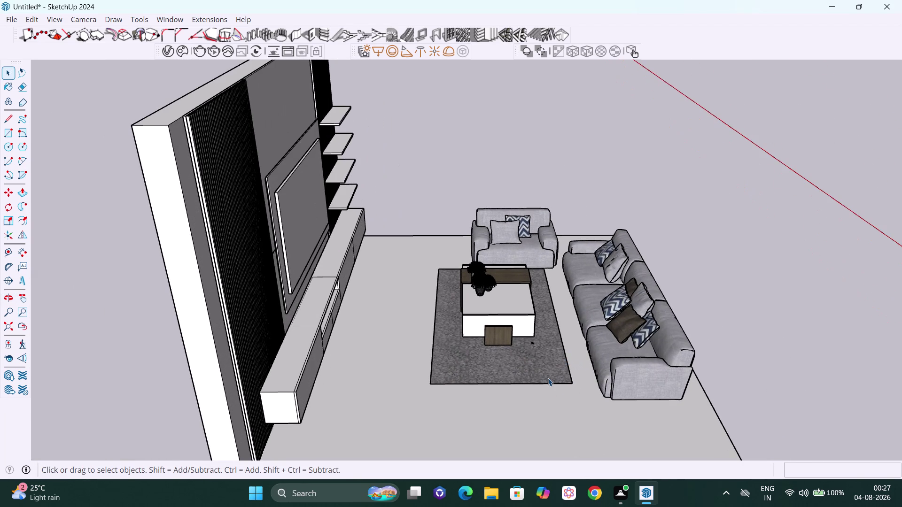
scroll(down, 3)
scroll(up, 3)
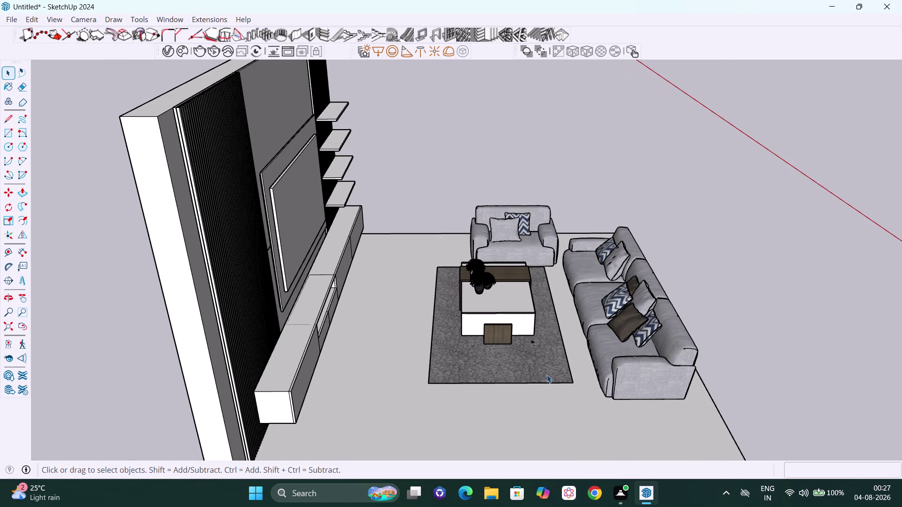
scroll(up, 3)
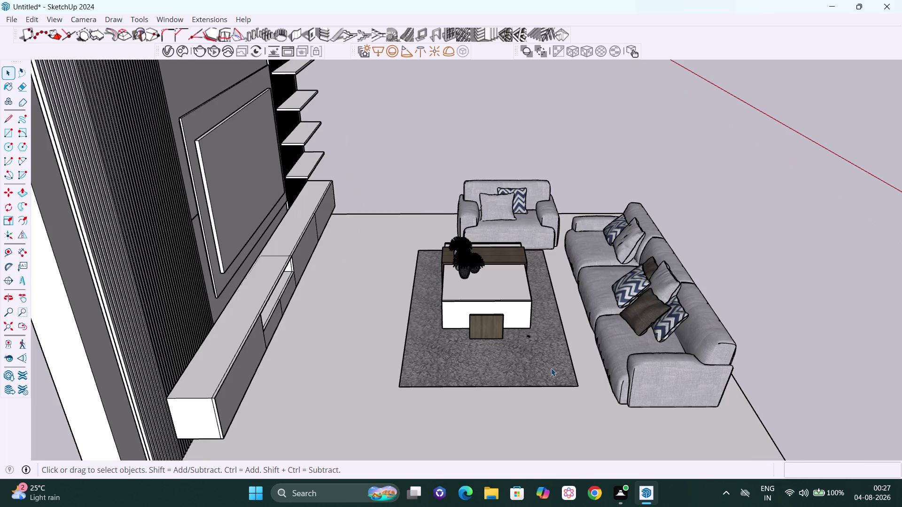
scroll(up, 3)
scroll(up, 3)
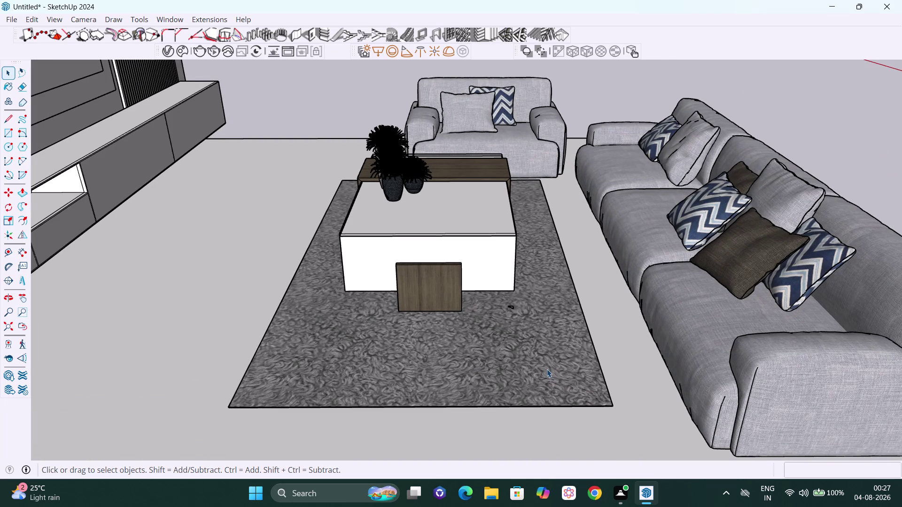
scroll(up, 3)
scroll(down, 3)
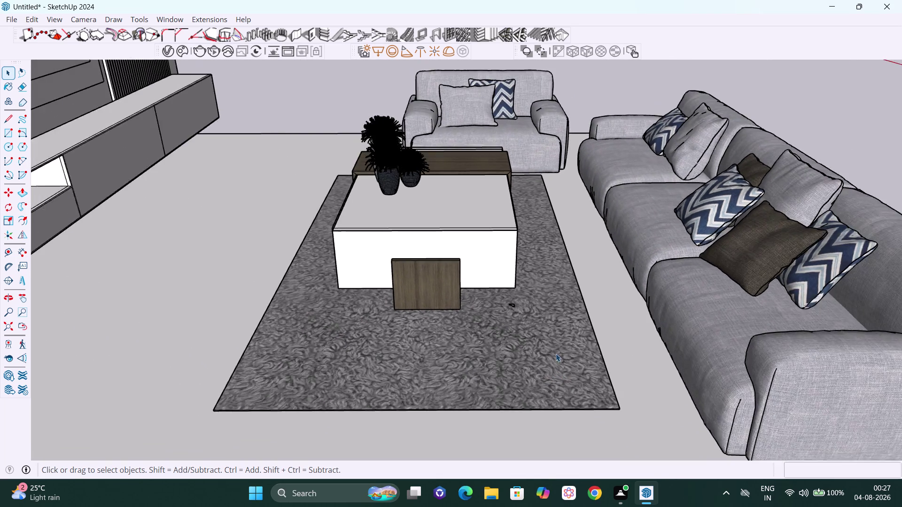
scroll(down, 3)
scroll(down, 3)
scroll(down, 3)
scroll(down, 3)
middle_drag(575, 413, 599, 404)
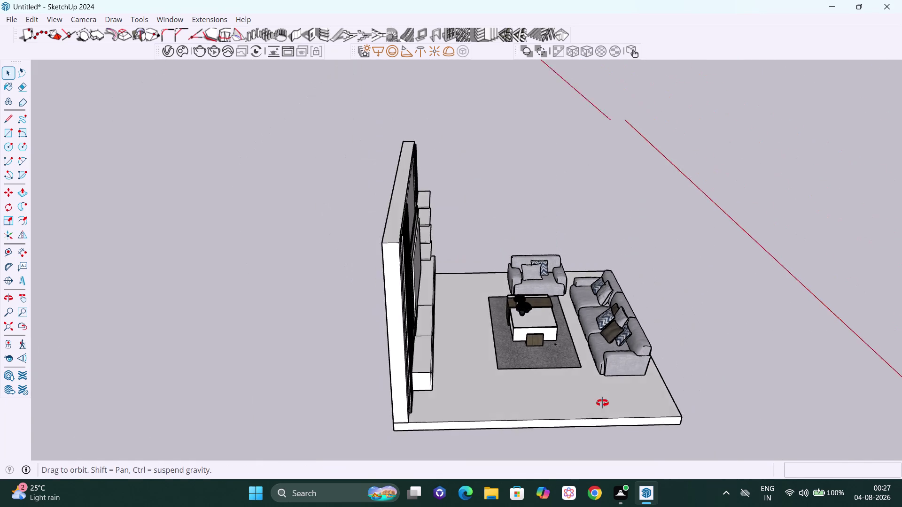
middle_drag(599, 404, 644, 396)
scroll(up, 3)
scroll(up, 3)
middle_drag(574, 411, 566, 426)
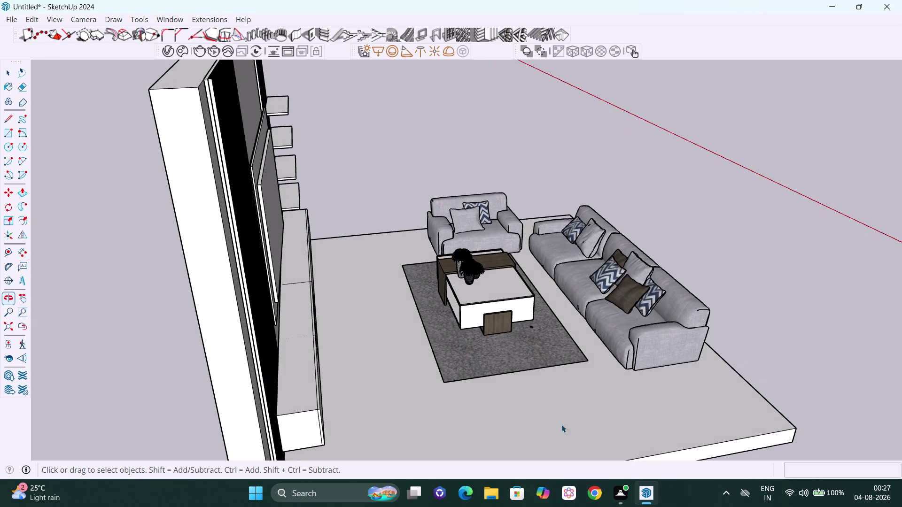
scroll(up, 3)
middle_drag(518, 379, 512, 428)
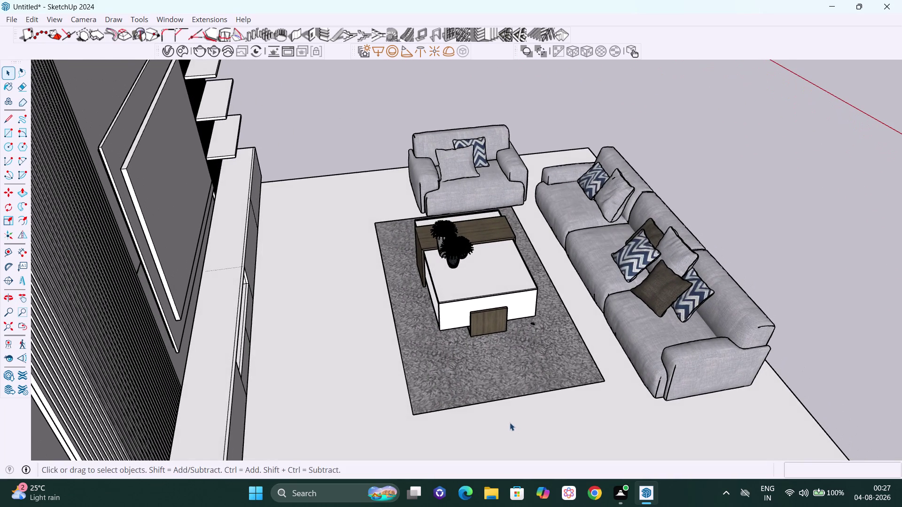
middle_drag(510, 422, 506, 450)
Move the rug and coffee table with plants 8 inches along the red axis.
click(482, 395)
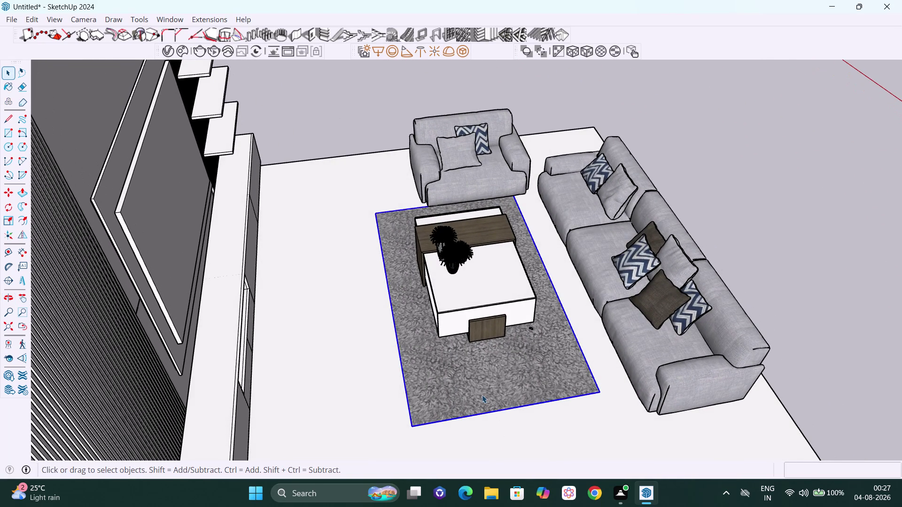
middle_drag(483, 395, 475, 432)
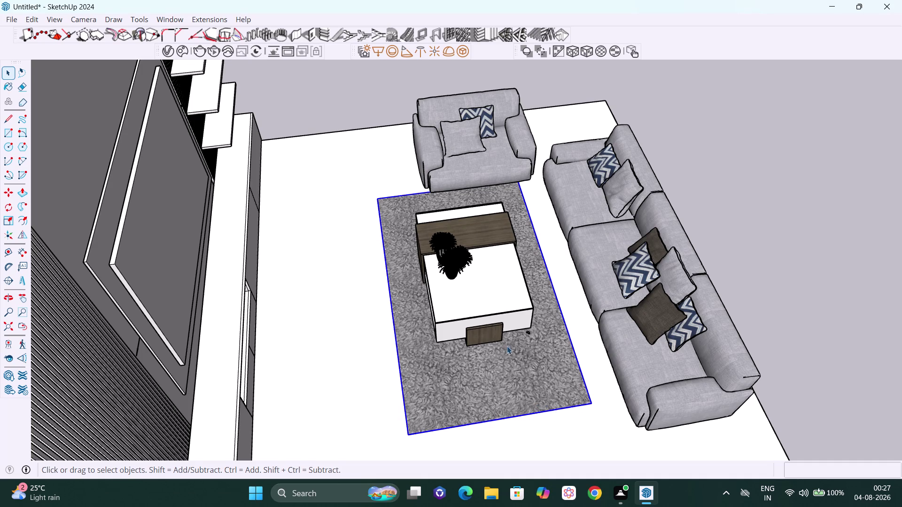
click(489, 322)
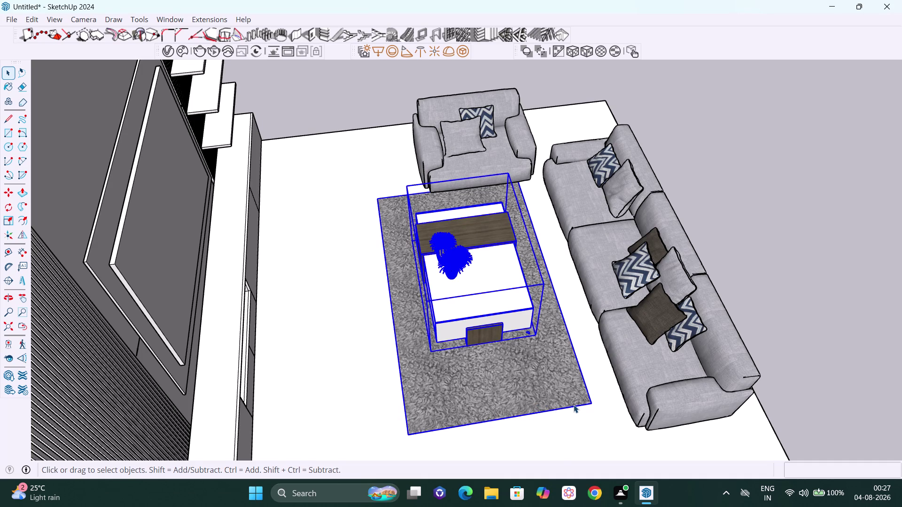
key(m)
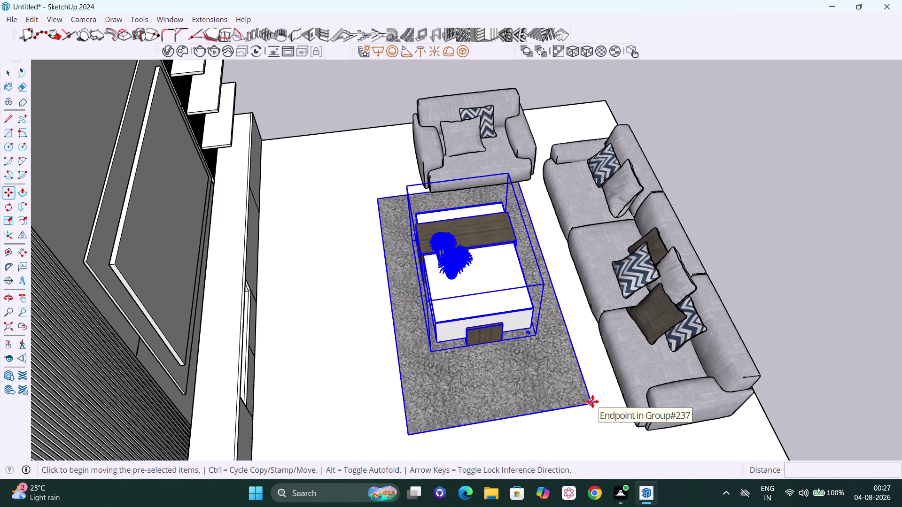
click(592, 402)
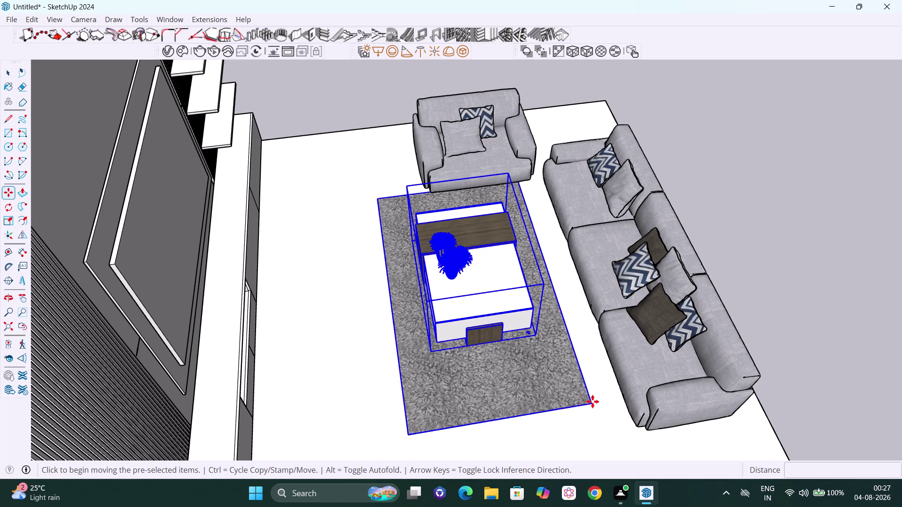
key(Right)
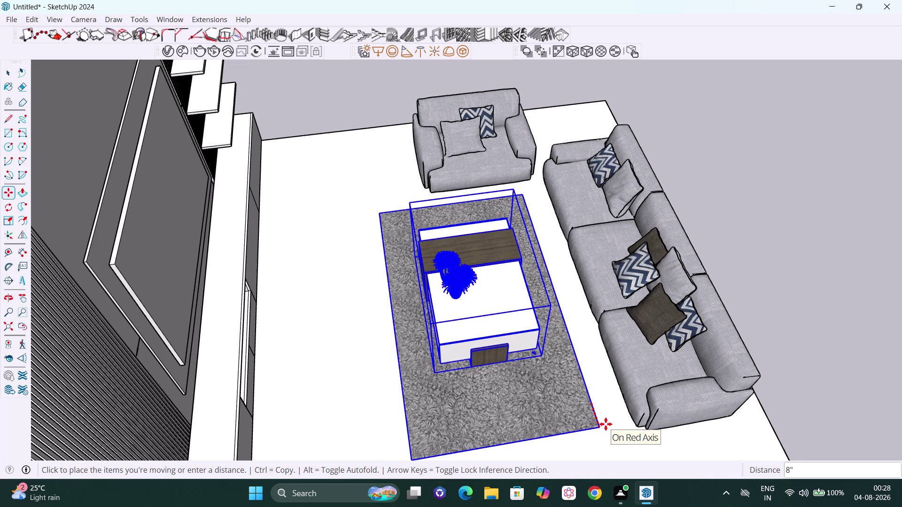
click(605, 424)
key(space)
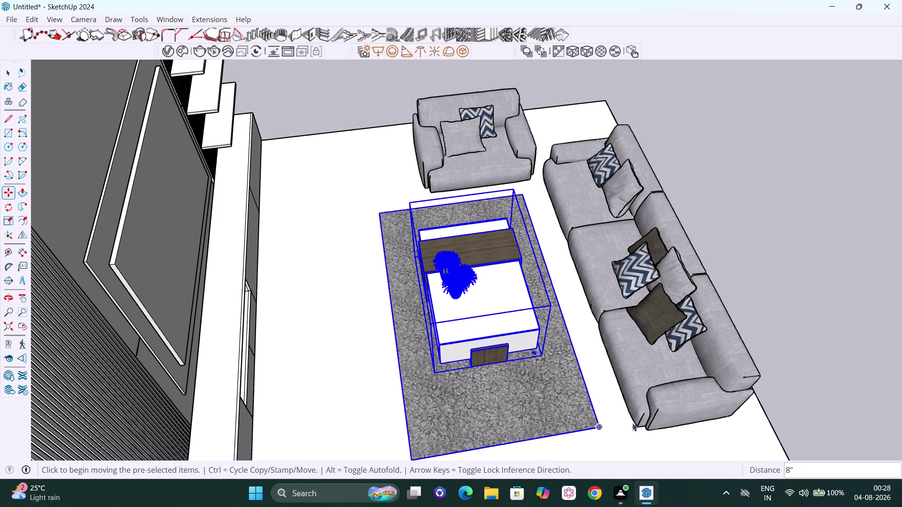
click(774, 266)
scroll(down, 3)
middle_drag(727, 415, 664, 398)
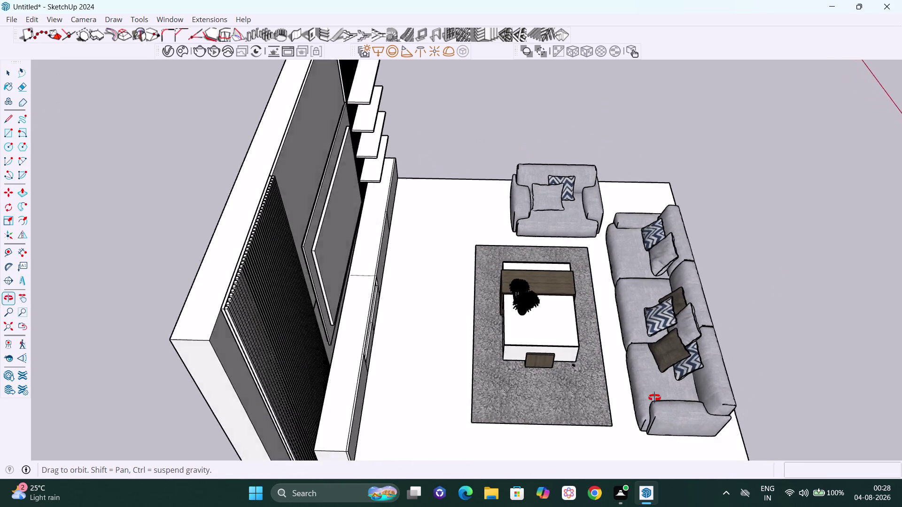
middle_drag(663, 399, 544, 368)
scroll(down, 3)
middle_drag(569, 452, 433, 364)
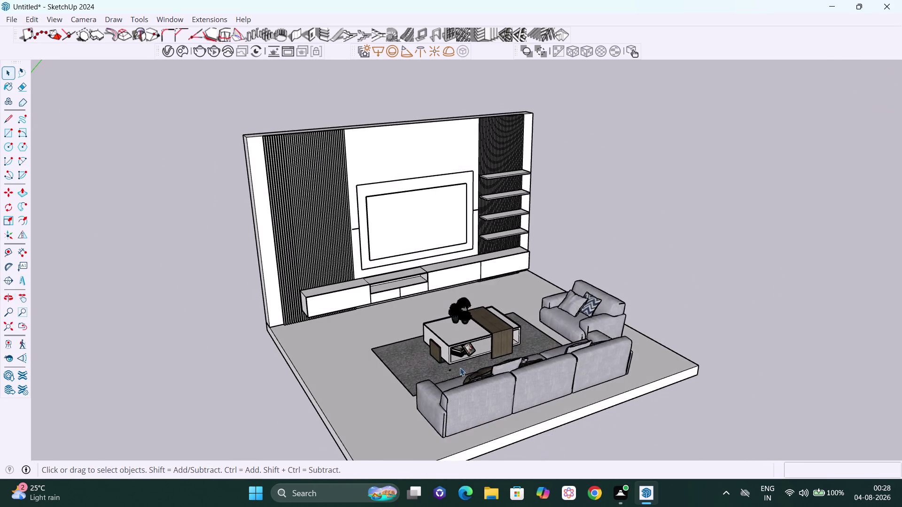
scroll(down, 3)
middle_drag(436, 399, 647, 448)
scroll(up, 3)
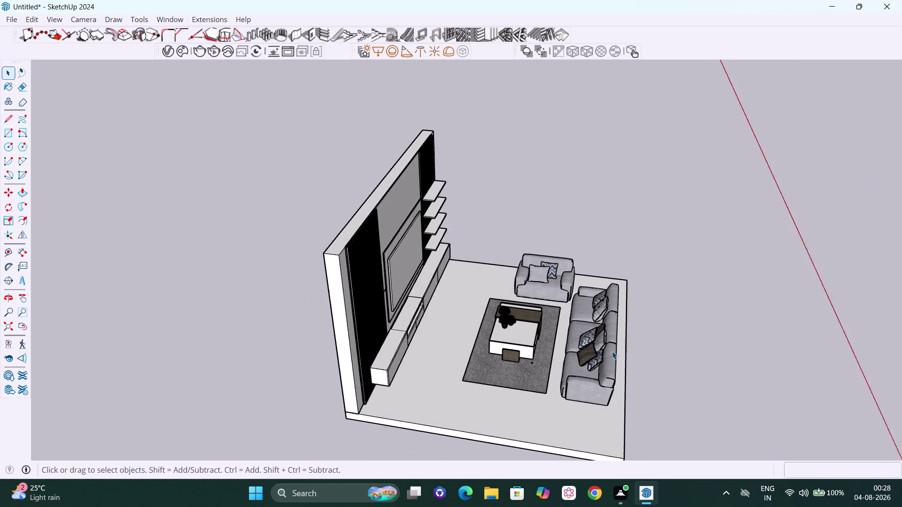
scroll(up, 3)
scroll(up, 3)
middle_drag(622, 352, 386, 361)
middle_drag(678, 382, 656, 379)
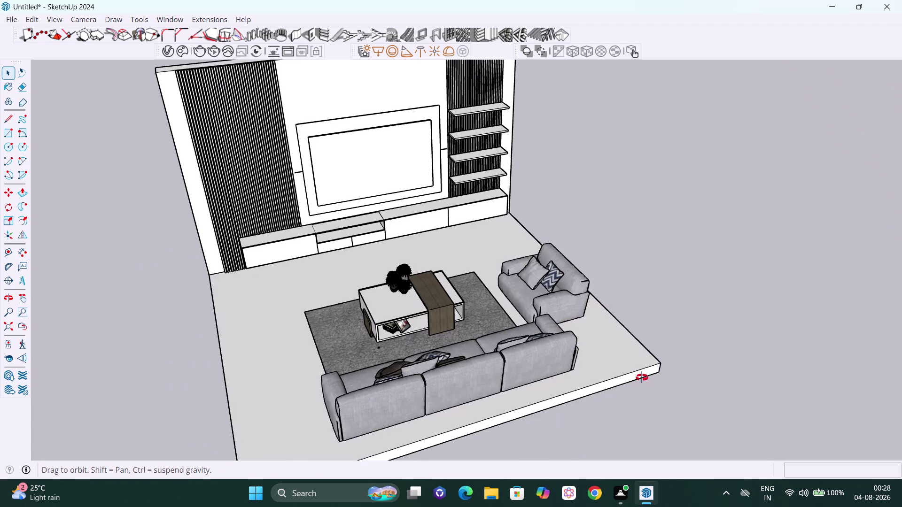
middle_drag(656, 379, 408, 359)
middle_drag(637, 400, 475, 420)
scroll(down, 3)
middle_drag(456, 364, 686, 372)
scroll(up, 3)
middle_drag(477, 368, 581, 376)
scroll(up, 3)
scroll(up, 3)
scroll(down, 3)
scroll(down, 3)
middle_drag(509, 329, 742, 332)
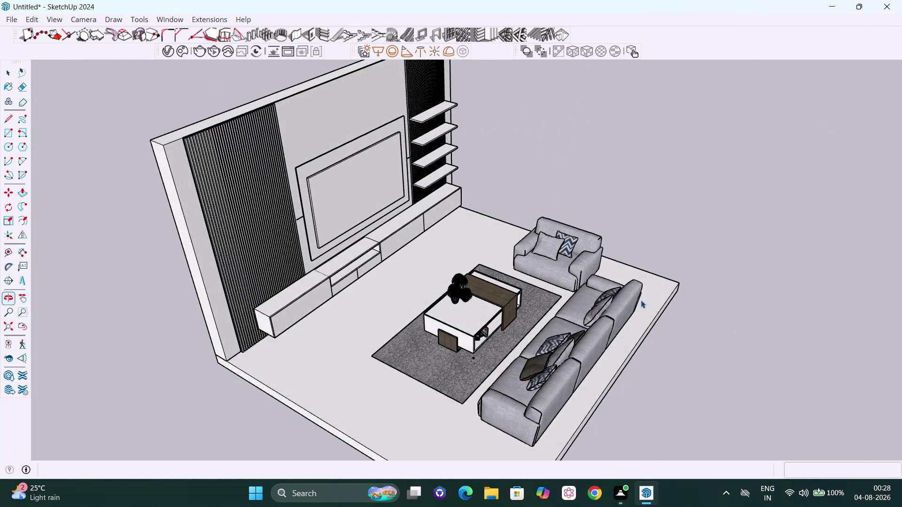
scroll(down, 3)
middle_drag(626, 317, 437, 267)
scroll(down, 3)
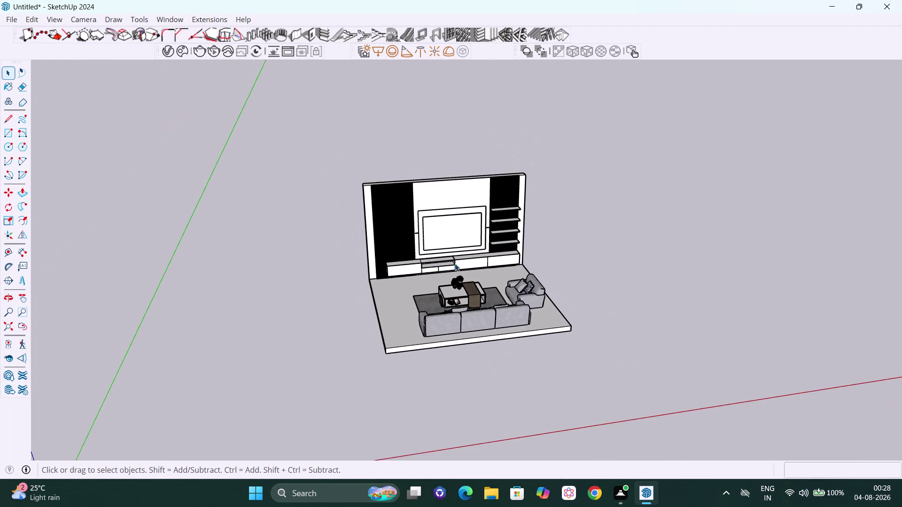
middle_drag(481, 271, 648, 272)
scroll(up, 3)
scroll(up, 3)
middle_drag(487, 314, 418, 337)
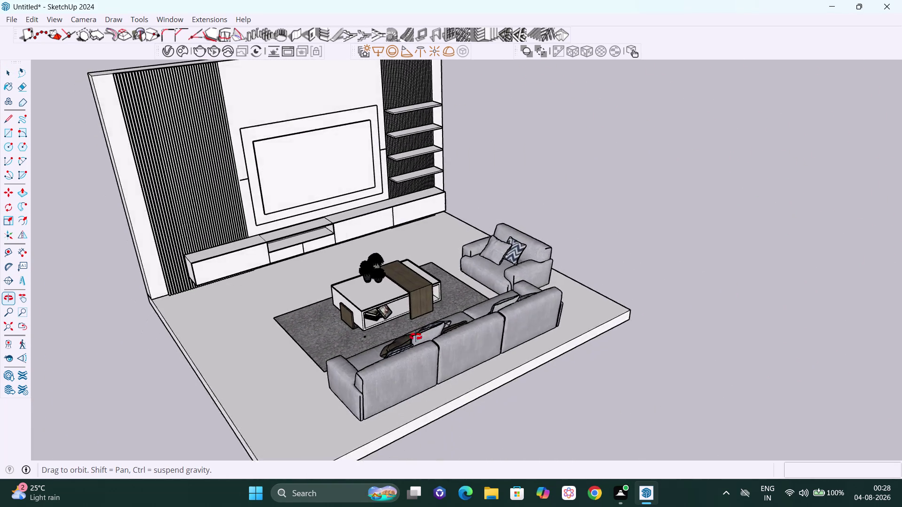
middle_drag(419, 336, 416, 336)
scroll(up, 3)
scroll(up, 3)
scroll(up, 3)
middle_drag(536, 317, 535, 317)
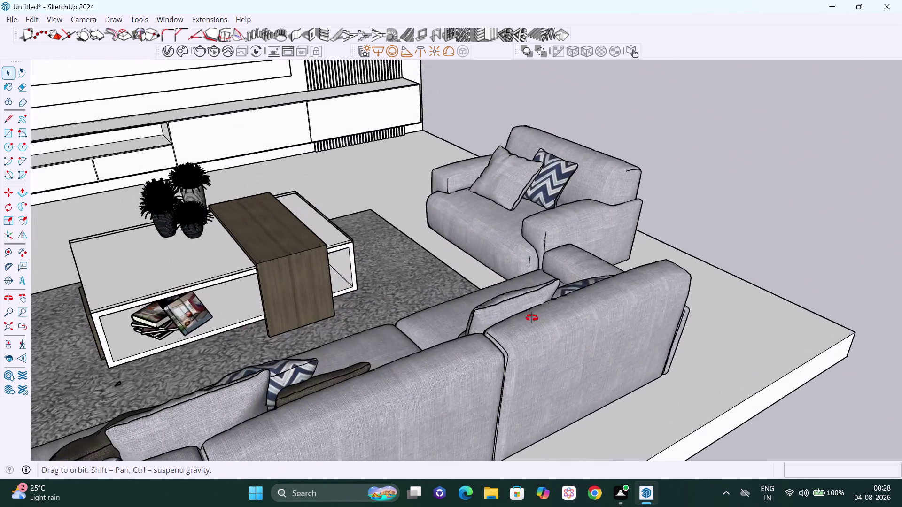
middle_drag(536, 317, 292, 321)
scroll(down, 3)
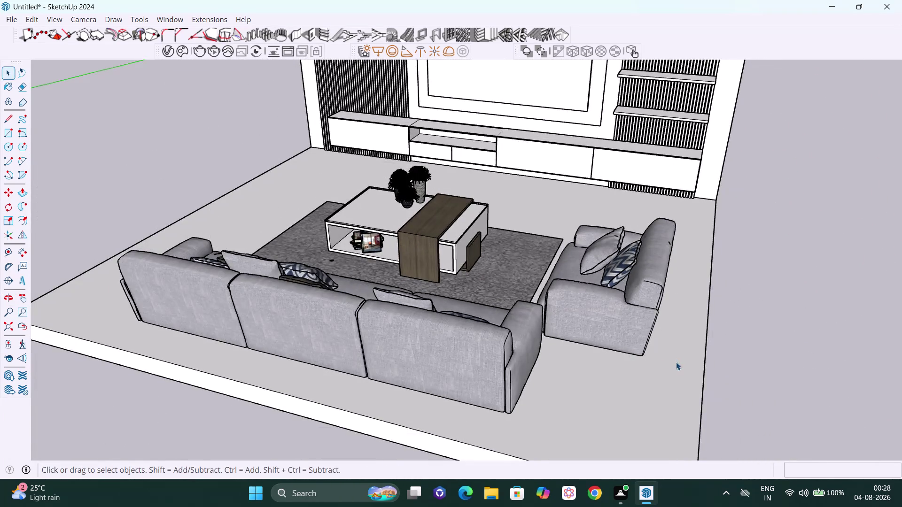
middle_drag(676, 363, 458, 340)
scroll(down, 3)
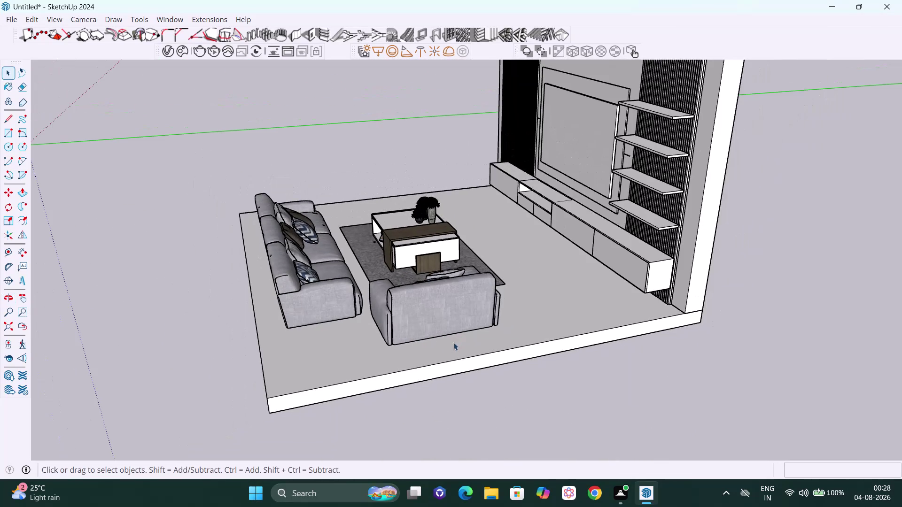
middle_drag(354, 348, 727, 369)
scroll(down, 3)
middle_drag(653, 347, 503, 301)
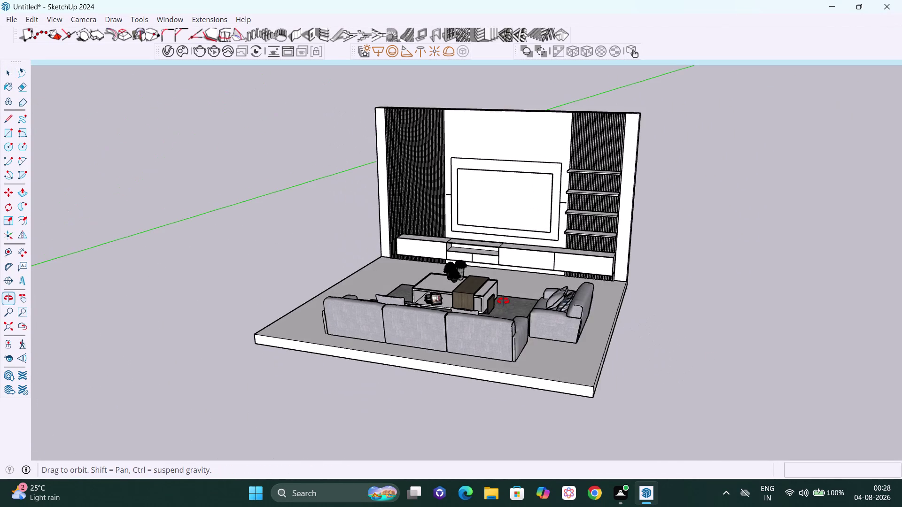
middle_drag(503, 301, 507, 407)
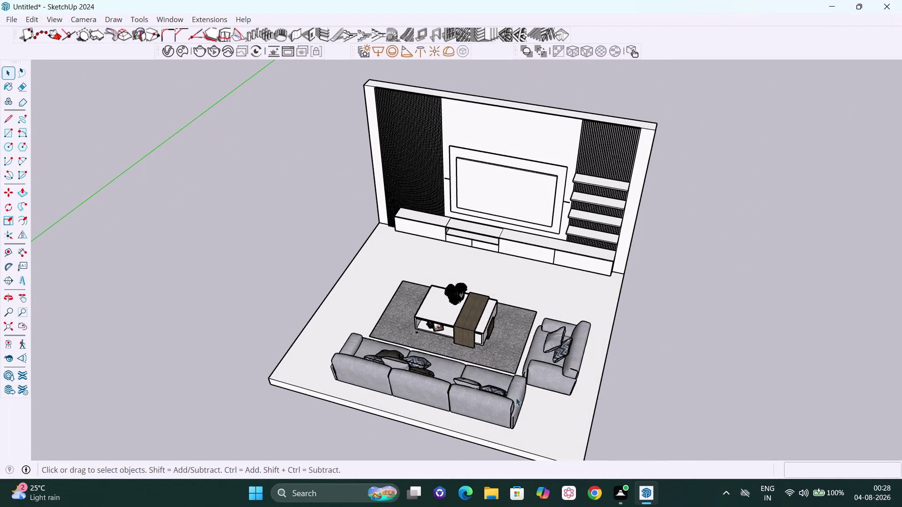
scroll(up, 3)
scroll(down, 3)
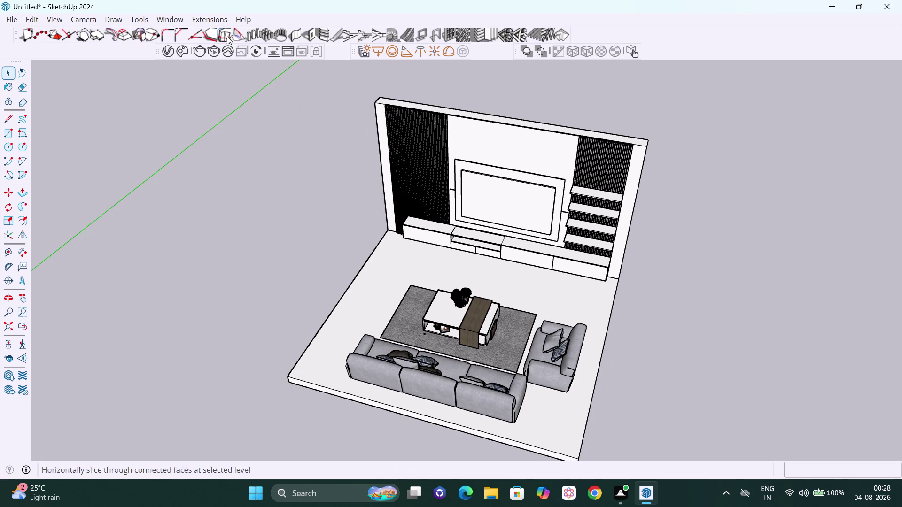
click(179, 22)
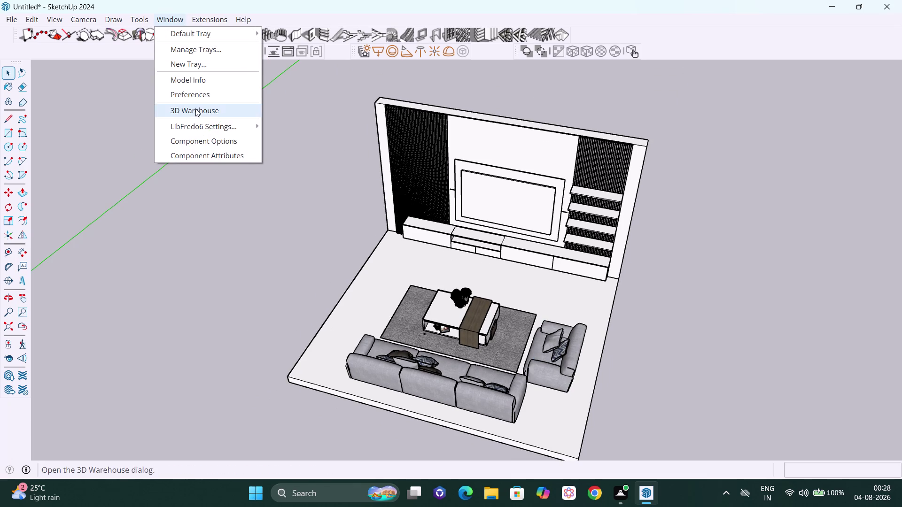
Reopen 3D Warehouse from the Window menu, showing the 3,934 modern sofa results.
click(196, 109)
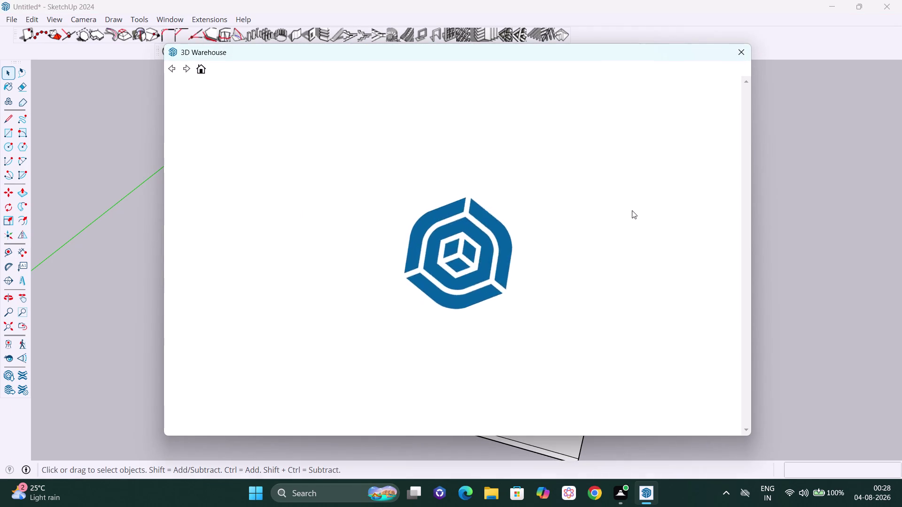
key(Pause)
drag(471, 83, 475, 93)
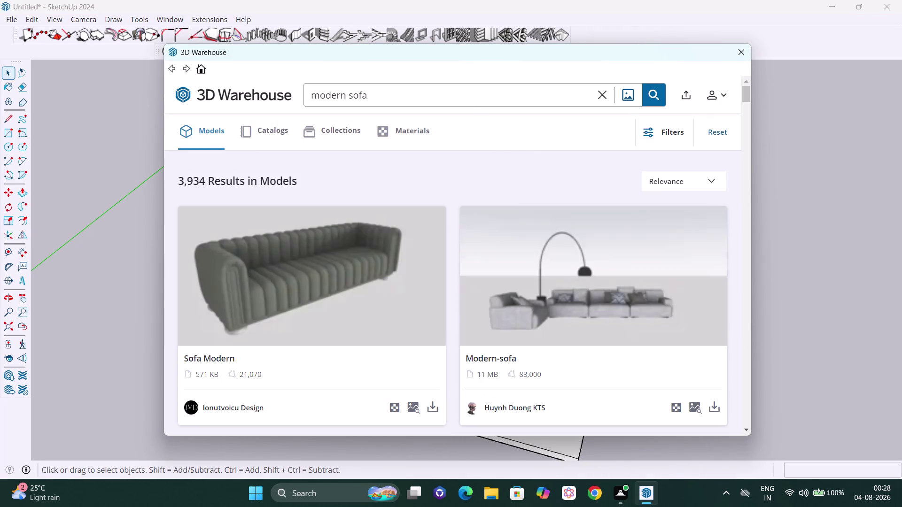
click(474, 93)
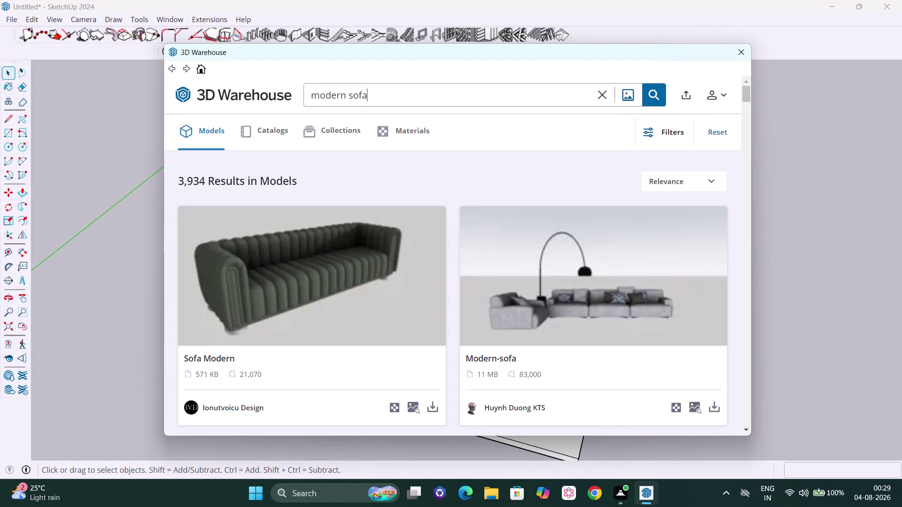
Replace the modern sofa search in 3D Warehouse with 'indoor floor plants'.
click(426, 92)
click(603, 96)
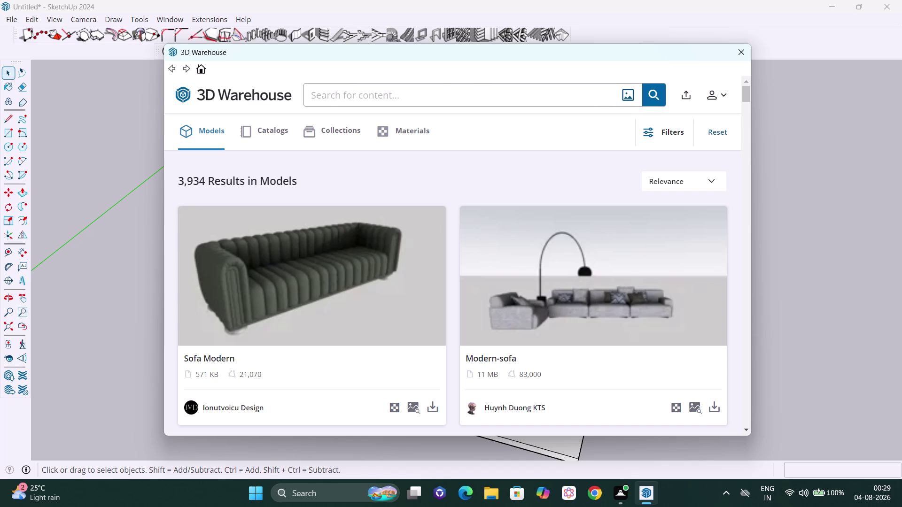
text(indo)
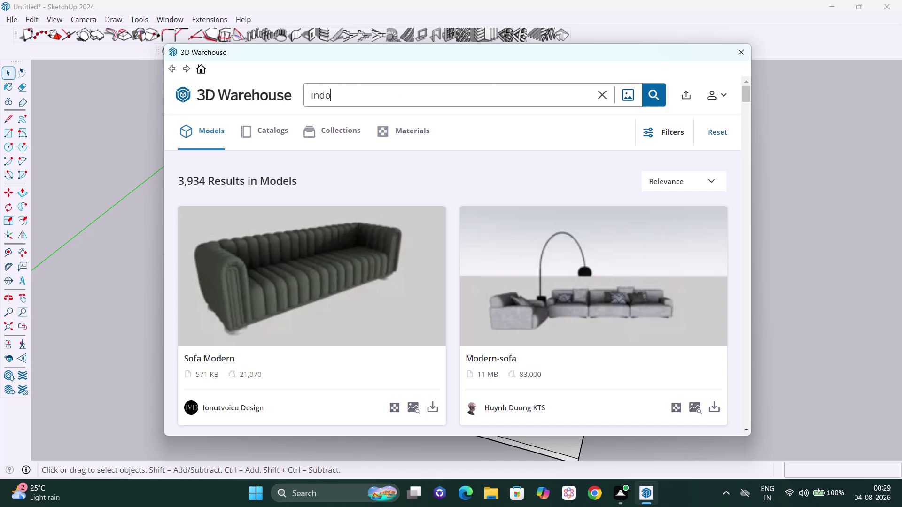
text(or floor)
key(space)
text(plants)
key(Return)
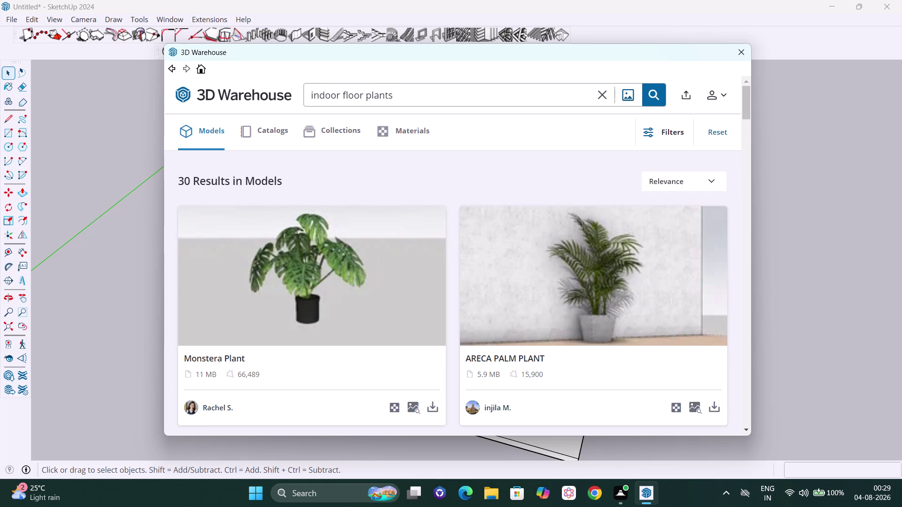
Scroll down through the indoor floor plants results to the bottom of the page.
scroll(down, 3)
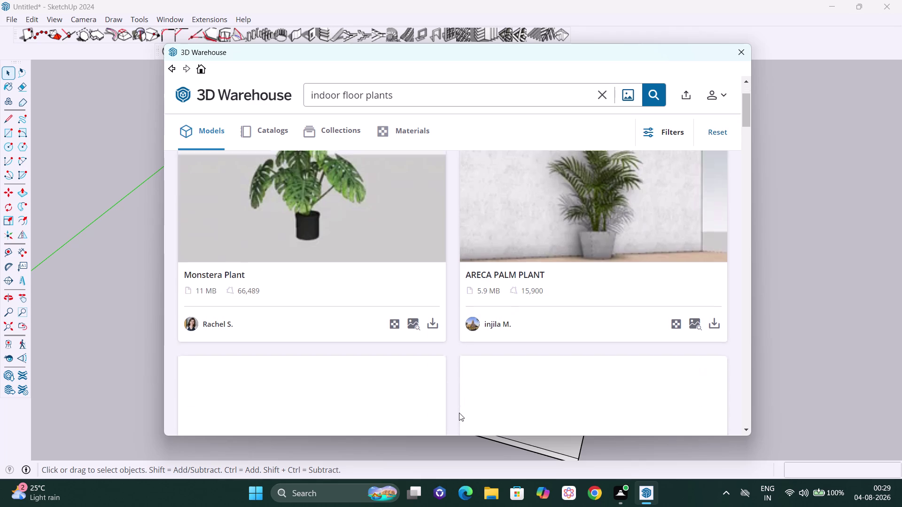
scroll(down, 3)
scroll(down, 3)
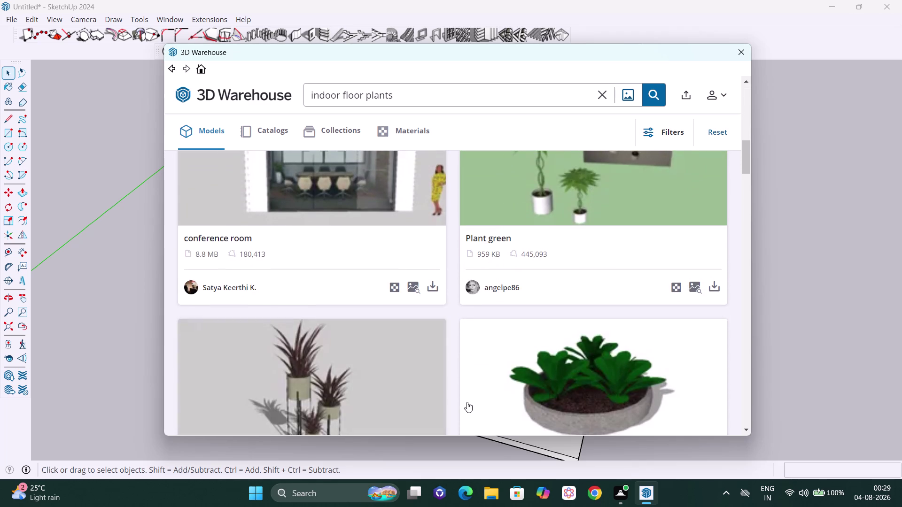
scroll(down, 3)
scroll(down, 3)
scroll(down, 3)
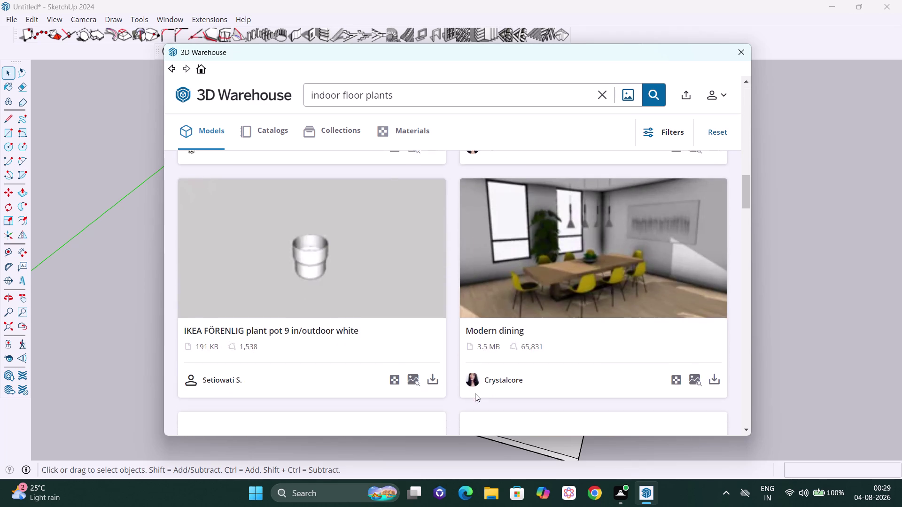
scroll(down, 3)
scroll(down, 3)
scroll(down, 3)
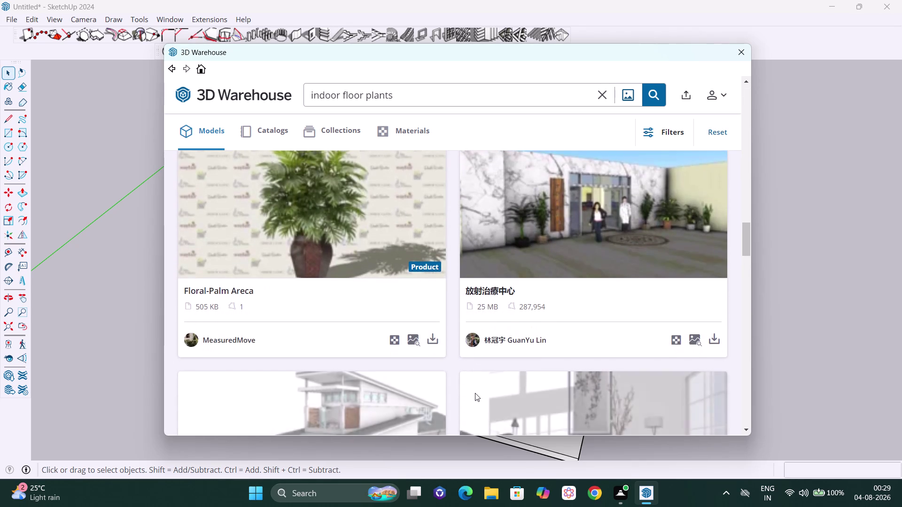
scroll(down, 3)
scroll(down, 3)
scroll(down, 3)
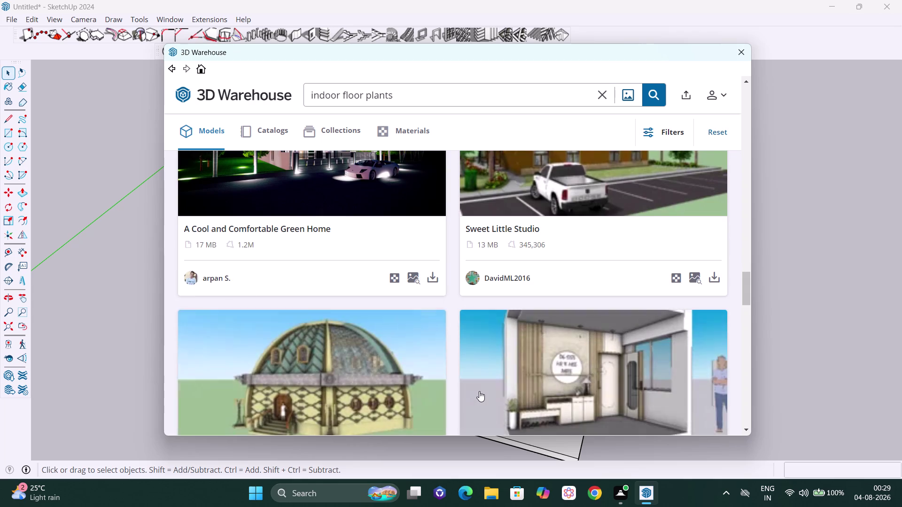
scroll(down, 3)
scroll(down, 3)
scroll(down, 3)
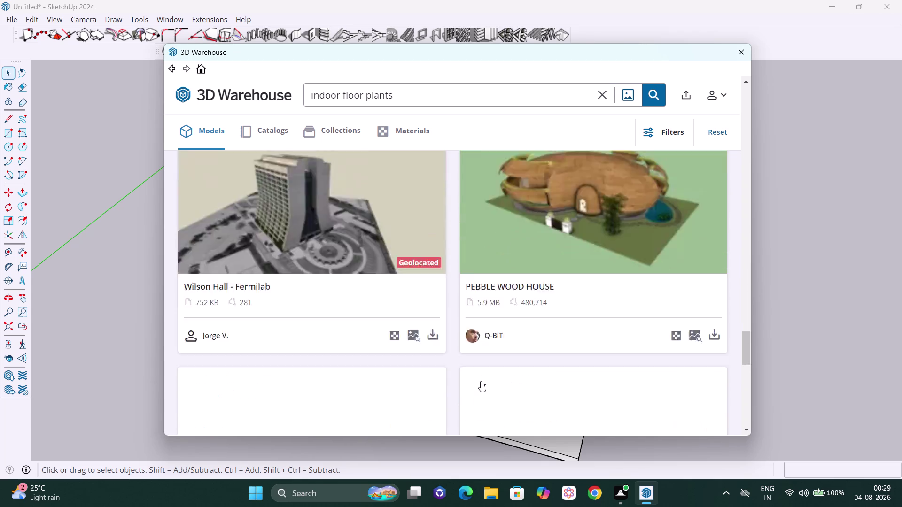
scroll(down, 3)
scroll(down, 3)
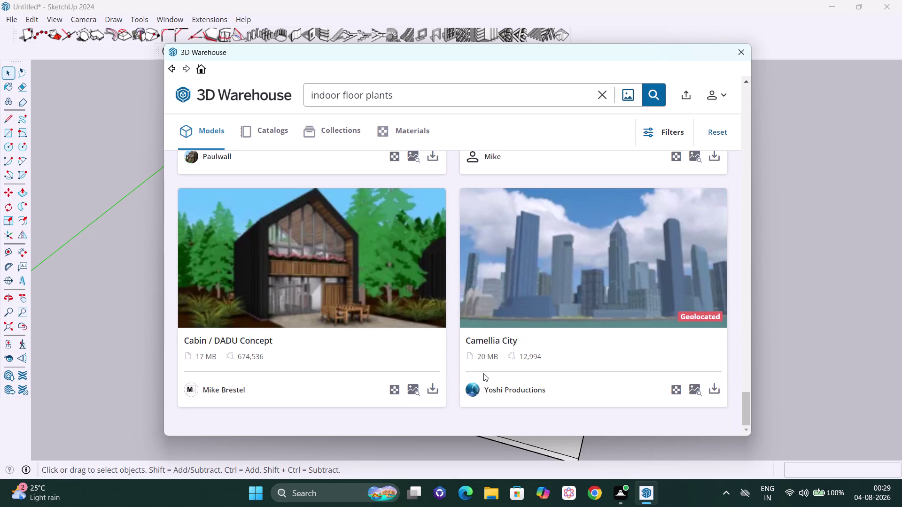
scroll(down, 3)
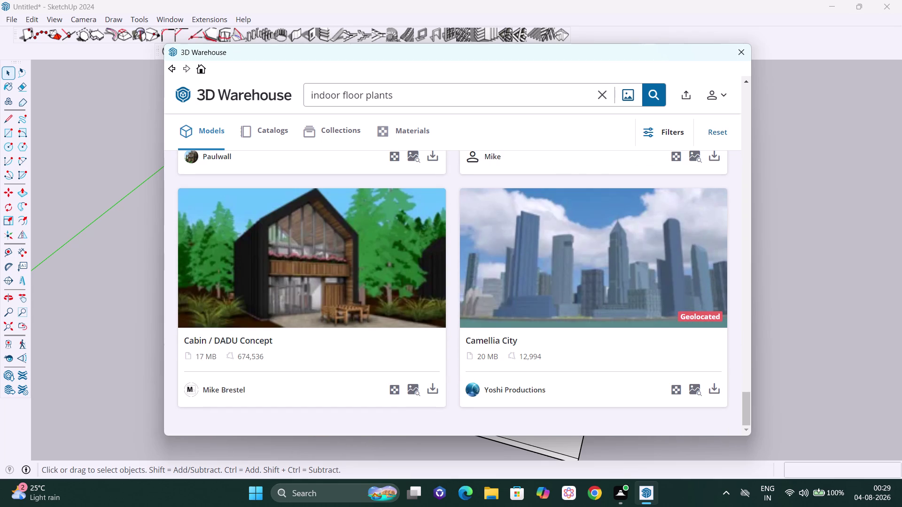
click(366, 92)
key(BackSpace)
key(BackSpace)
key(BackSpace)
text(co)
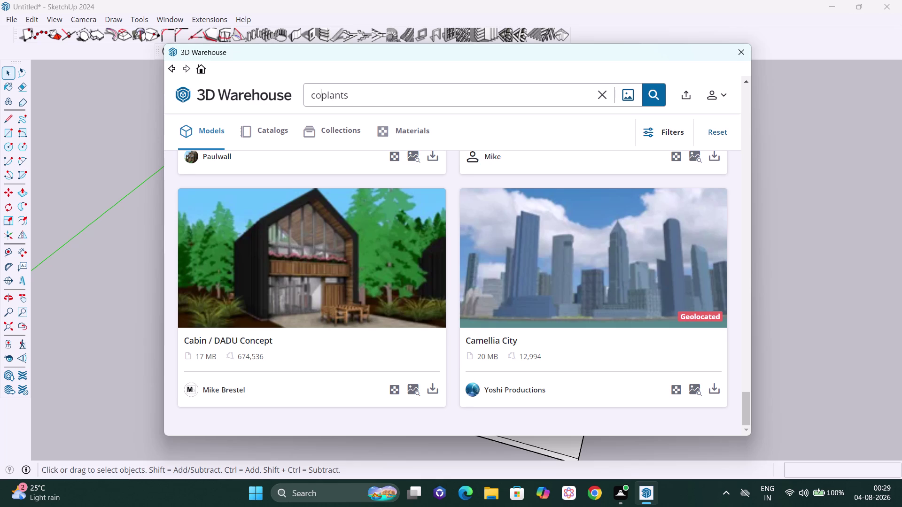
text(rm)
key(BackSpace)
text(ne5)
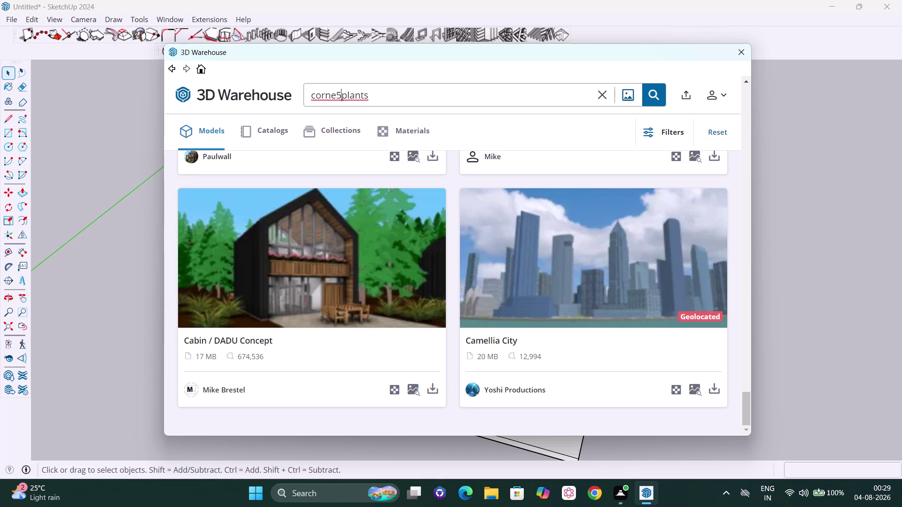
key(BackSpace)
text(r)
key(space)
key(Return)
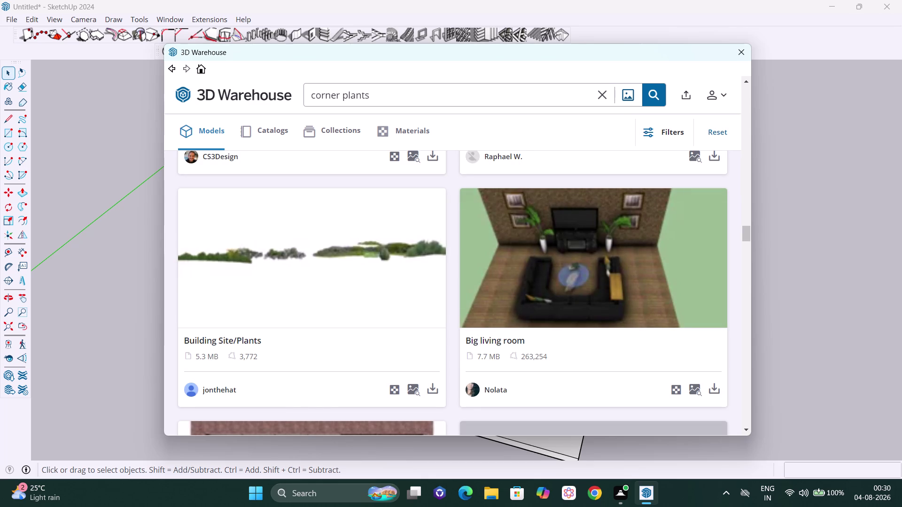
scroll(down, 3)
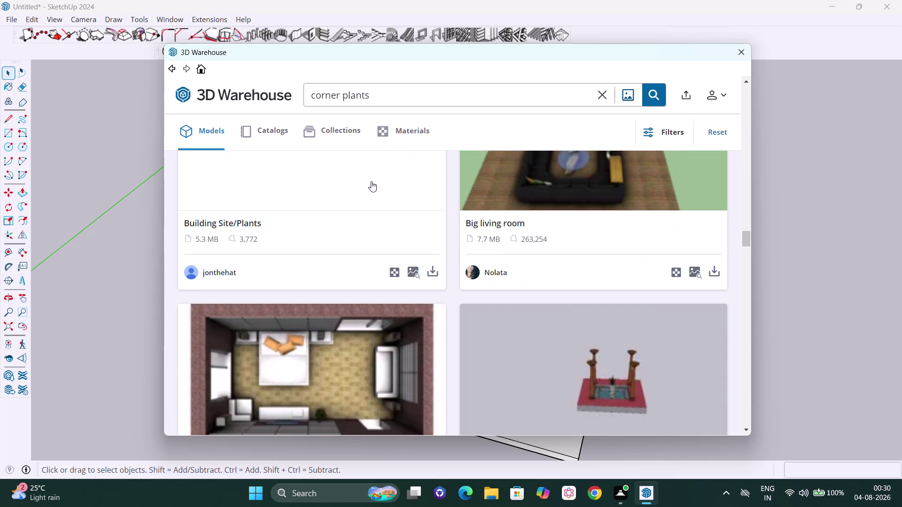
scroll(down, 3)
scroll(down, 3)
scroll(down, 3)
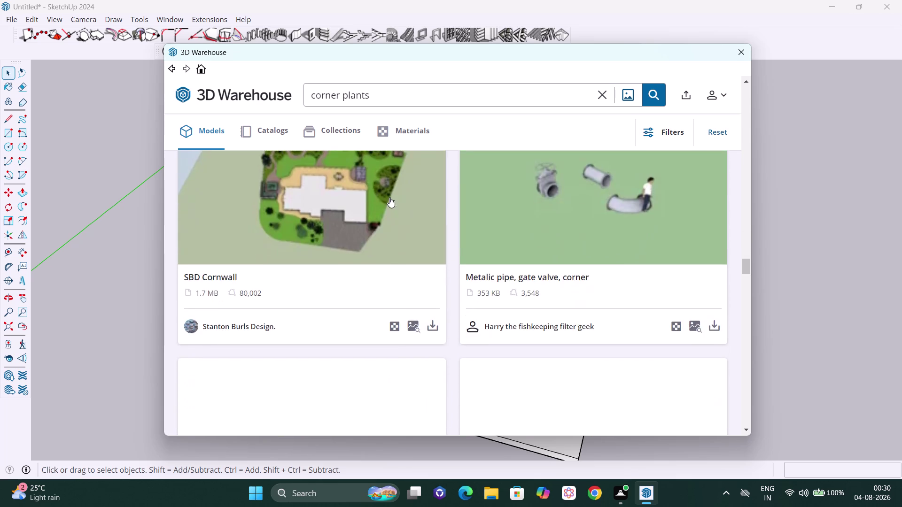
scroll(down, 3)
scroll(down, 3)
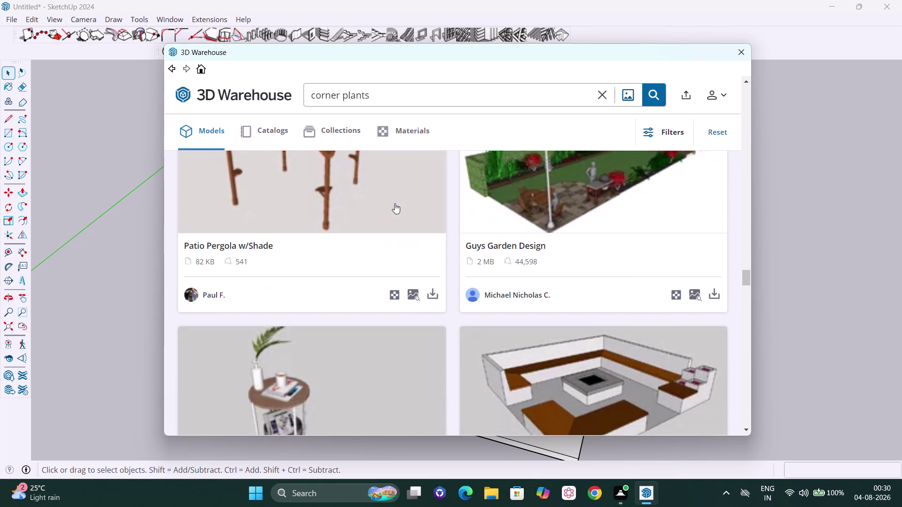
scroll(down, 3)
scroll(down, 3)
scroll(down, 3)
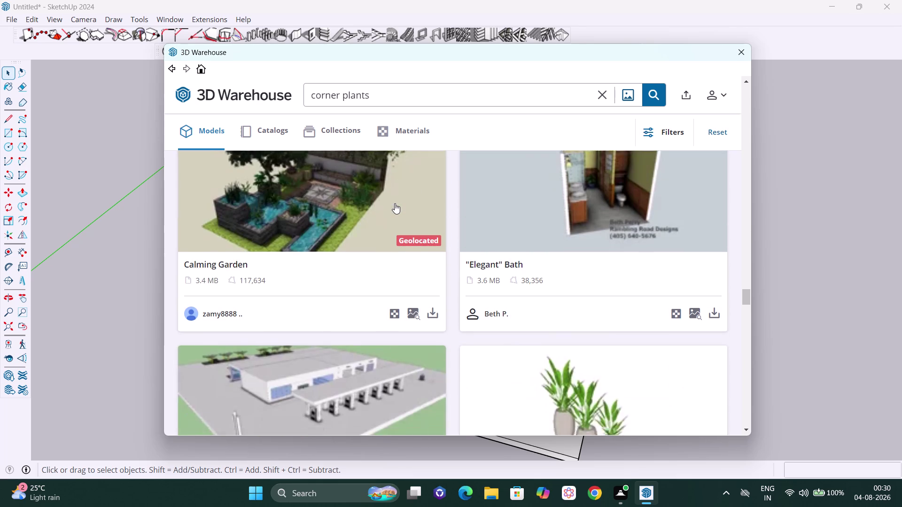
scroll(down, 3)
scroll(down, 3)
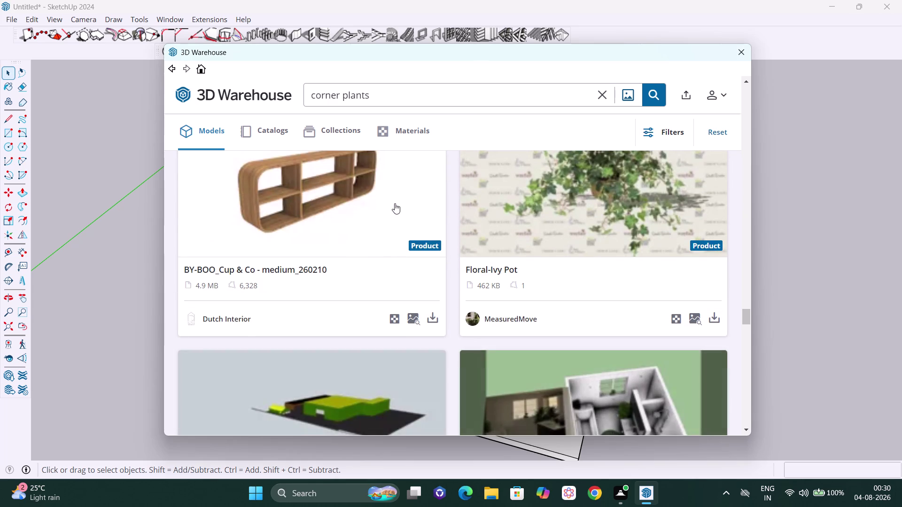
scroll(down, 3)
scroll(down, 3)
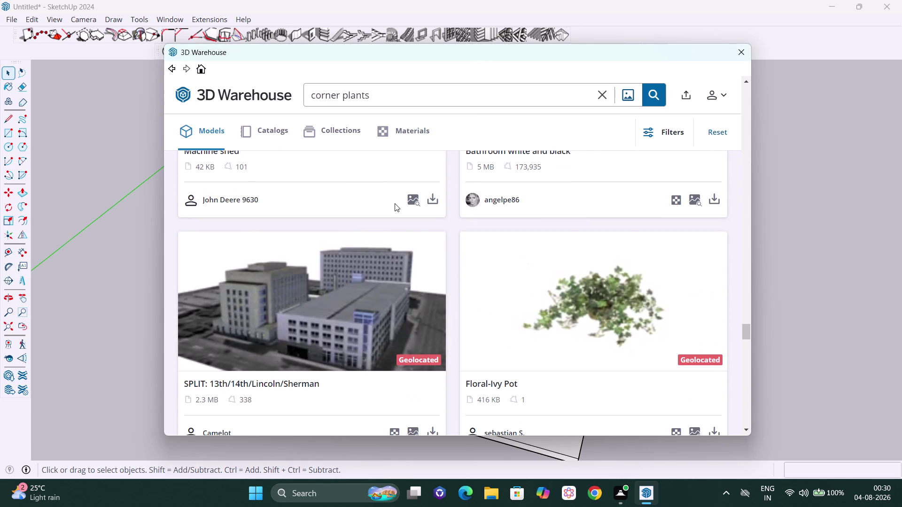
scroll(down, 3)
scroll(down, 3)
scroll(down, 3)
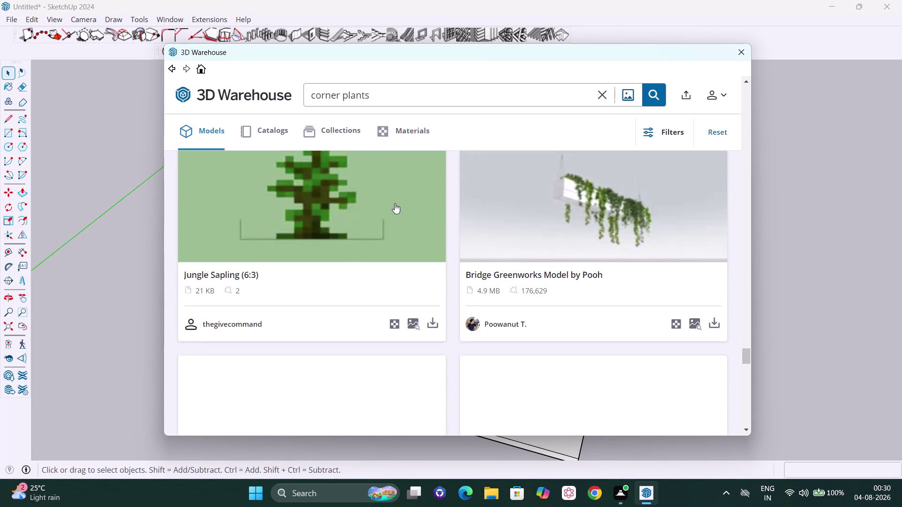
scroll(down, 3)
scroll(down, 3)
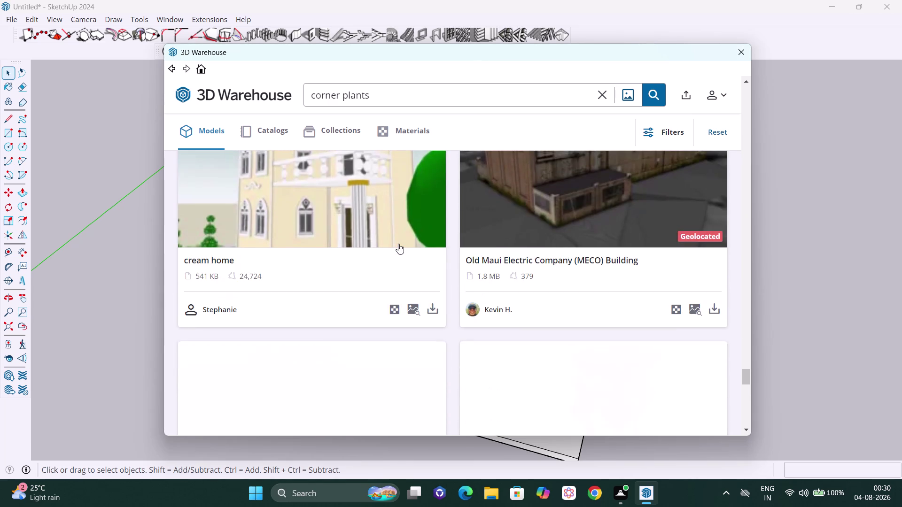
scroll(down, 3)
scroll(down, 3)
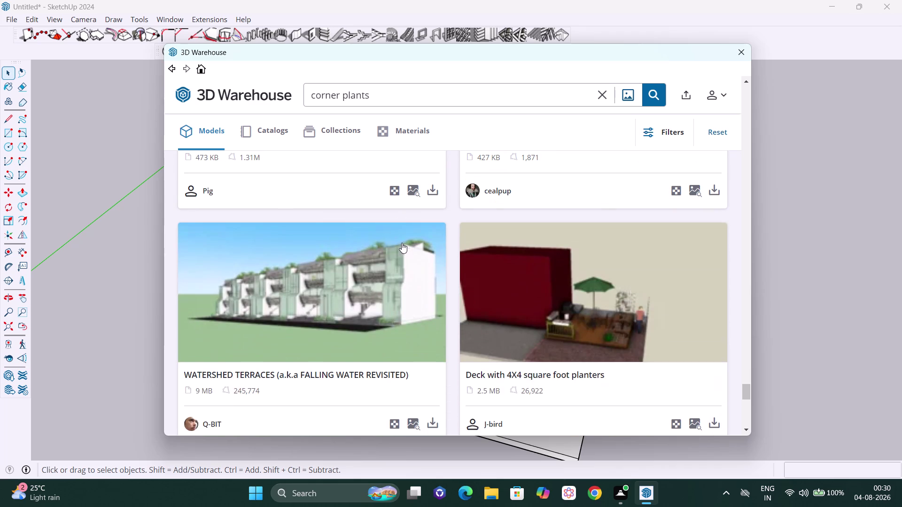
scroll(down, 3)
scroll(down, 3)
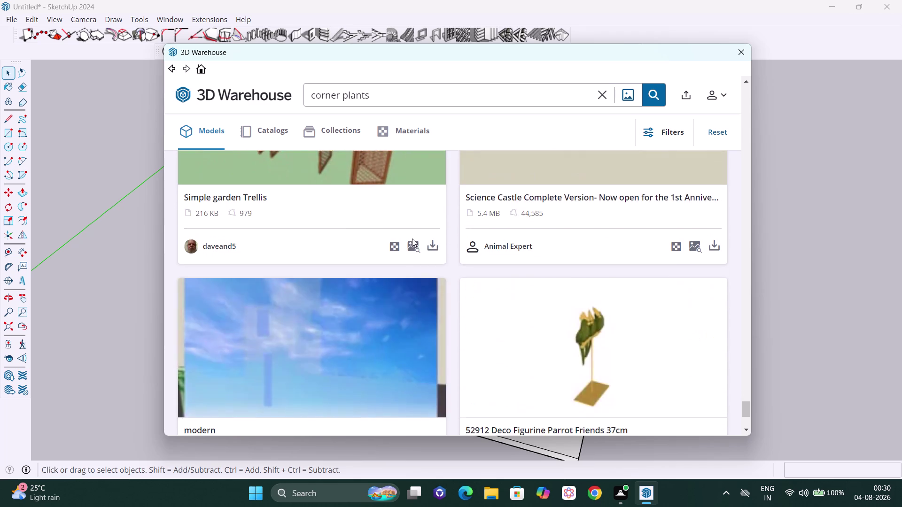
scroll(down, 3)
scroll(down, 3)
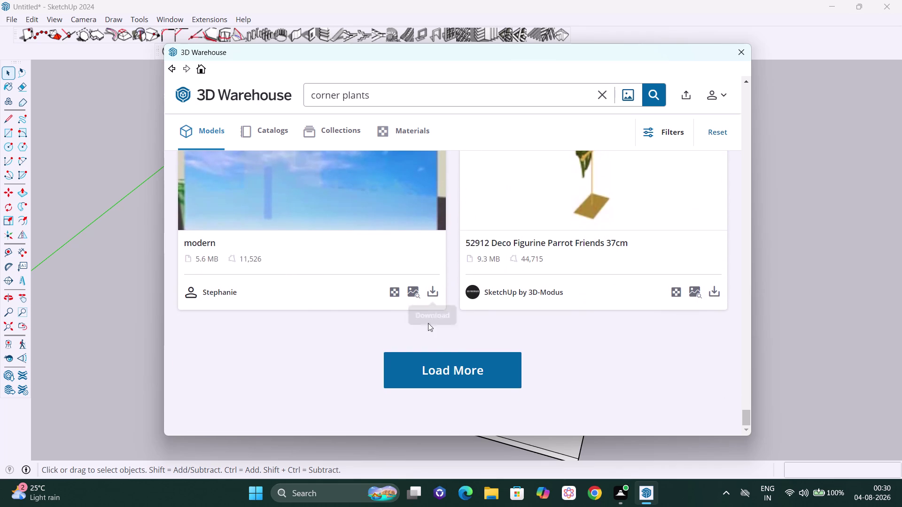
click(443, 365)
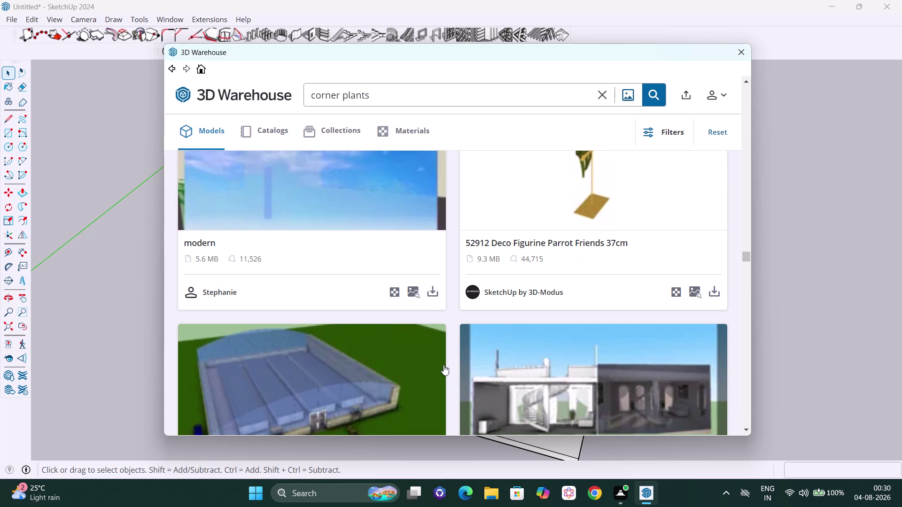
scroll(down, 3)
scroll(down, 3)
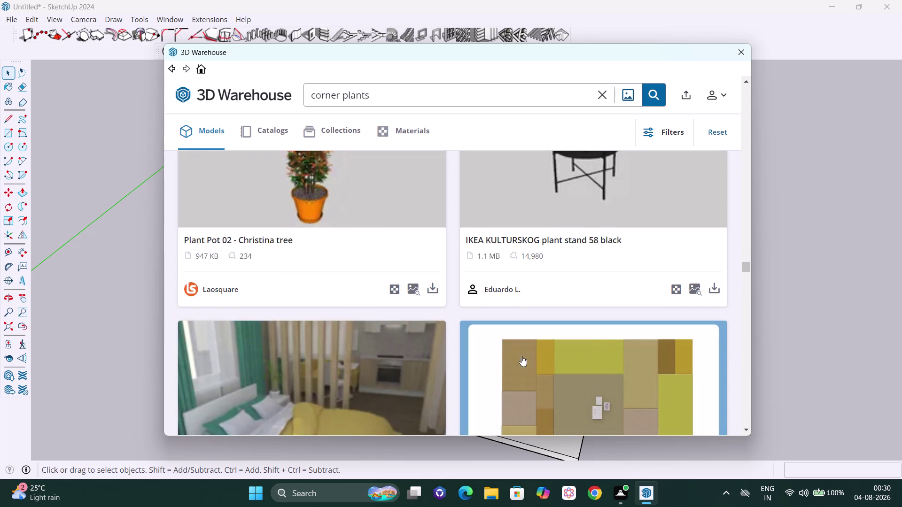
scroll(up, 3)
scroll(down, 3)
scroll(down, 3)
scroll(down, 3)
scroll(down, 3)
scroll(down, 3)
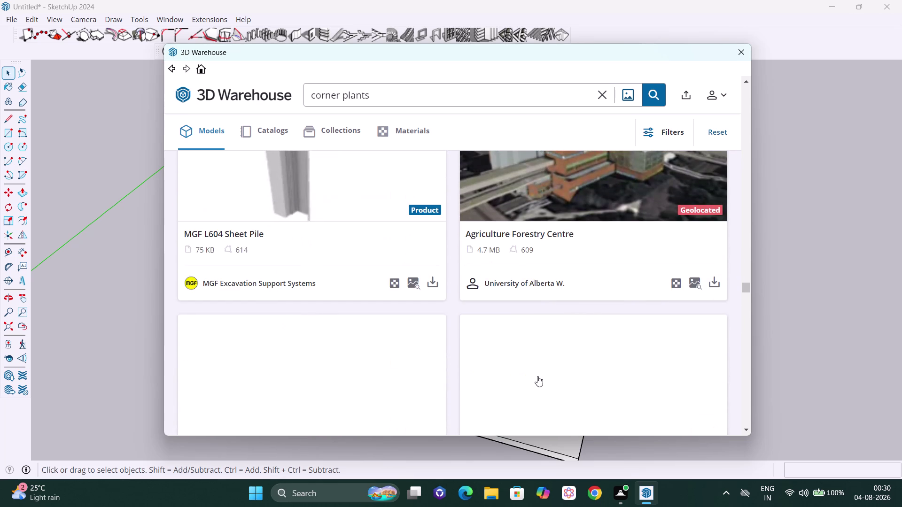
scroll(down, 3)
scroll(down, 3)
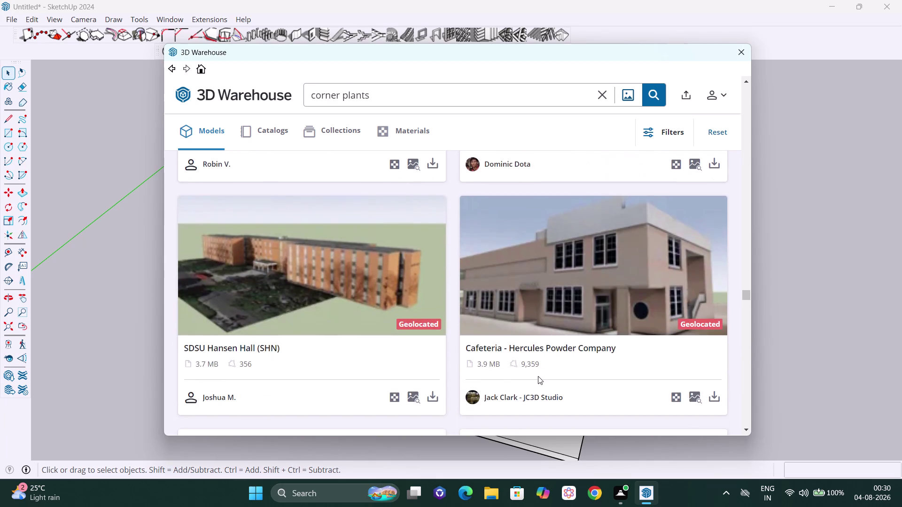
scroll(down, 3)
scroll(down, 3)
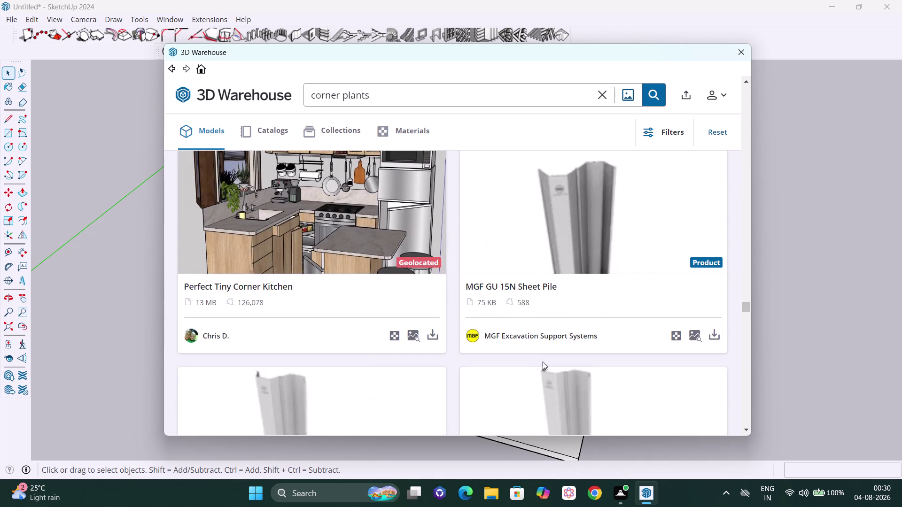
scroll(down, 3)
scroll(down, 3)
scroll(down, 3)
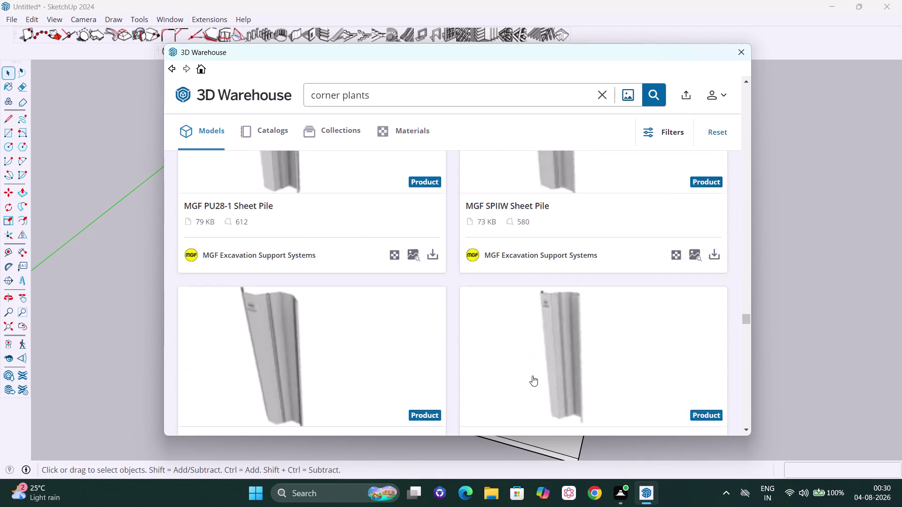
scroll(down, 3)
scroll(down, 3)
scroll(down, 3)
scroll(down, 3)
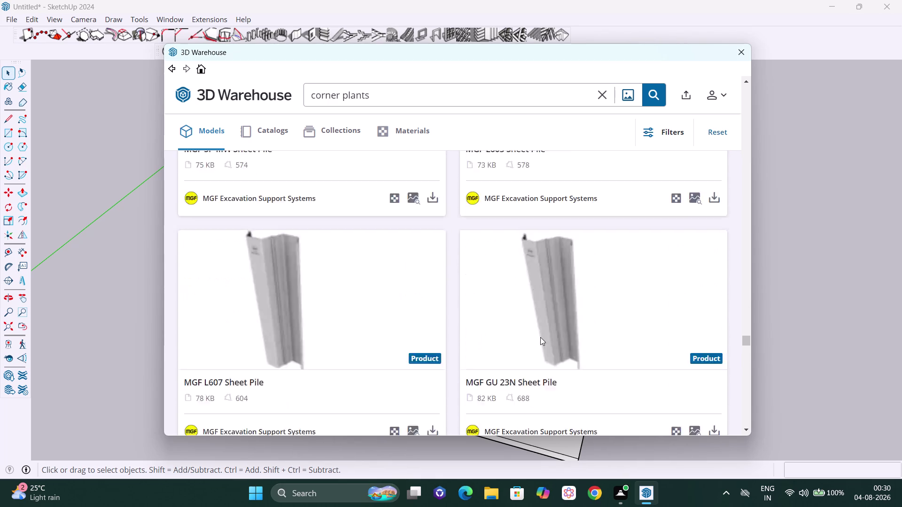
scroll(down, 3)
scroll(down, 3)
scroll(down, 3)
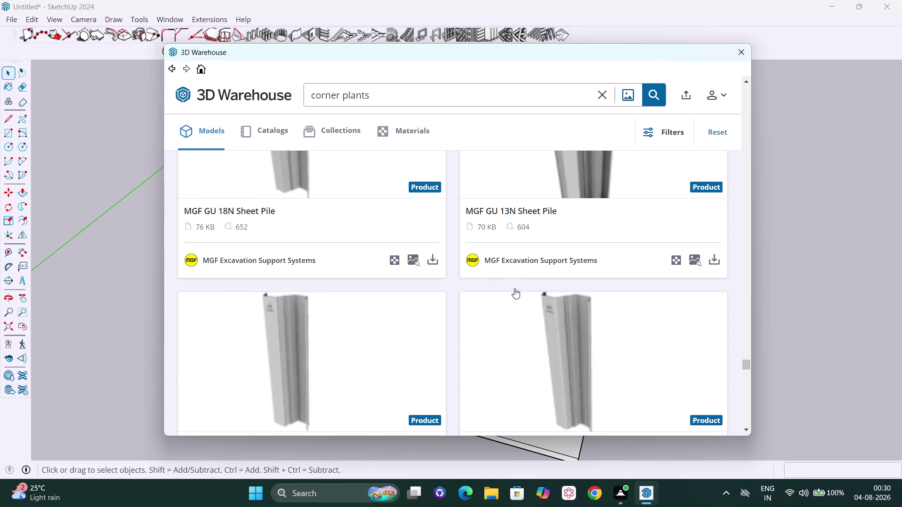
scroll(up, 3)
scroll(up, 3)
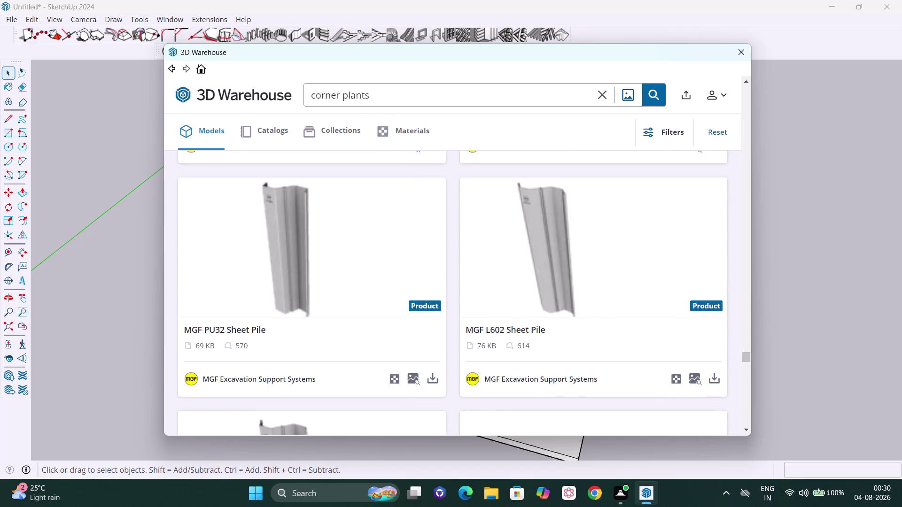
click(202, 71)
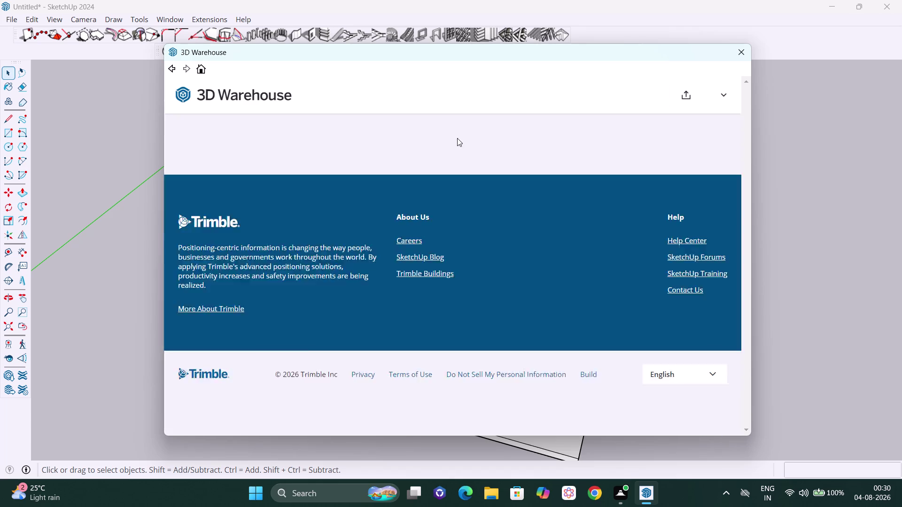
Search 3D Warehouse again for 'indoor floor plants', correcting the 'plant5s' typo.
click(378, 280)
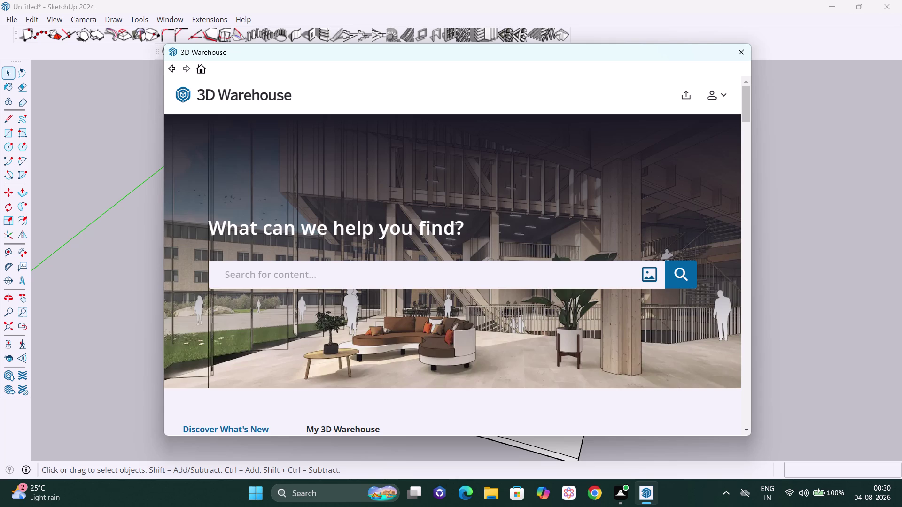
text(in)
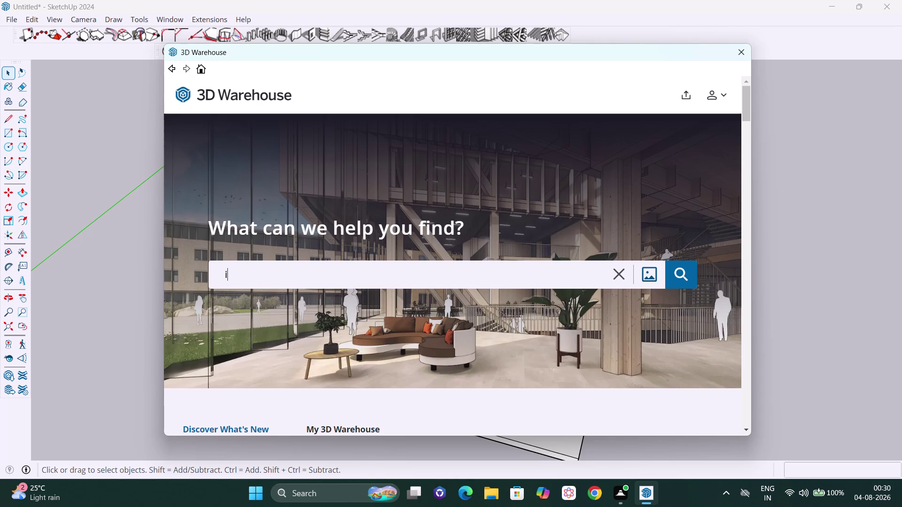
text(door)
key(space)
text(floor)
key(space)
text(plant5s)
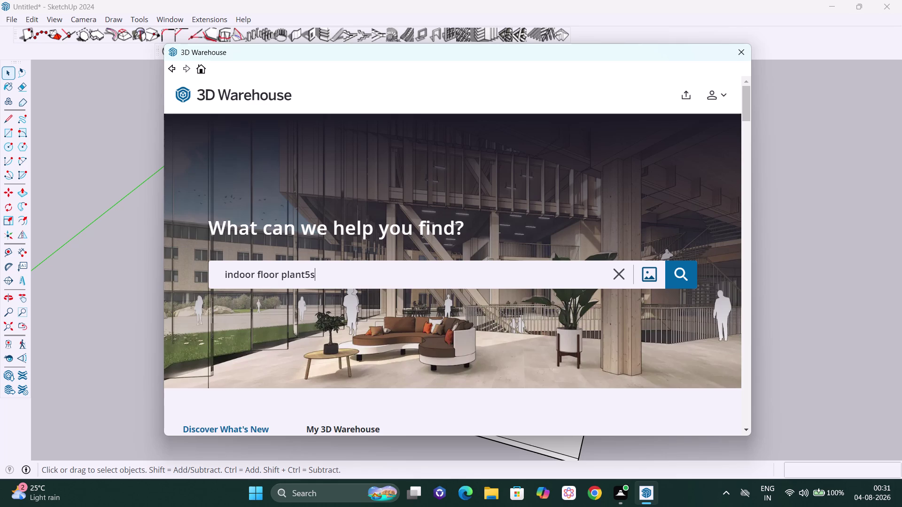
key(BackSpace)
key(BackSpace)
key(s)
key(Return)
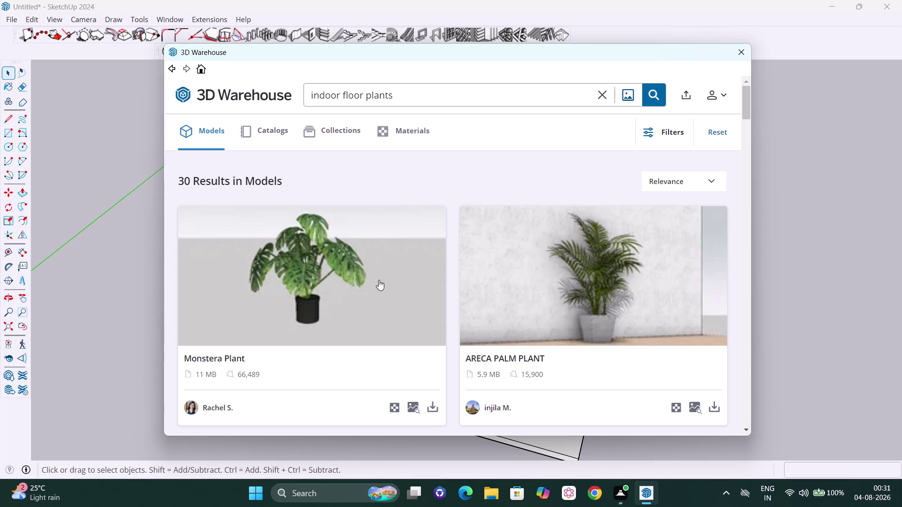
scroll(down, 3)
scroll(down, 3)
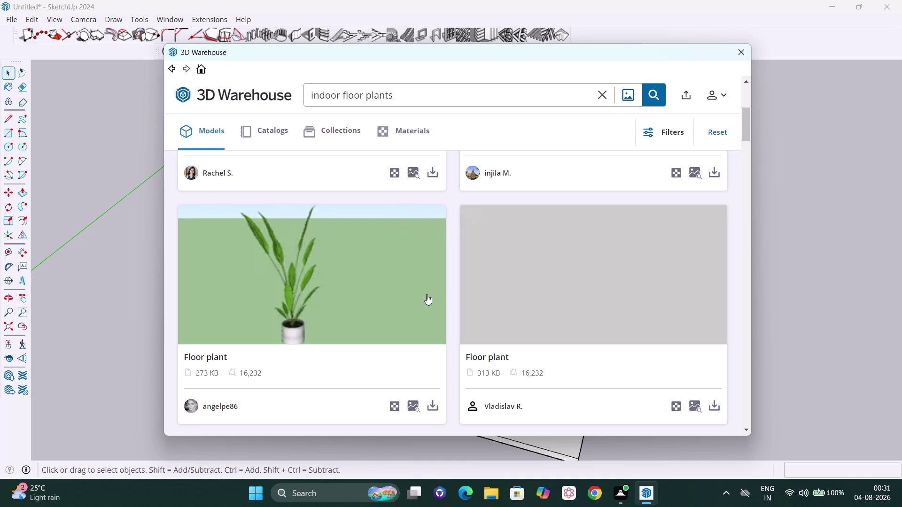
scroll(down, 3)
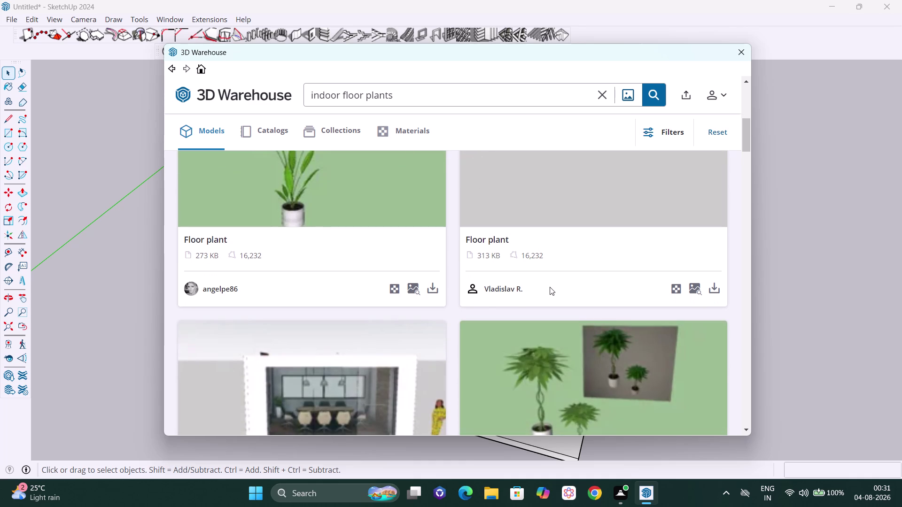
scroll(down, 3)
scroll(down, 3)
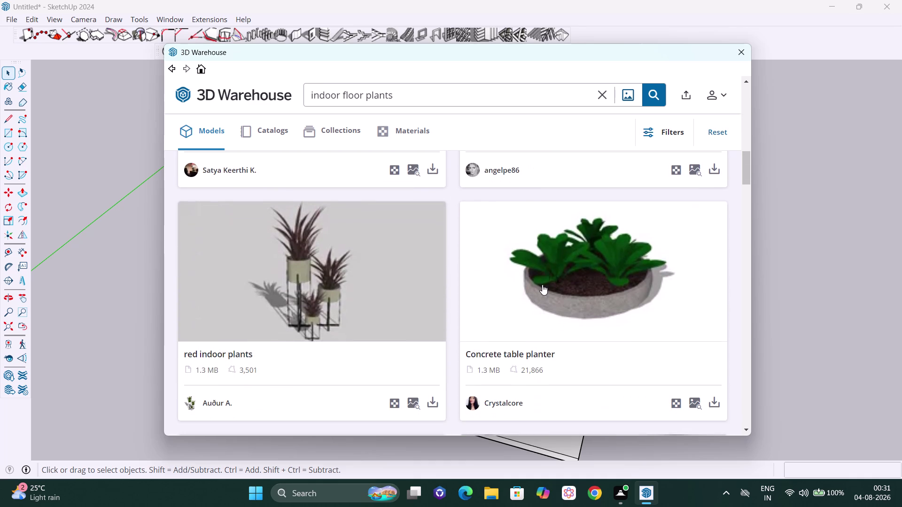
scroll(down, 3)
scroll(down, 3)
scroll(down, 3)
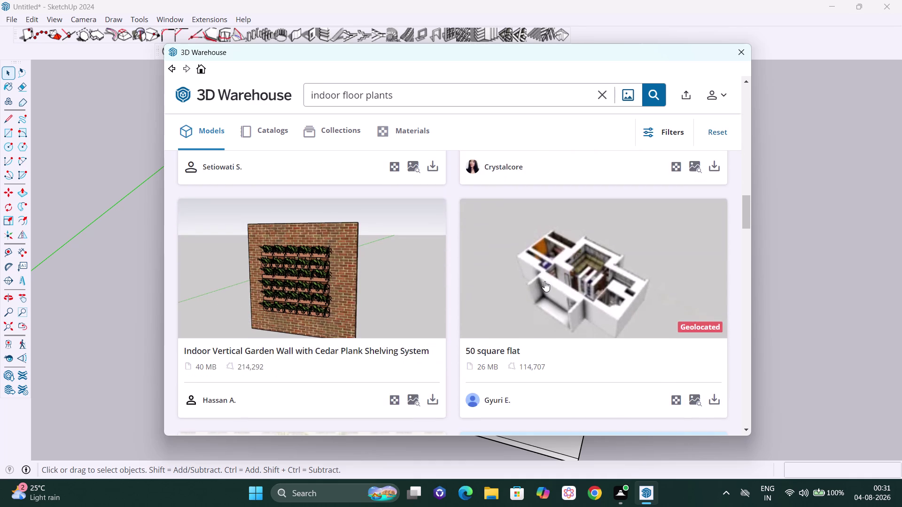
scroll(down, 3)
scroll(down, 3)
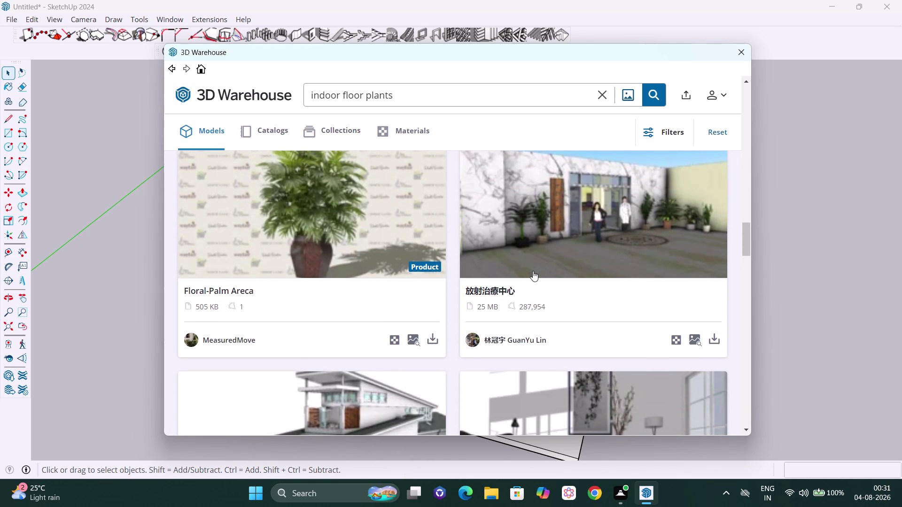
scroll(down, 3)
scroll(down, 3)
scroll(down, 3)
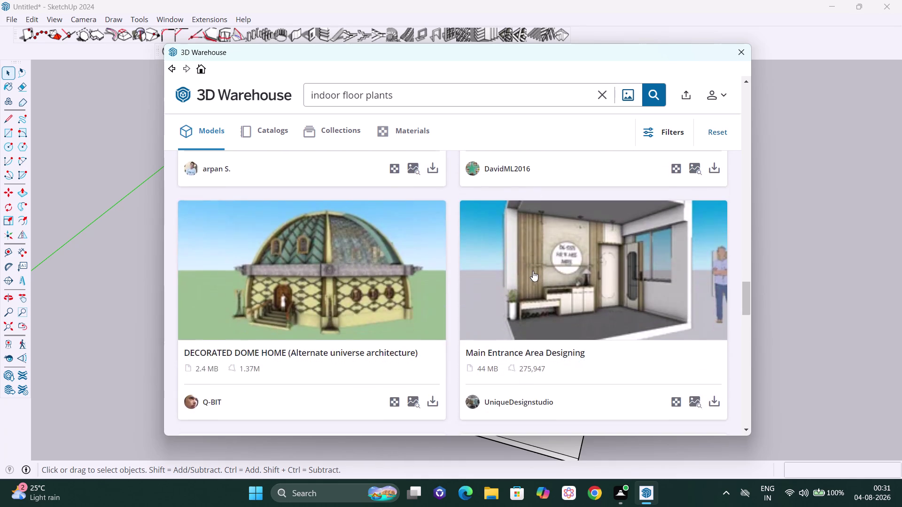
scroll(down, 3)
scroll(down, 3)
scroll(down, 3)
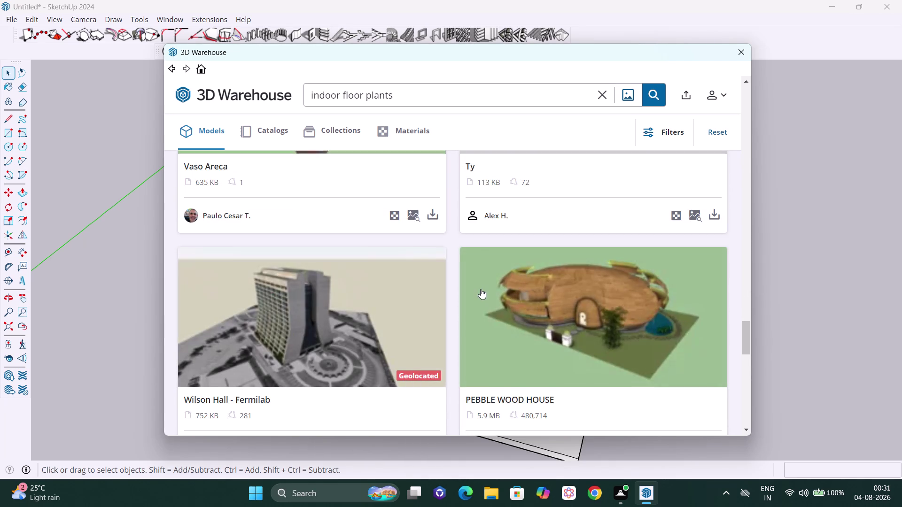
scroll(down, 3)
scroll(down, 3)
scroll(down, 3)
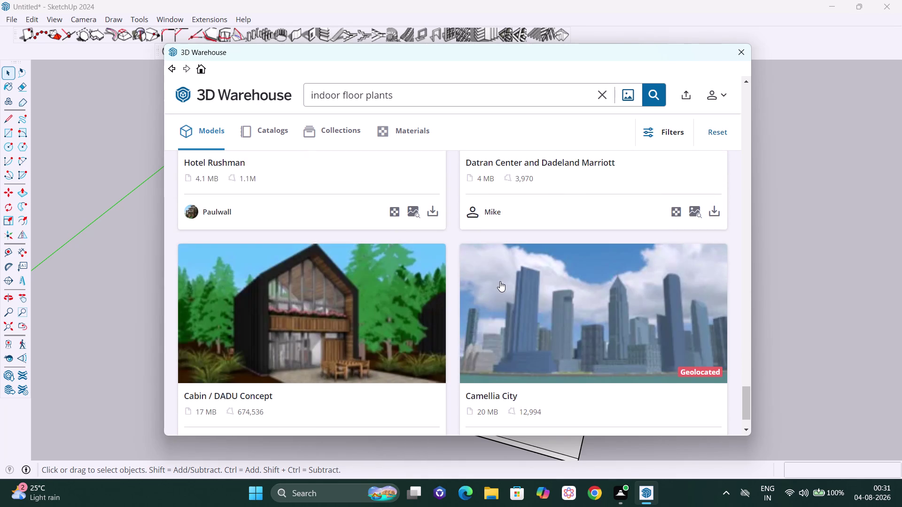
scroll(down, 3)
scroll(down, 3)
scroll(down, 3)
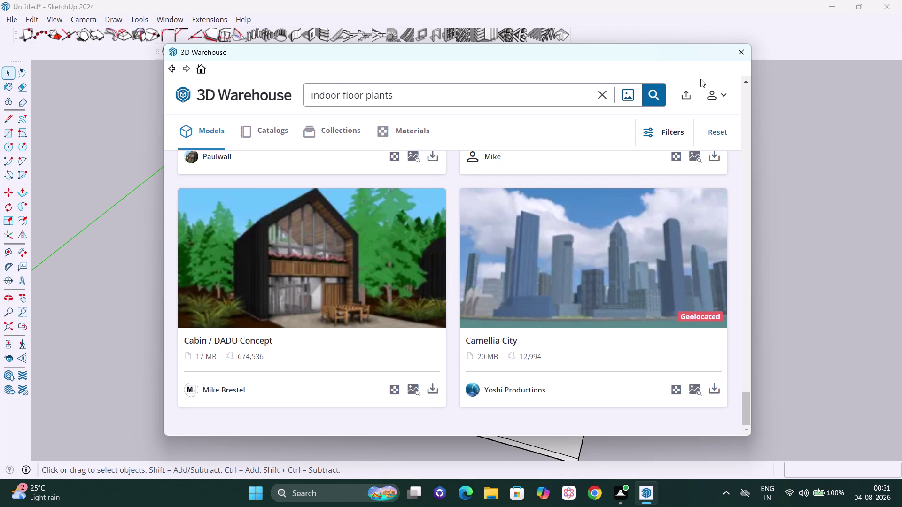
click(747, 47)
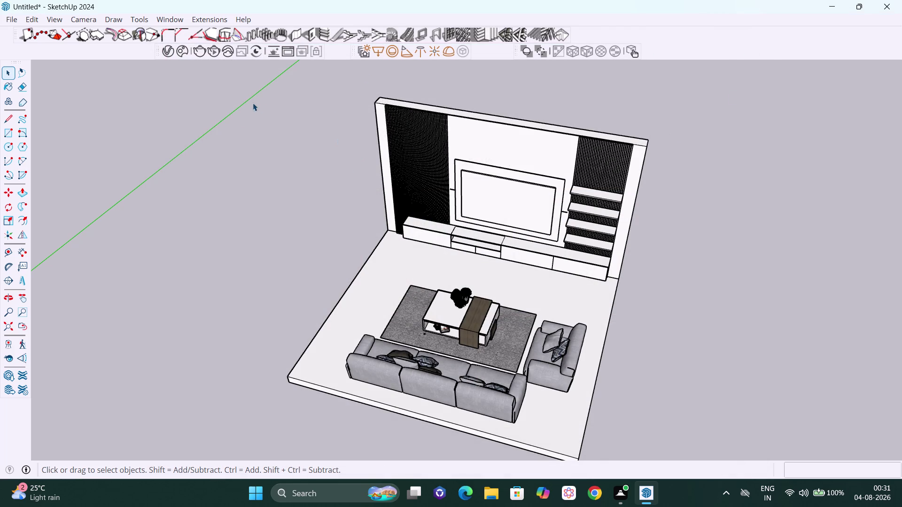
Orbit and zoom to view the whole living room and TV wall, and show the V-Ray Asset Editor.
scroll(down, 3)
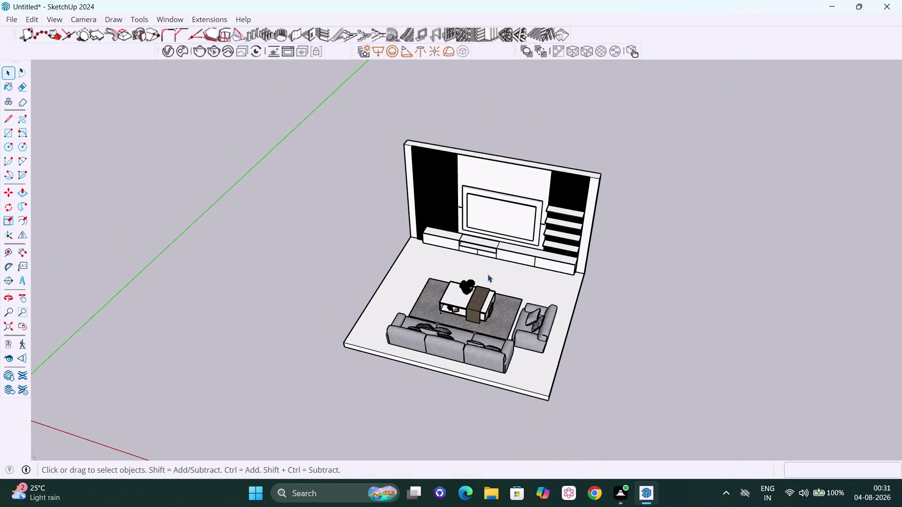
middle_drag(487, 274, 545, 225)
scroll(up, 3)
scroll(up, 3)
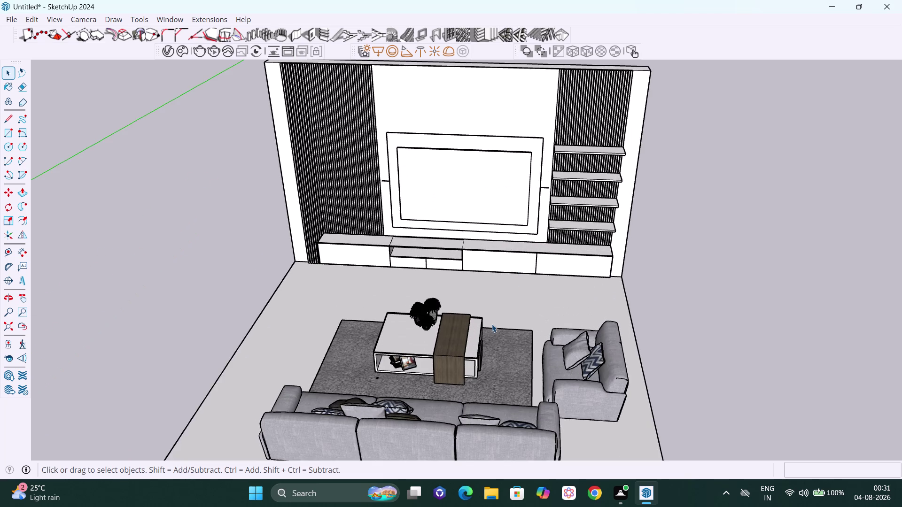
middle_drag(491, 327, 503, 325)
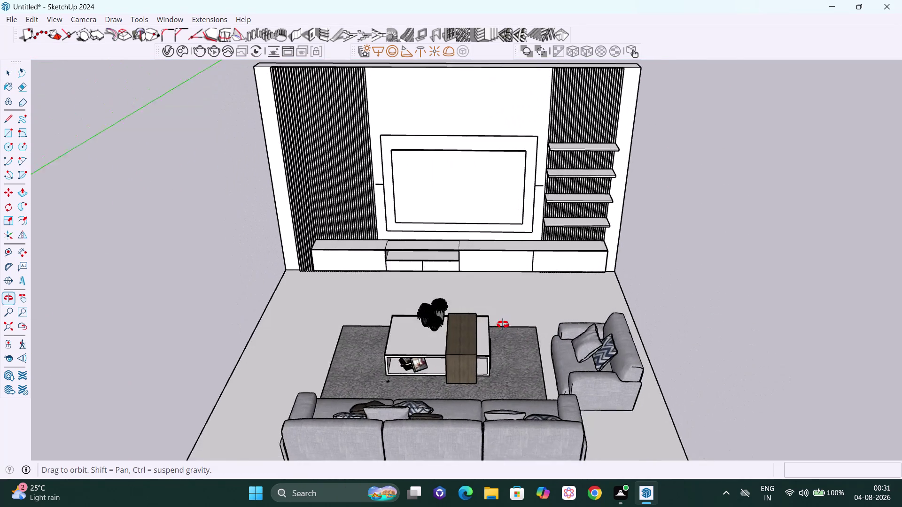
middle_drag(503, 325, 502, 325)
scroll(down, 3)
middle_drag(488, 348, 491, 325)
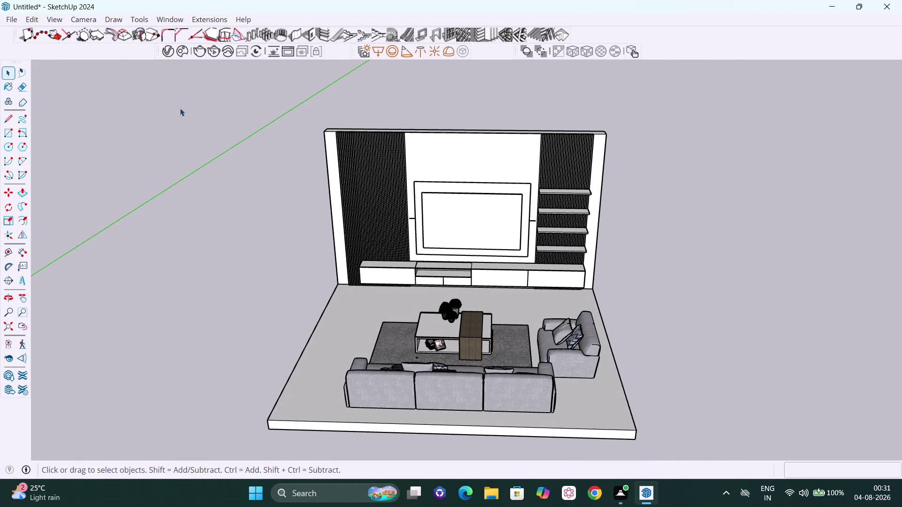
click(170, 50)
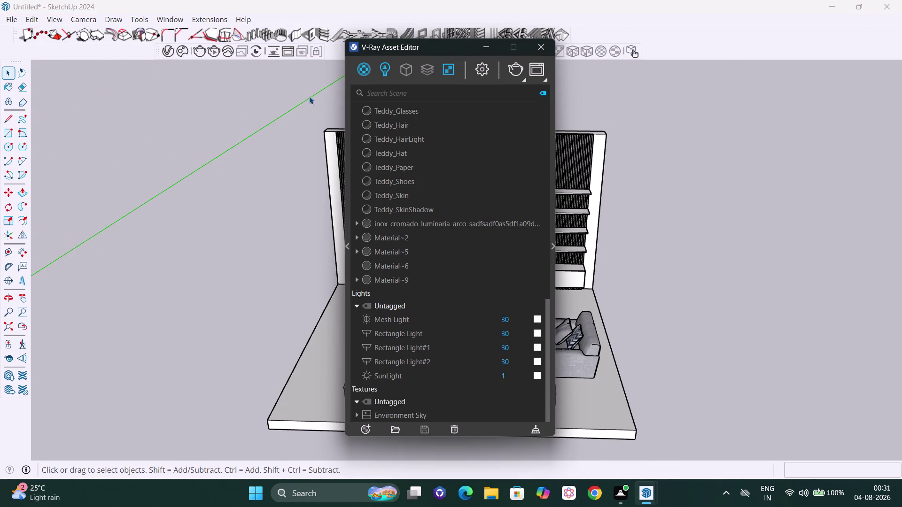
Open the Chaos Cosmos library and search it for 'inside floor plants'.
click(349, 250)
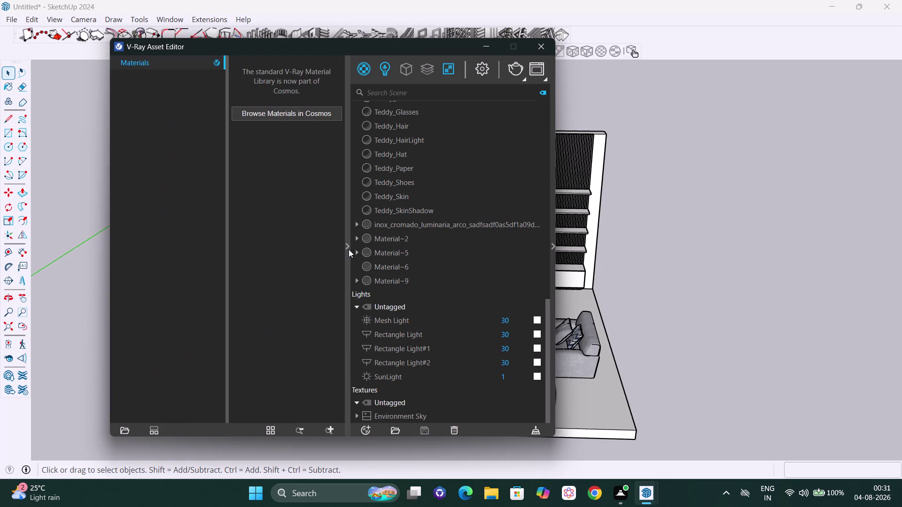
click(274, 112)
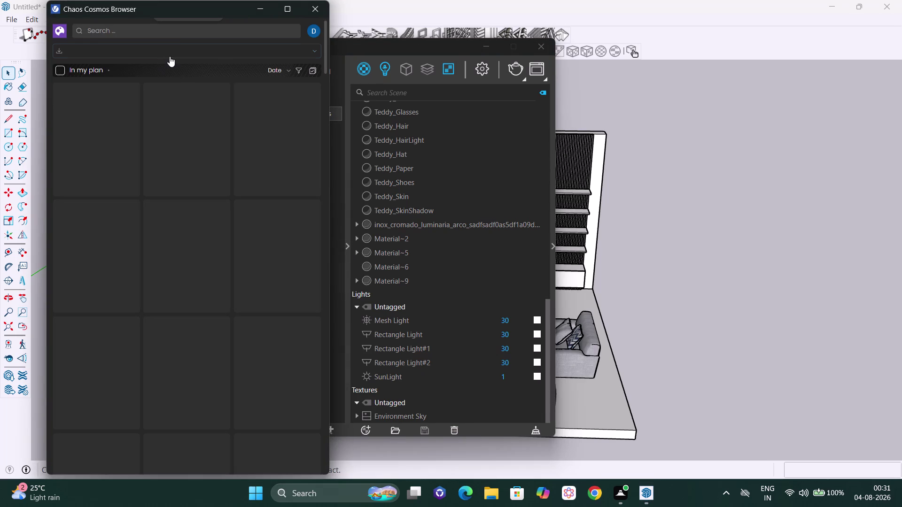
click(180, 32)
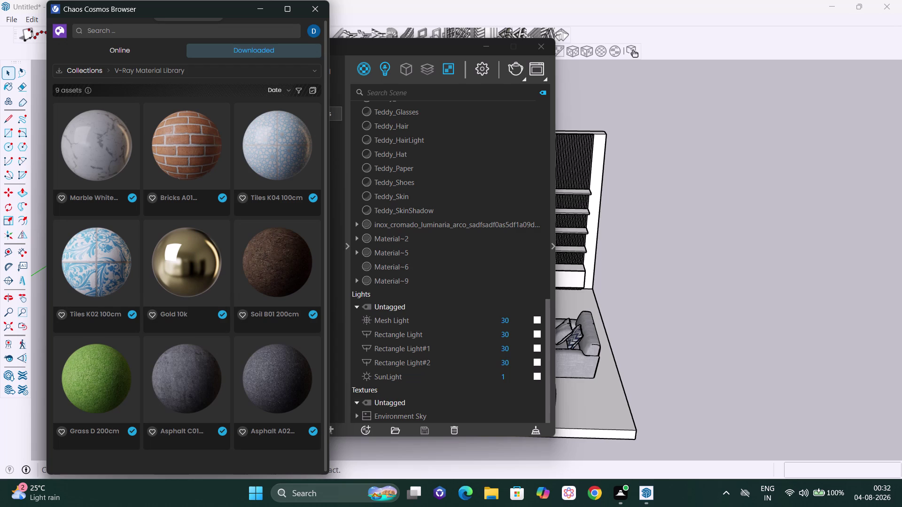
text(insi)
text(de floor)
key(space)
text(plants)
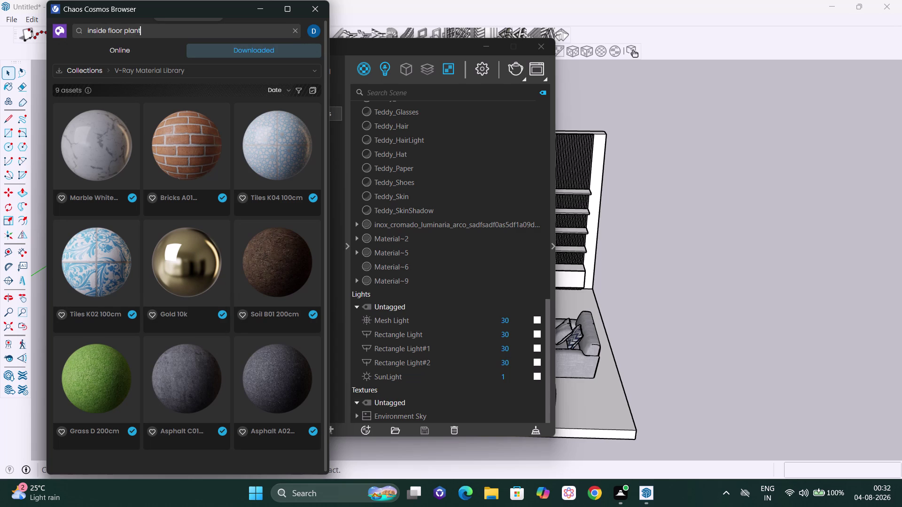
key(Return)
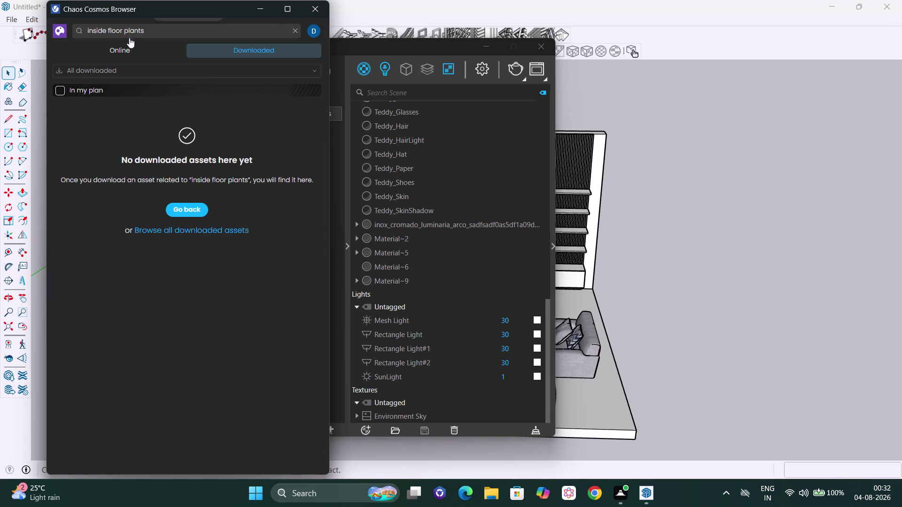
Search the Online library for 'corner plants' instead, then browse the Vegetation category.
click(127, 53)
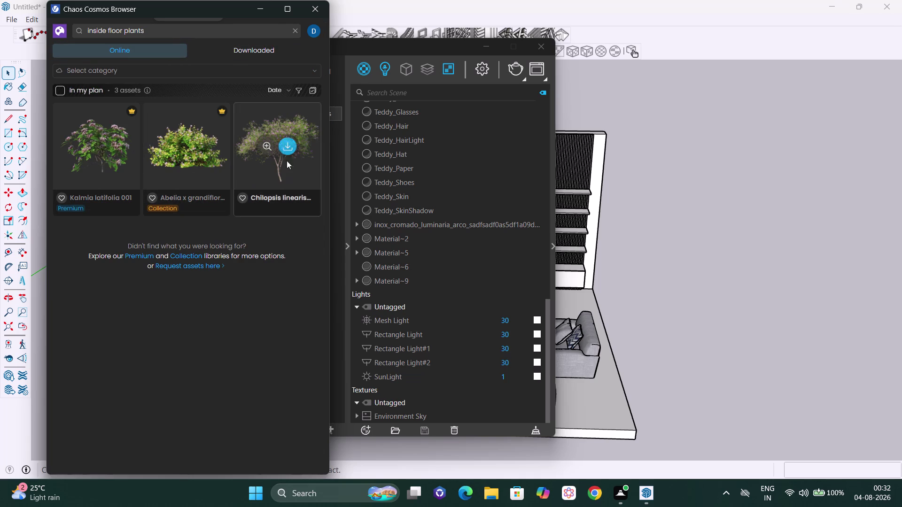
click(163, 28)
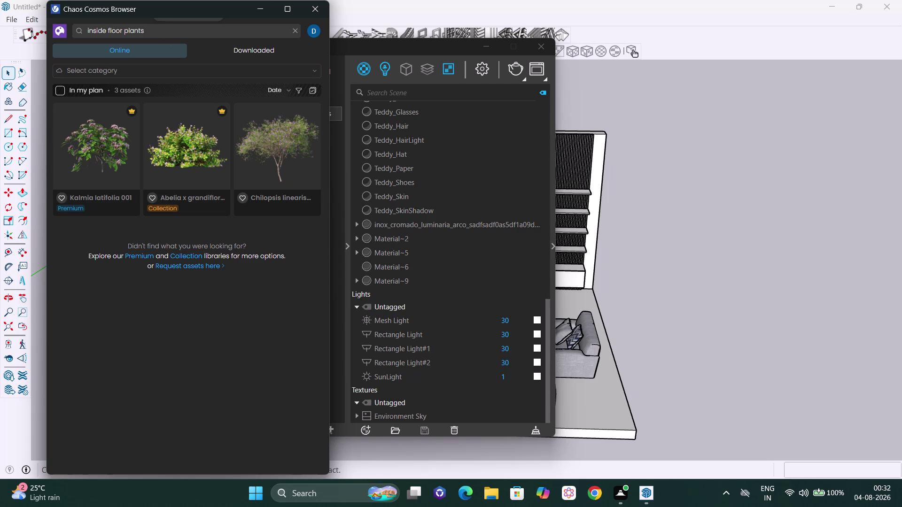
key(Return)
key(BackSpace)
key(BackSpace)
key(BackSpace)
text(cor)
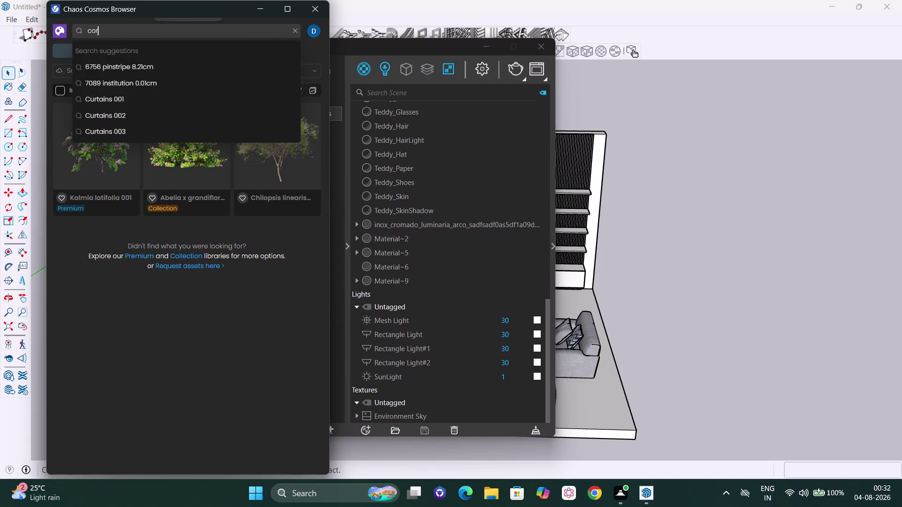
text(ner pla)
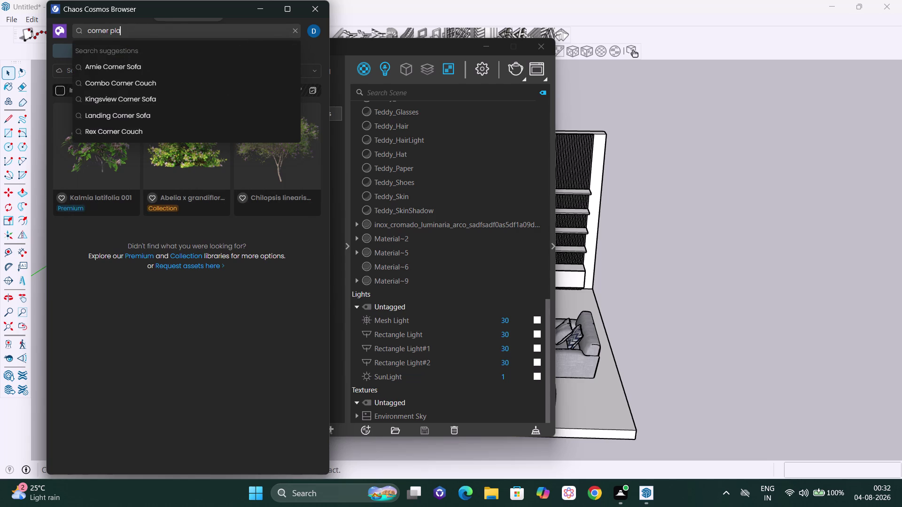
text(nts)
key(Return)
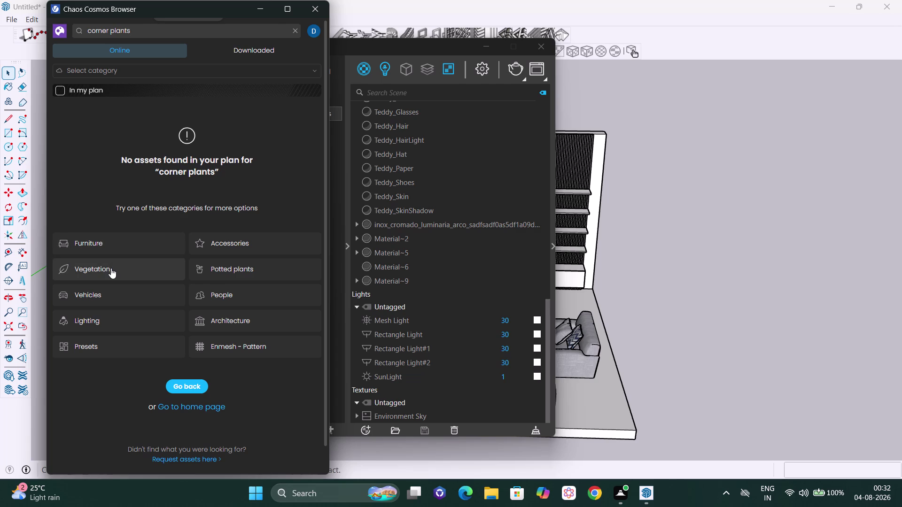
click(227, 267)
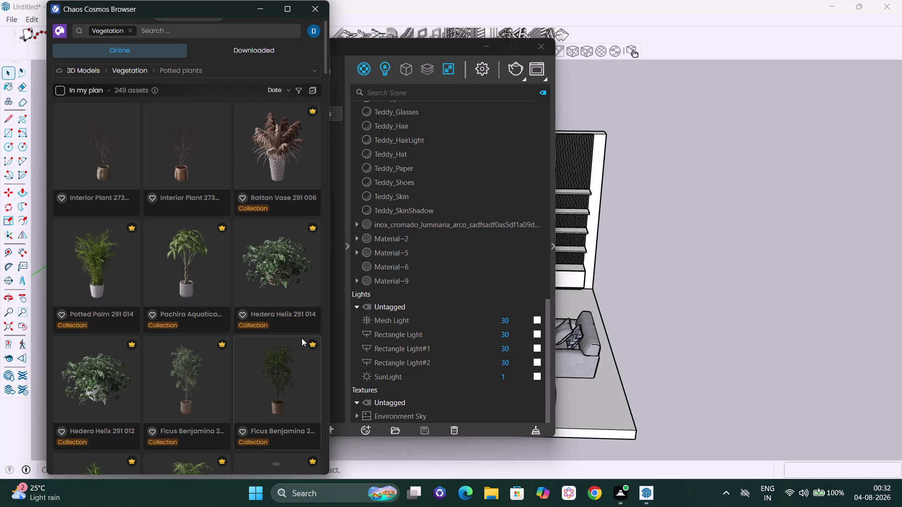
Scroll through the Vegetation › Potted plants assets.
scroll(down, 3)
scroll(down, 3)
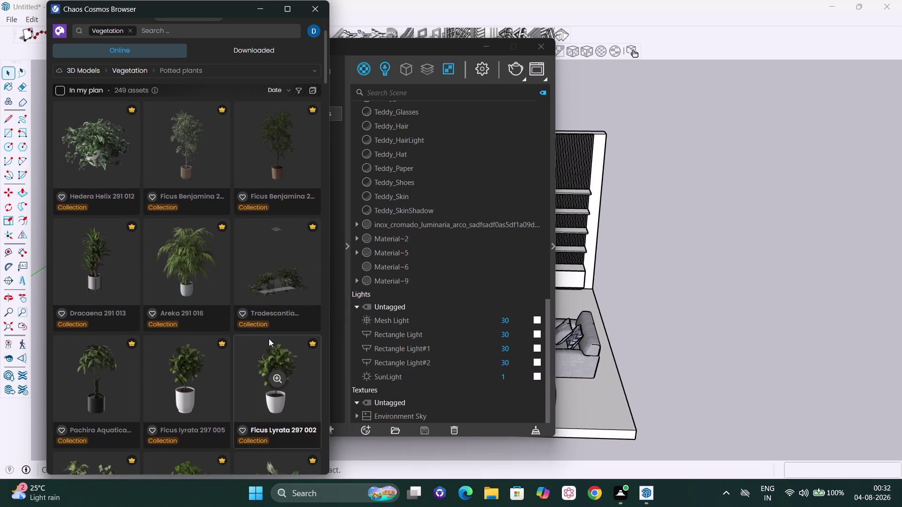
scroll(down, 3)
scroll(down, 3)
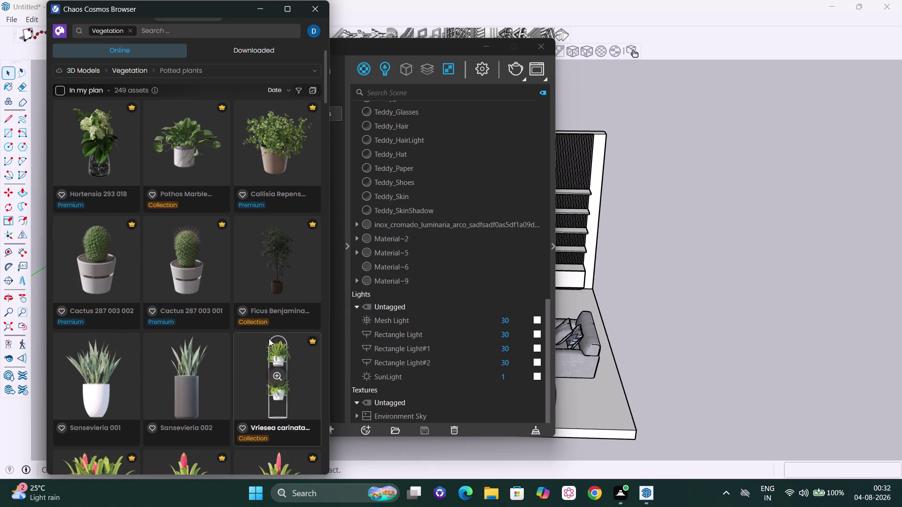
scroll(down, 3)
scroll(down, 3)
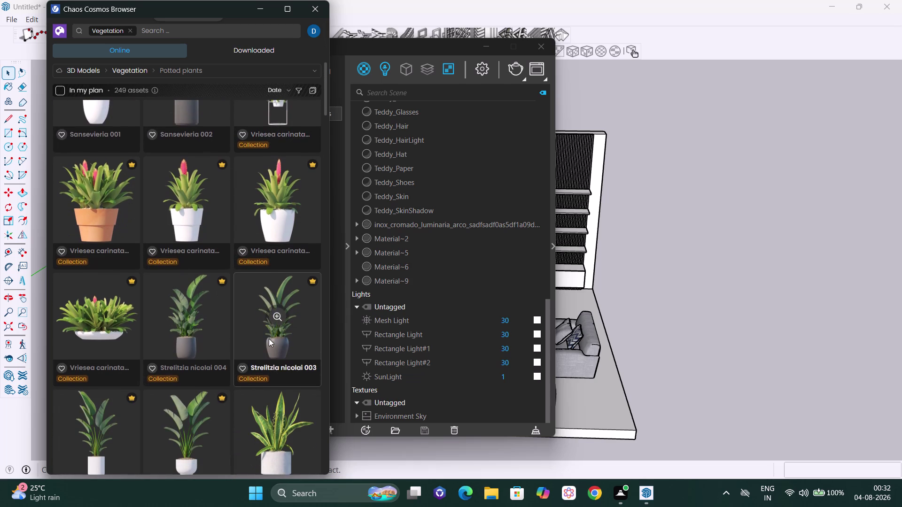
scroll(down, 3)
scroll(down, 3)
scroll(down, 3)
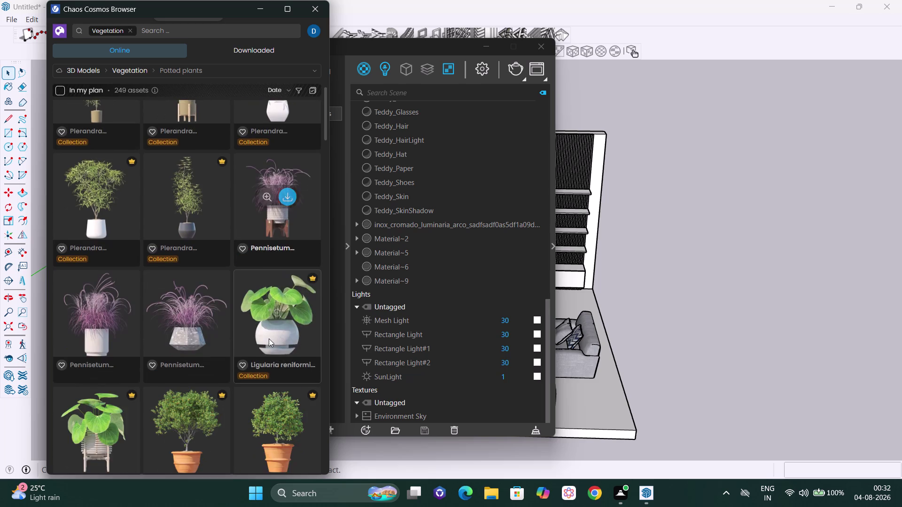
scroll(down, 3)
scroll(down, 3)
scroll(down, 3)
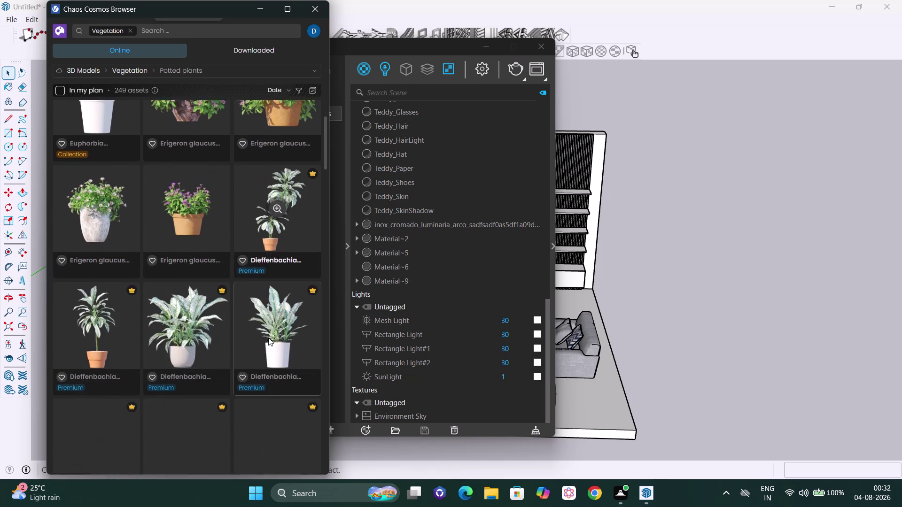
scroll(down, 3)
scroll(down, 3)
scroll(down, 3)
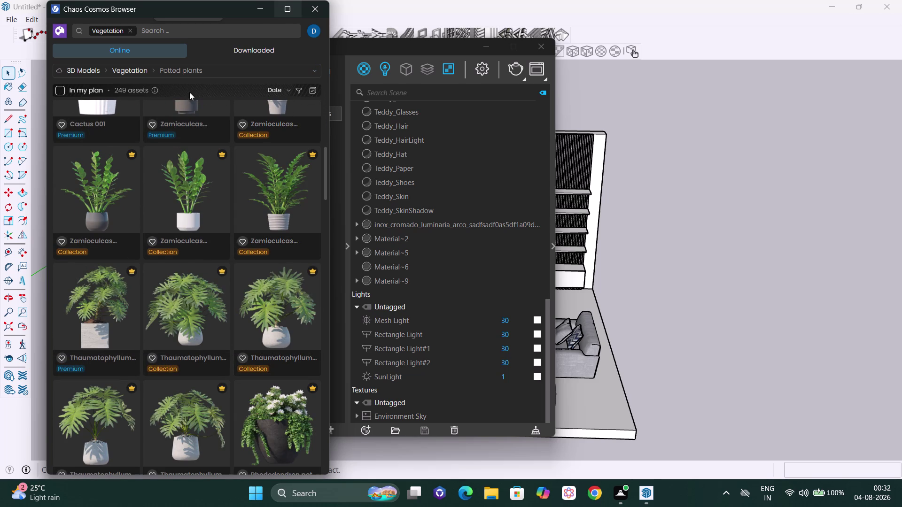
Switch to the Vegetation › Trees category (2,356 assets), then close the Cosmos browser.
click(152, 70)
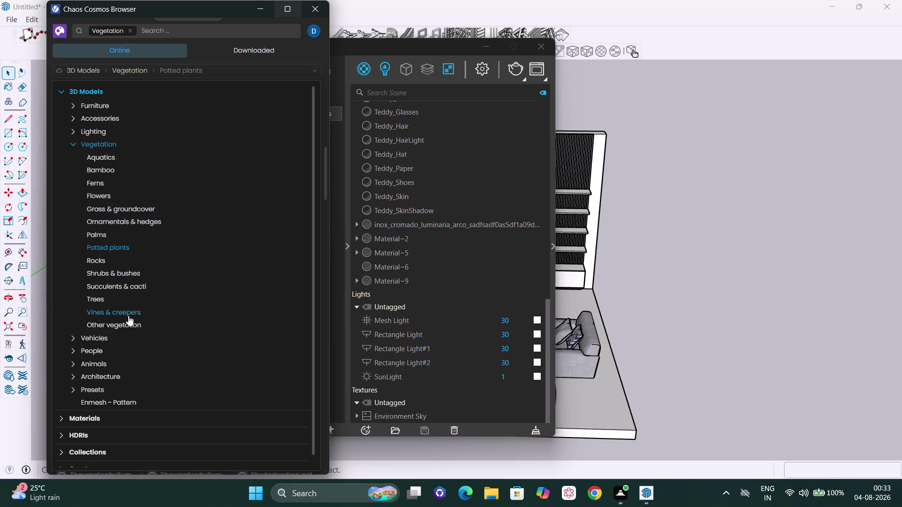
click(87, 299)
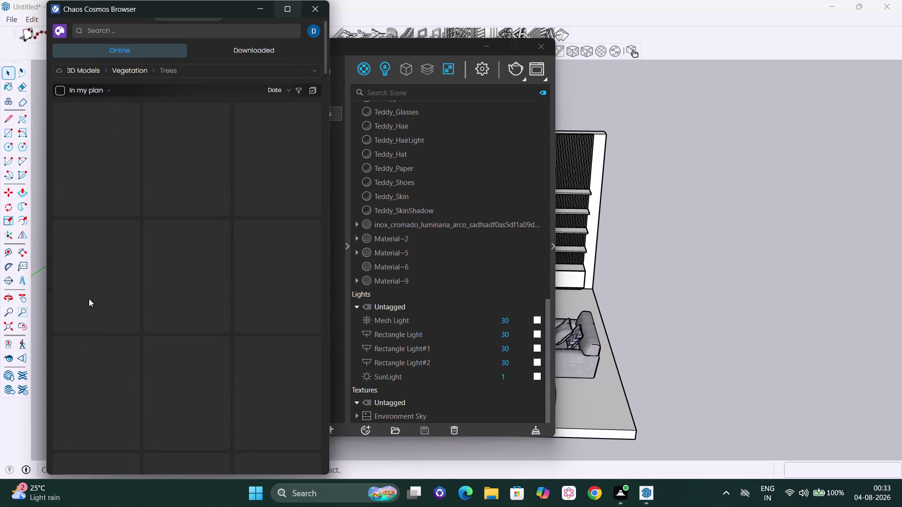
scroll(down, 3)
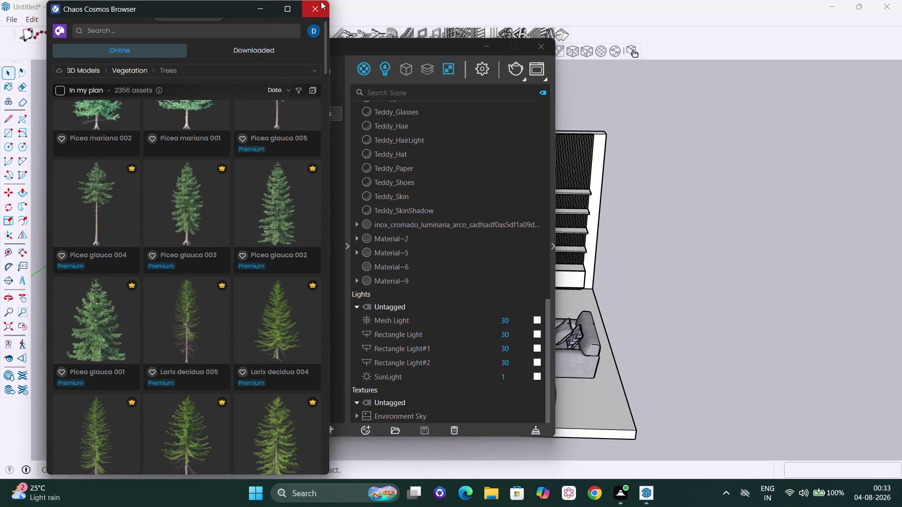
click(321, 1)
click(536, 47)
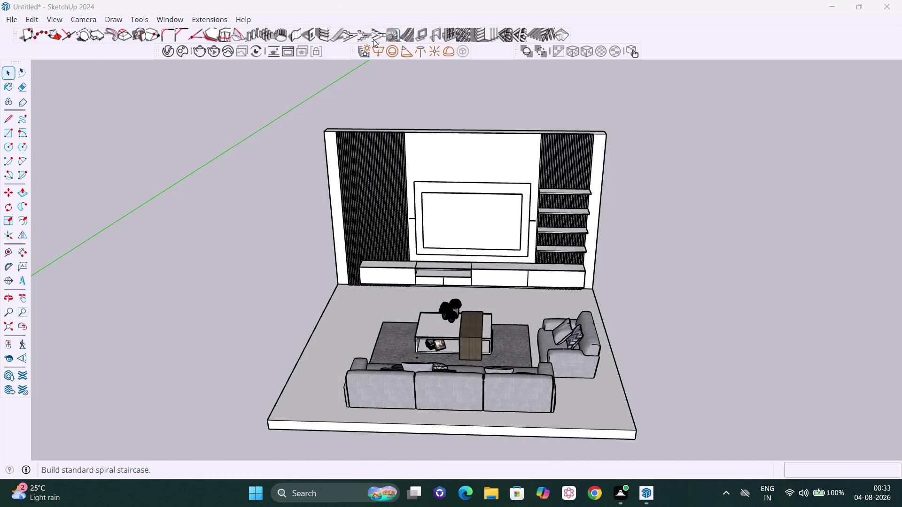
Reopen 3D Warehouse from the Window menu and clear the old search text.
click(170, 19)
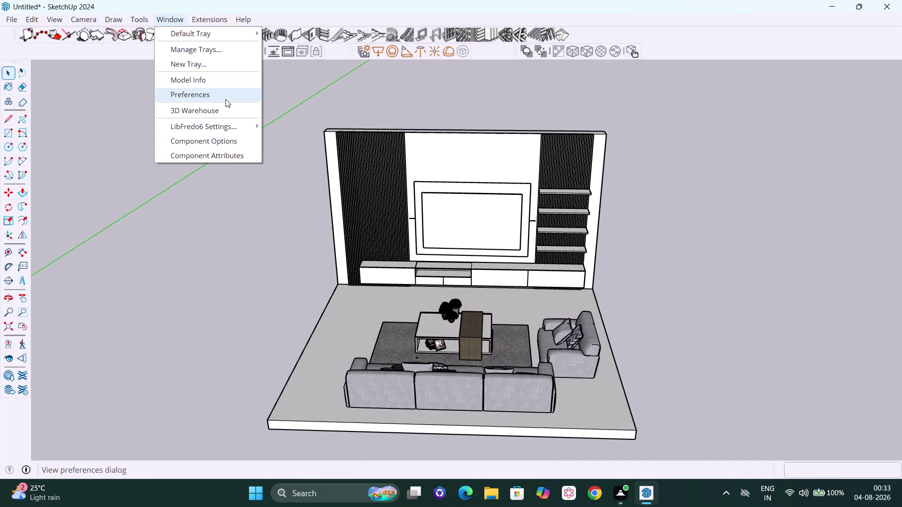
click(226, 111)
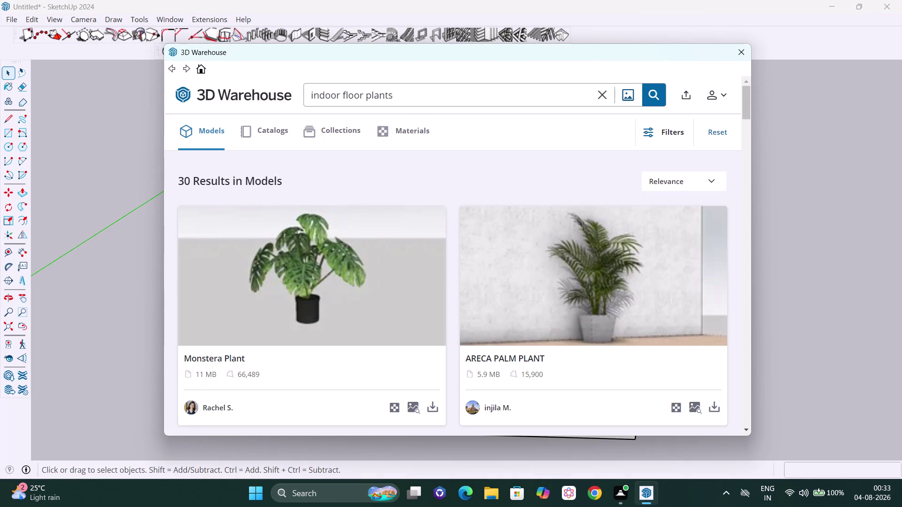
click(418, 95)
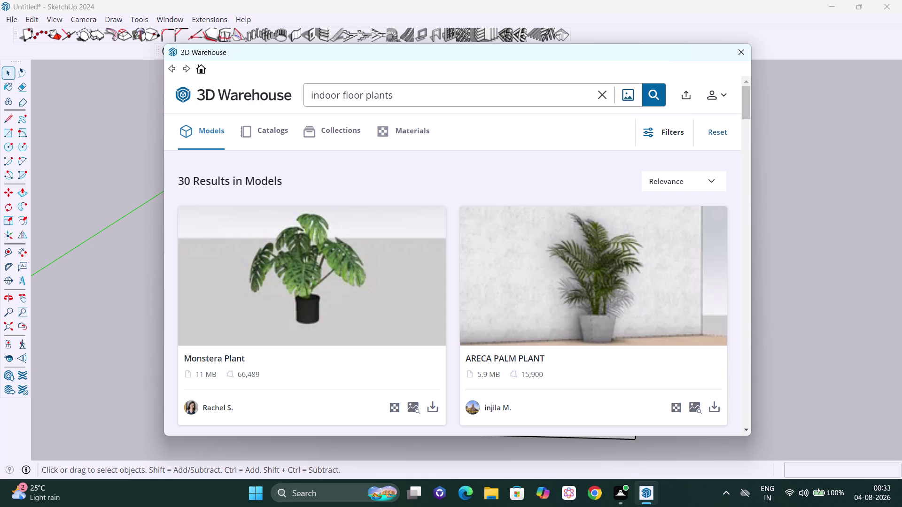
key(BackSpace)
key(BackSpace)
key(BackSpace)
Search for 'potted plants', bringing up 2,310 models.
text(po)
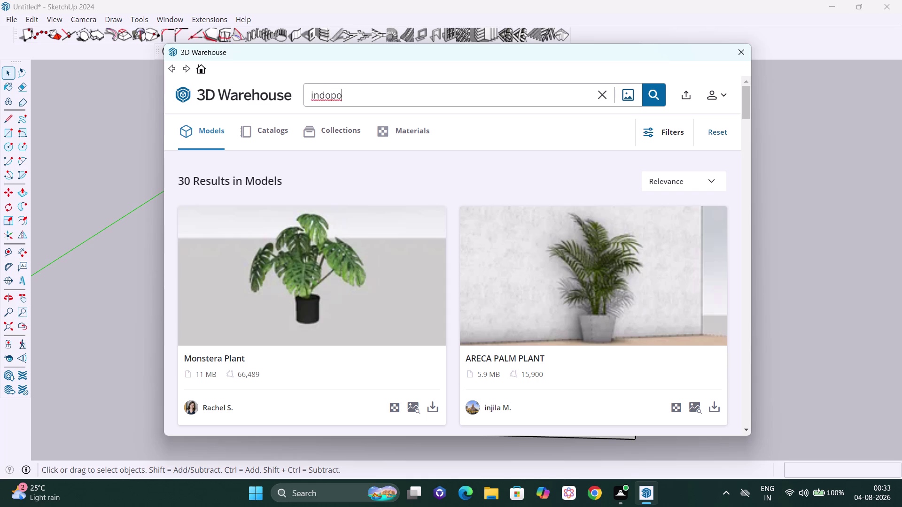
key(BackSpace)
key(BackSpace)
key(BackSpace)
text(p)
text(otted)
key(space)
text(plants)
key(Return)
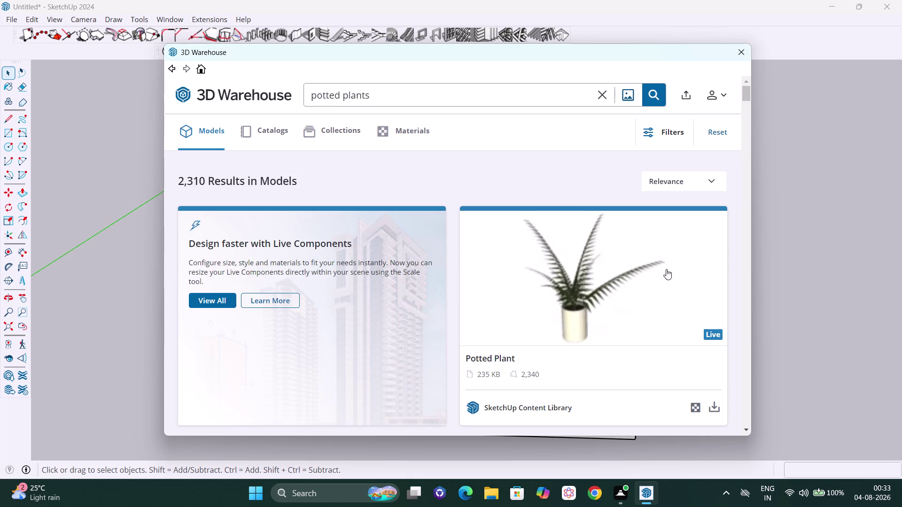
Scroll down through the potted plant model results in 3D Warehouse.
scroll(down, 3)
scroll(down, 3)
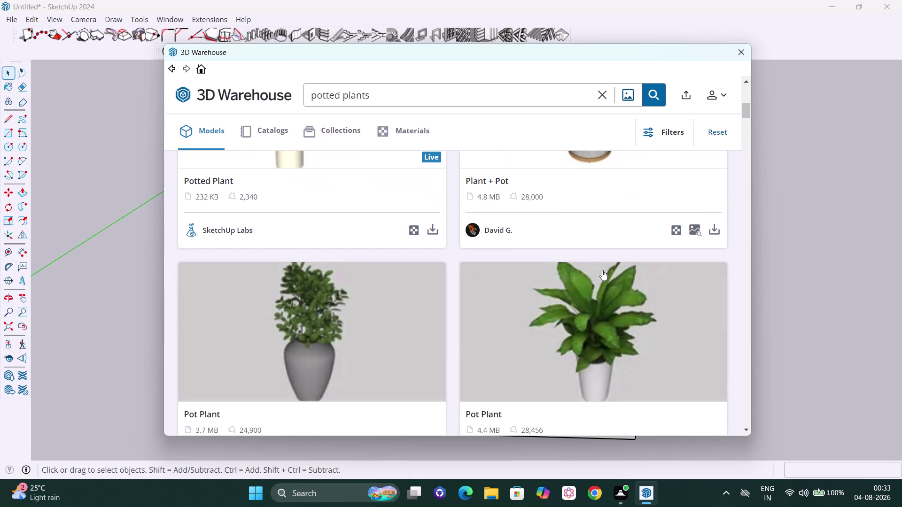
scroll(down, 3)
scroll(down, 3)
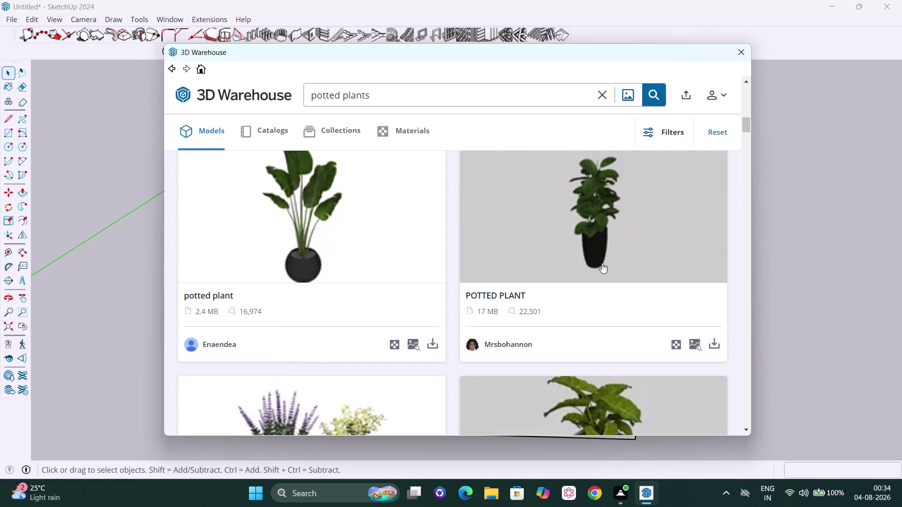
scroll(down, 3)
scroll(down, 3)
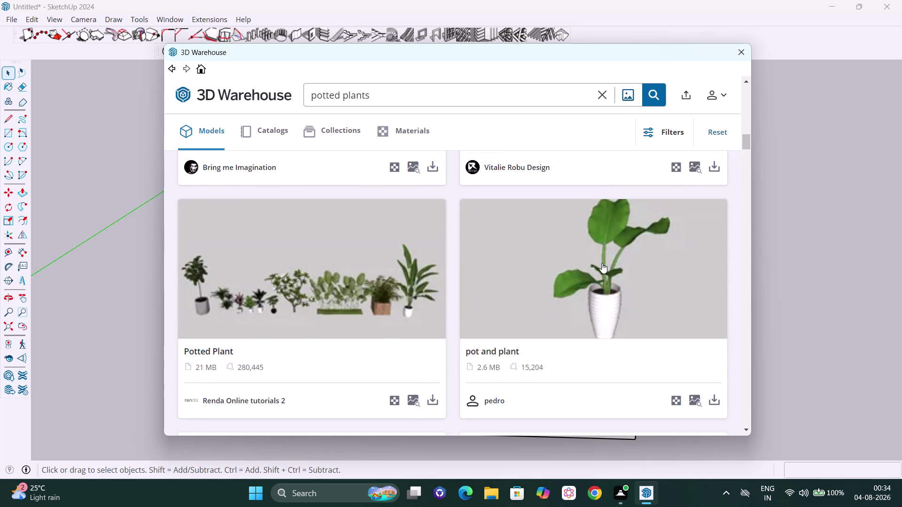
scroll(down, 3)
scroll(down, 3)
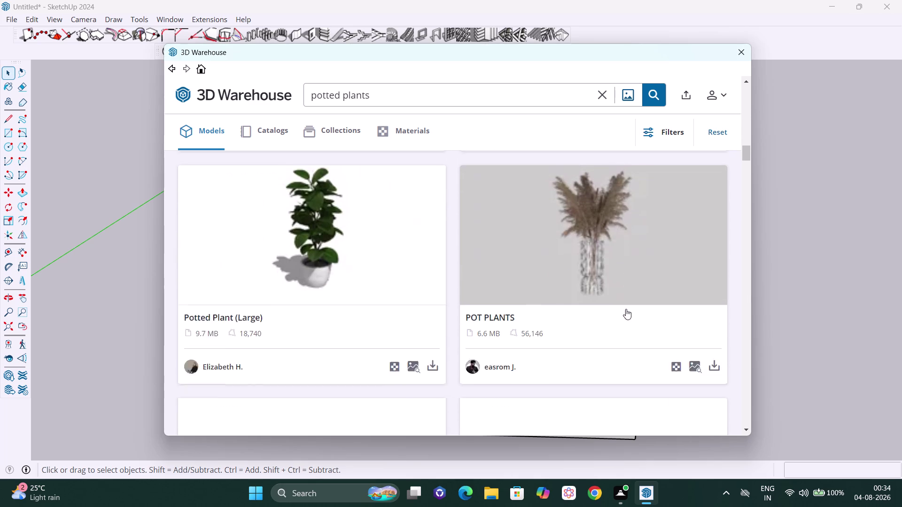
scroll(down, 3)
scroll(down, 3)
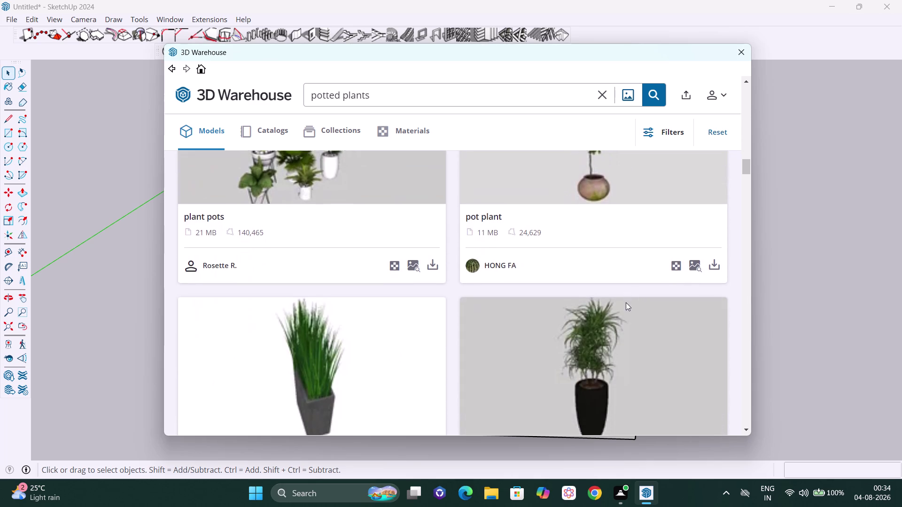
scroll(down, 3)
scroll(down, 3)
scroll(down, 3)
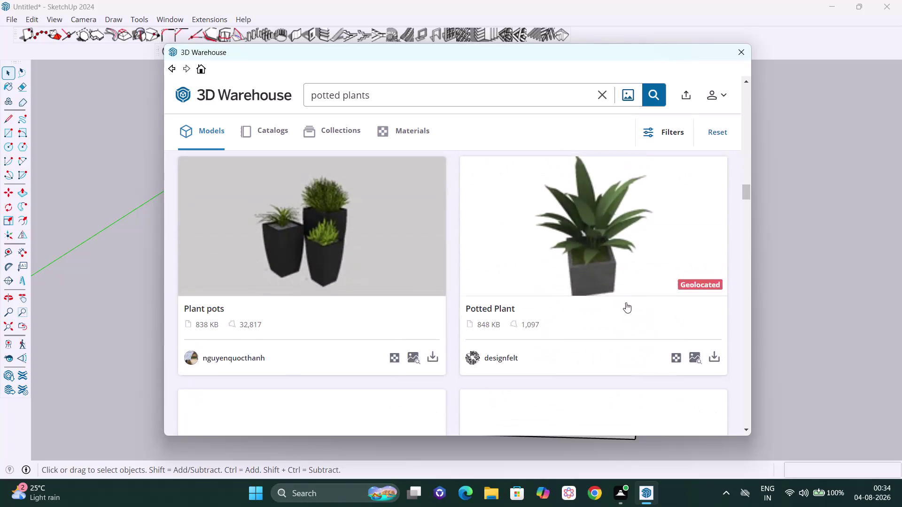
scroll(down, 3)
scroll(down, 3)
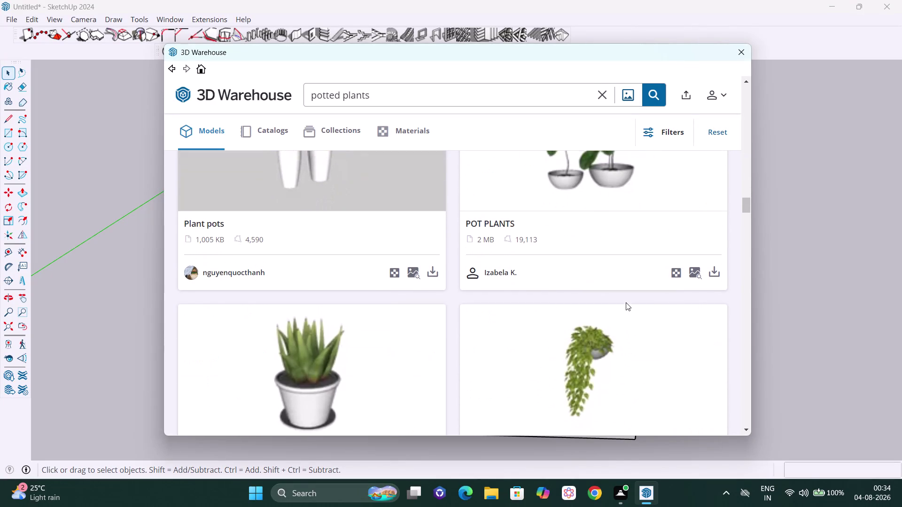
scroll(down, 3)
scroll(down, 3)
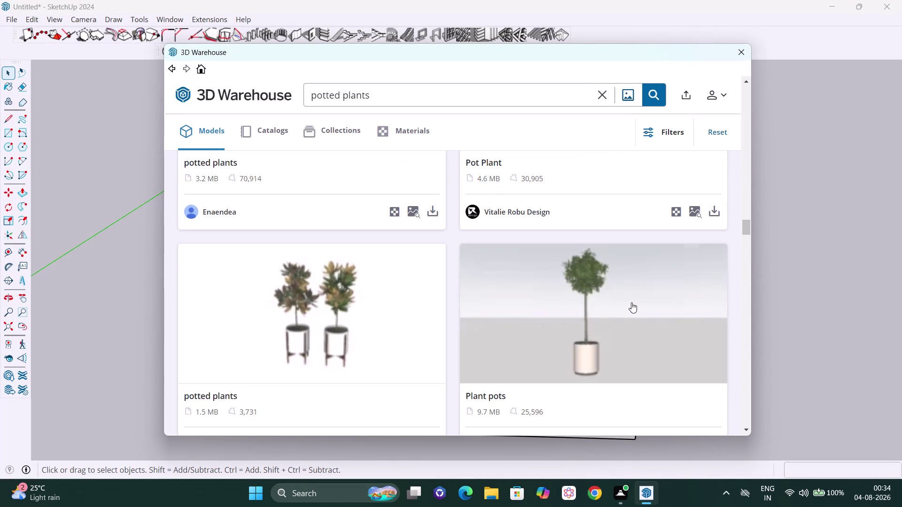
scroll(down, 3)
scroll(down, 3)
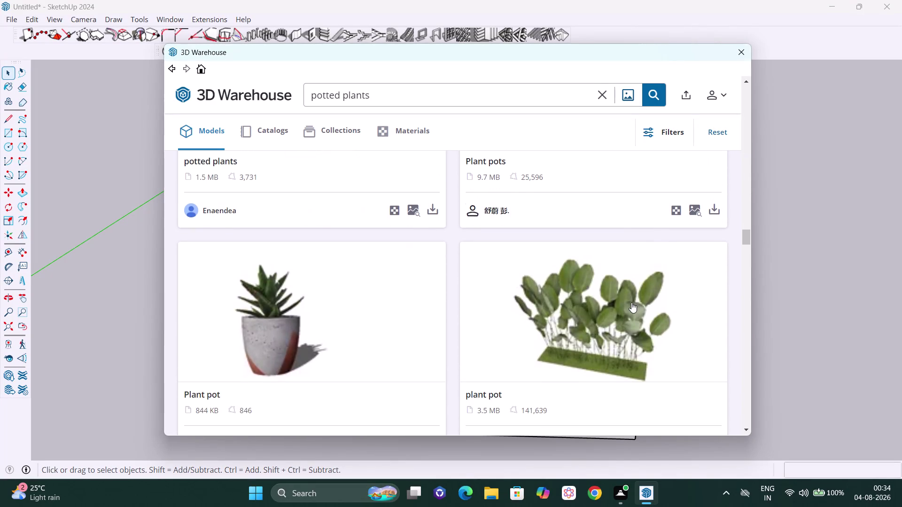
scroll(down, 3)
scroll(down, 3)
scroll(down, 3)
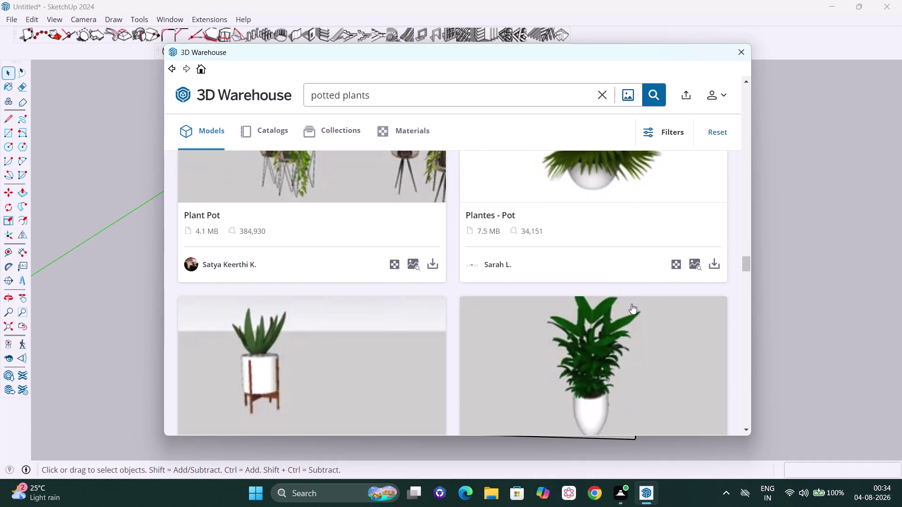
scroll(down, 3)
scroll(down, 3)
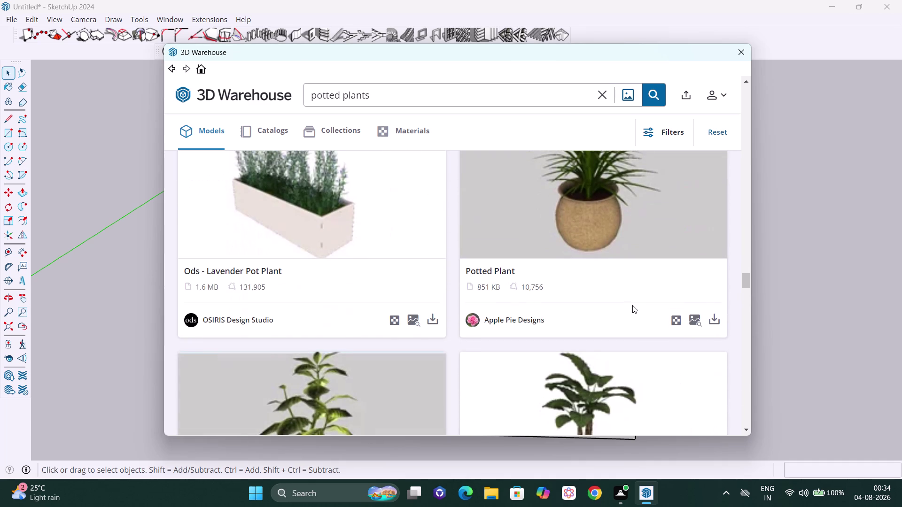
scroll(down, 3)
scroll(down, 3)
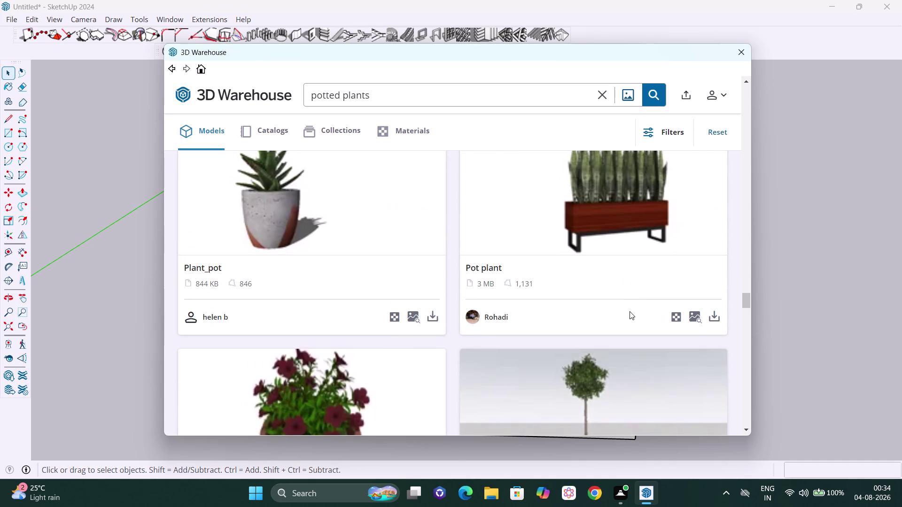
scroll(down, 3)
scroll(down, 3)
scroll(up, 3)
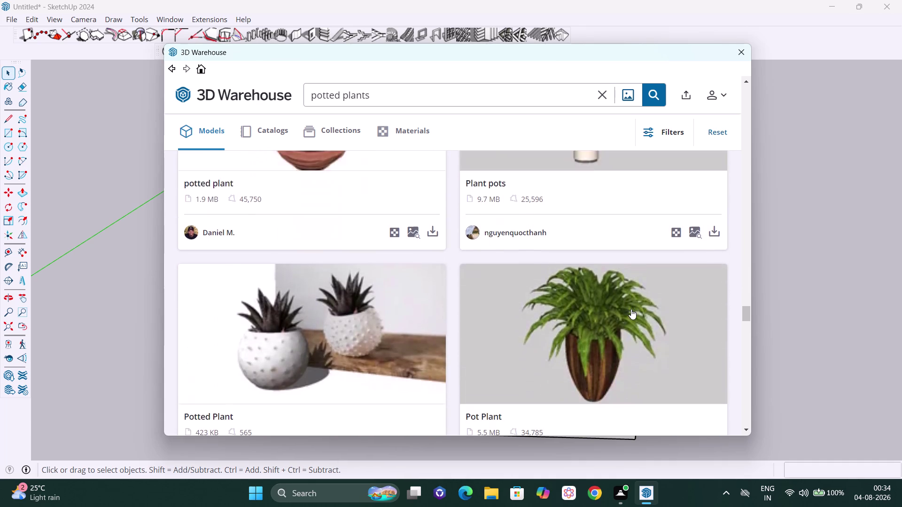
scroll(down, 3)
scroll(down, 3)
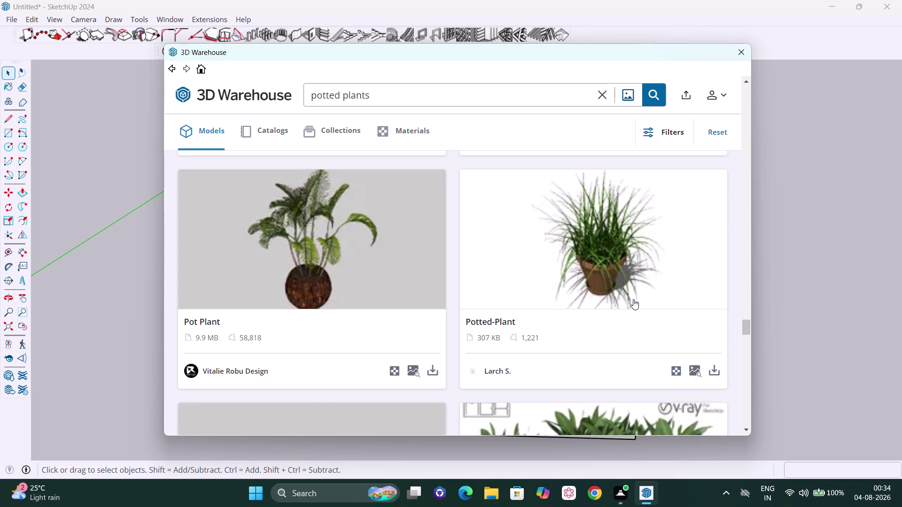
scroll(down, 3)
scroll(down, 3)
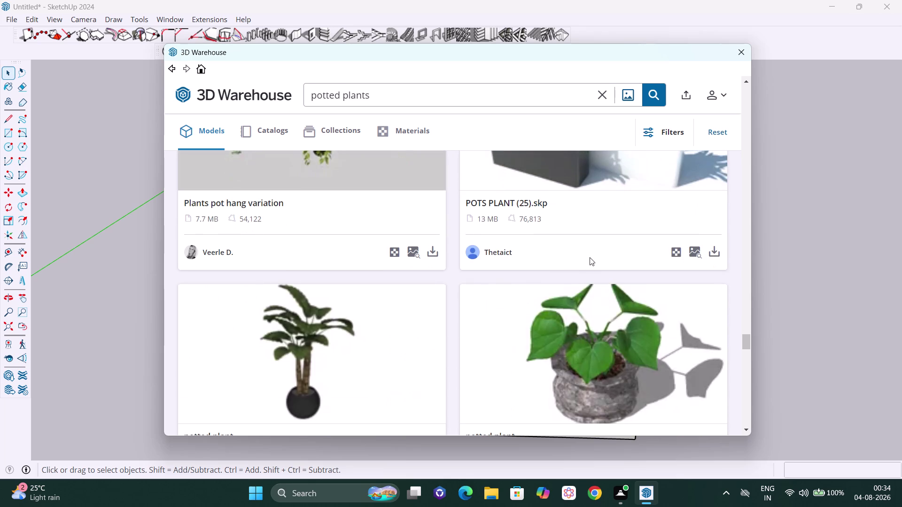
scroll(down, 3)
scroll(down, 3)
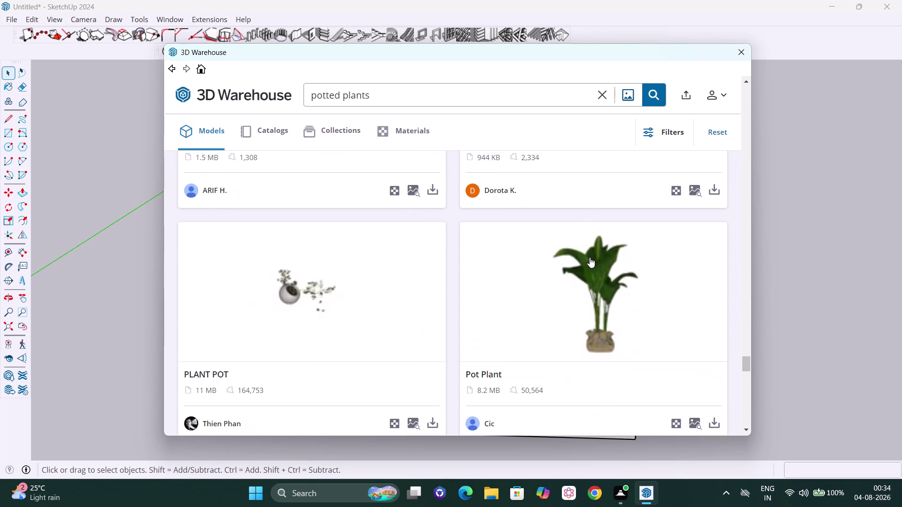
scroll(down, 3)
scroll(down, 3)
scroll(down, 3)
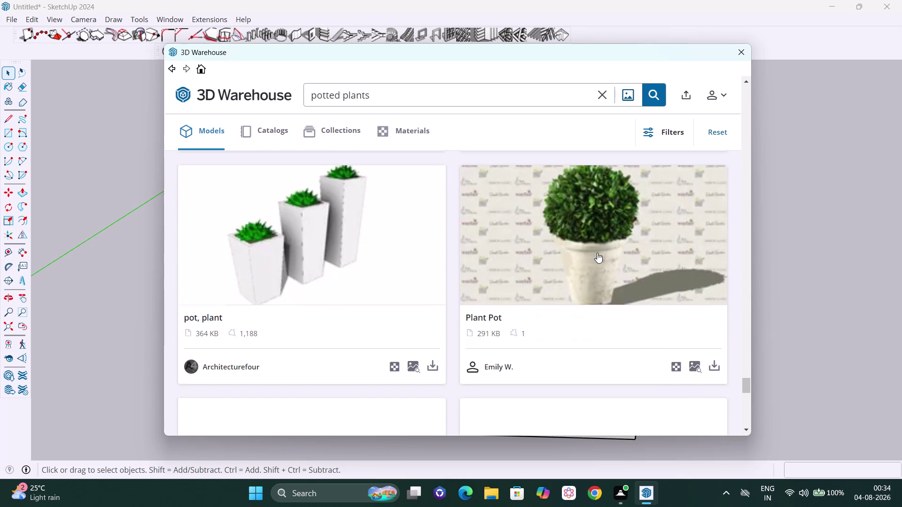
scroll(down, 3)
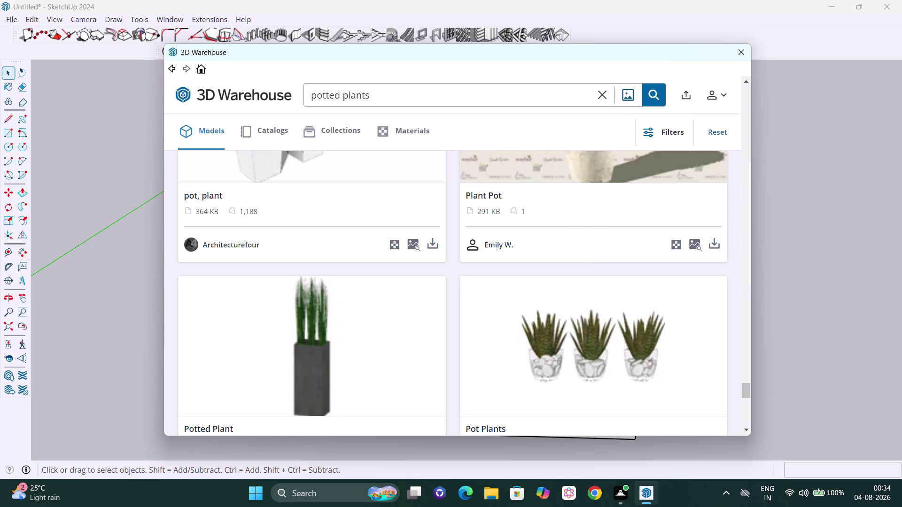
Clear the potted plants query and search 3D Warehouse for 'candles'.
click(466, 87)
click(604, 94)
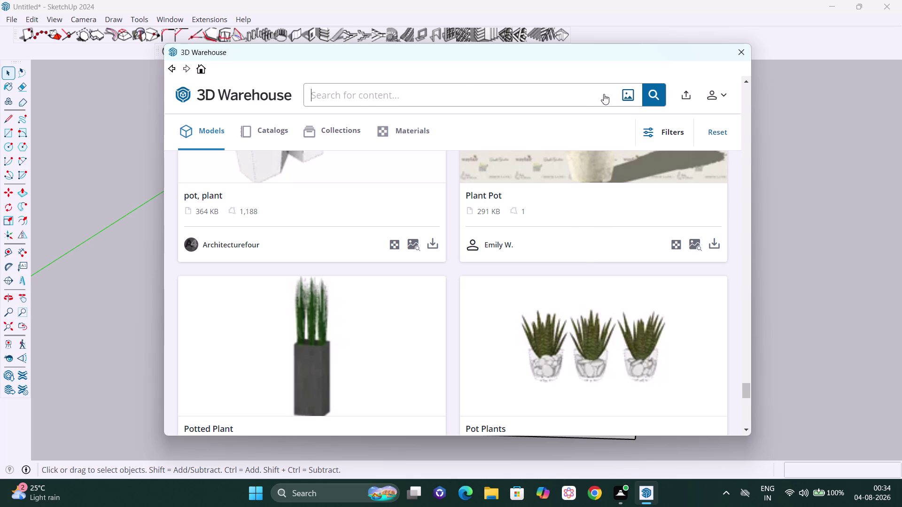
text(can)
text(dles)
key(Return)
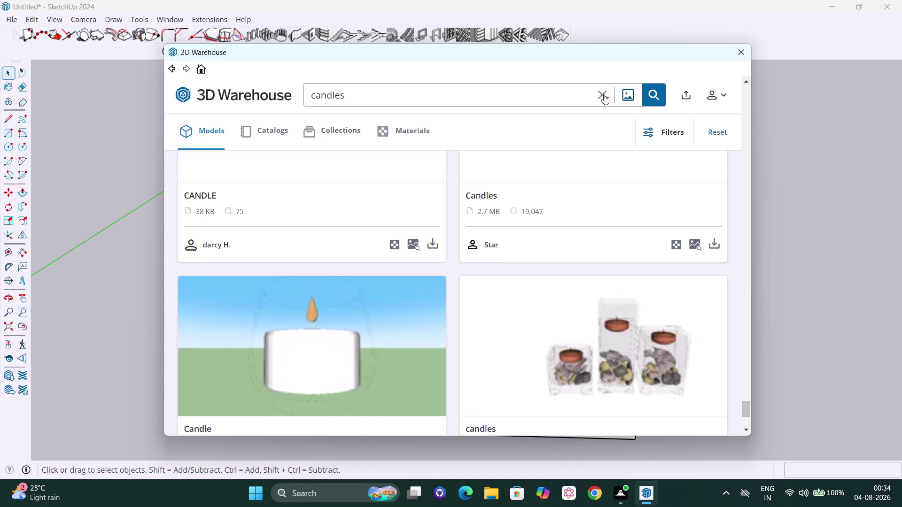
Browse through the candle model results in 3D Warehouse.
scroll(up, 3)
scroll(up, 3)
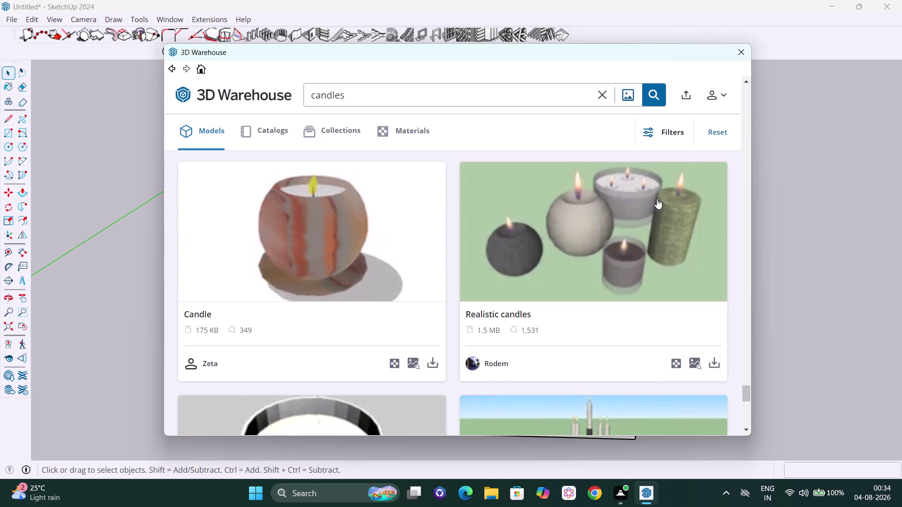
scroll(down, 3)
scroll(down, 3)
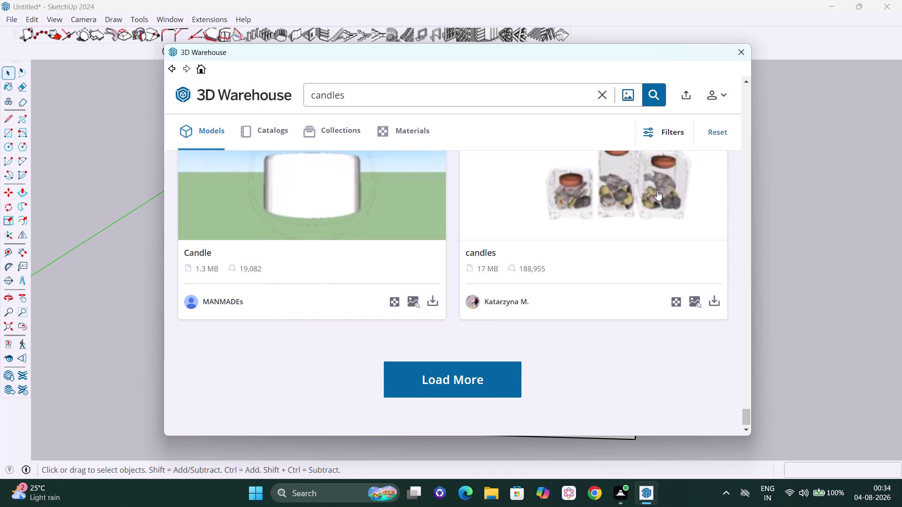
scroll(down, 3)
scroll(up, 3)
scroll(up, 3)
scroll(up, 3)
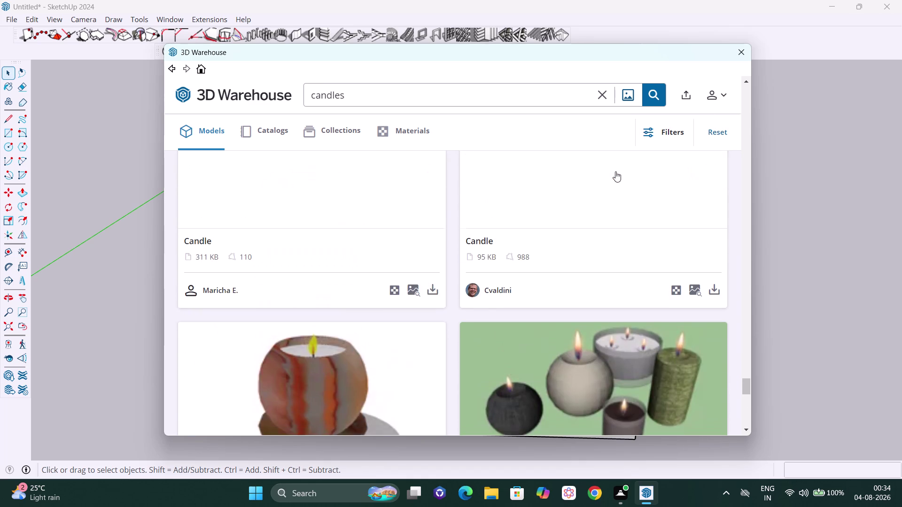
scroll(up, 3)
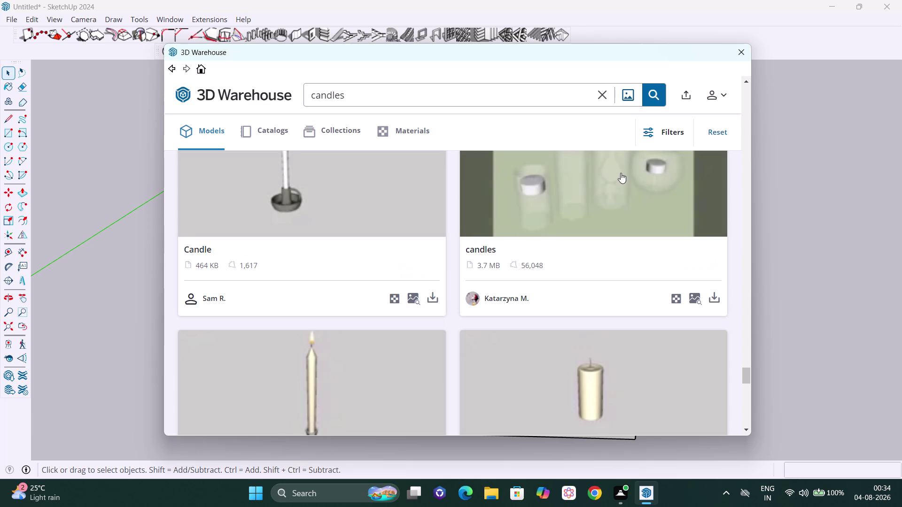
scroll(up, 3)
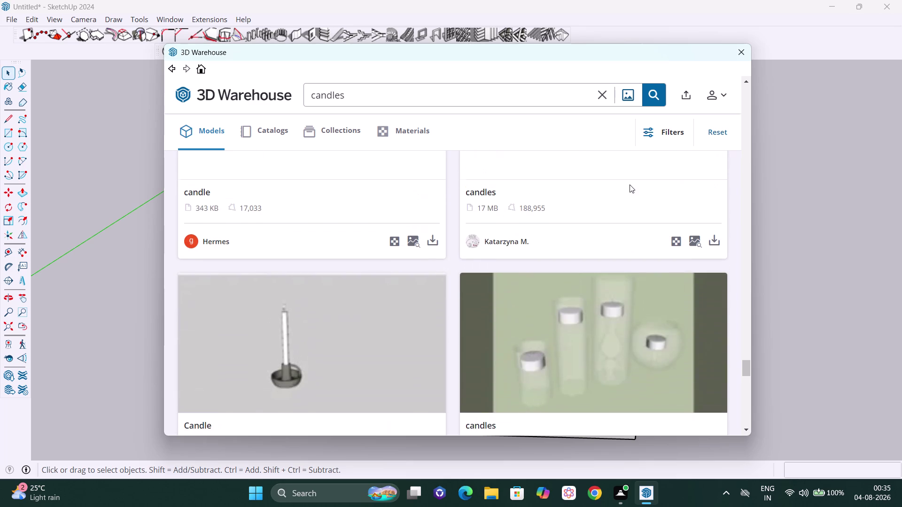
scroll(up, 3)
scroll(up, 3)
scroll(up, 3)
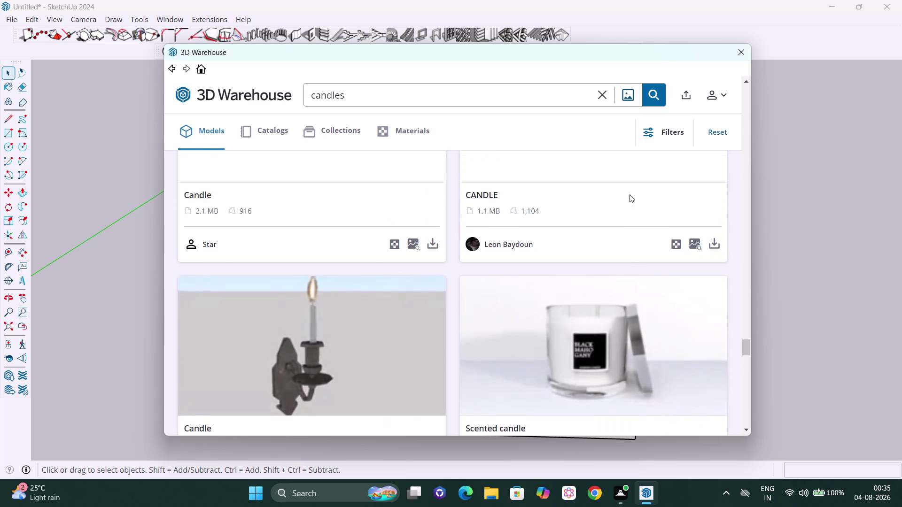
scroll(up, 3)
scroll(up, 3)
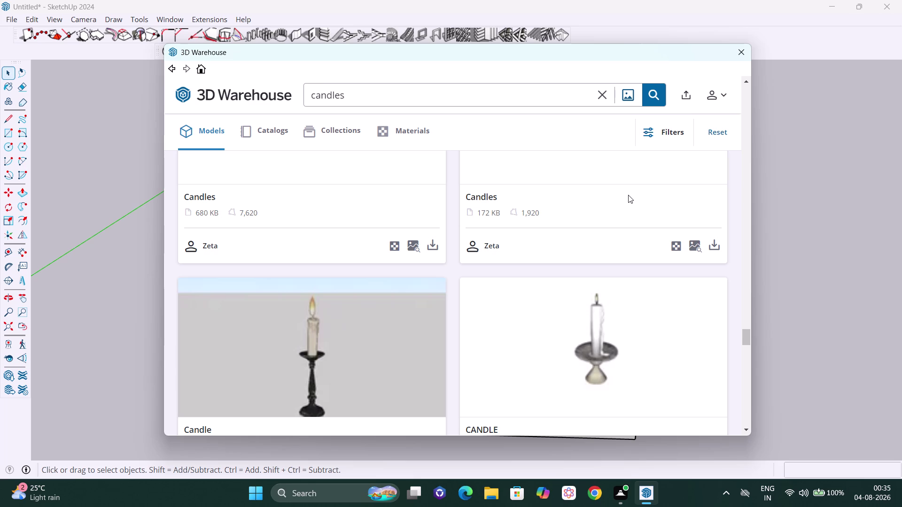
scroll(up, 3)
scroll(up, 3)
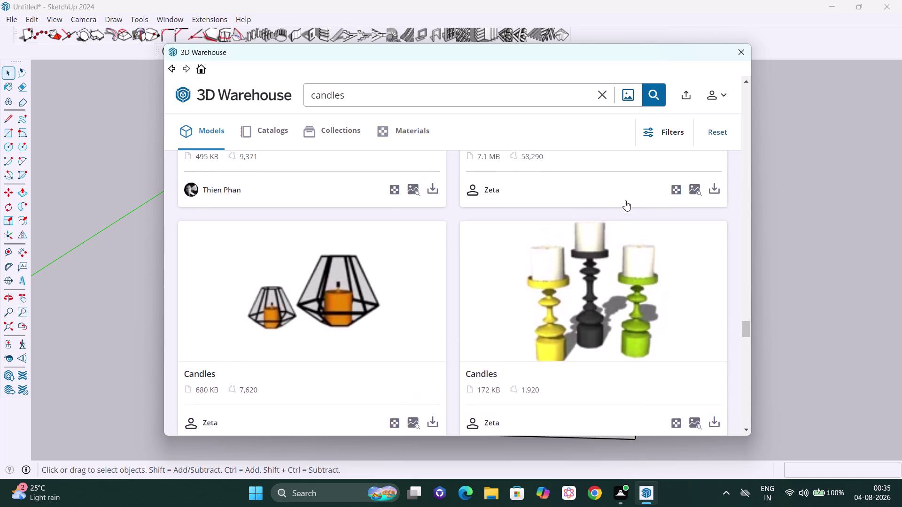
scroll(up, 3)
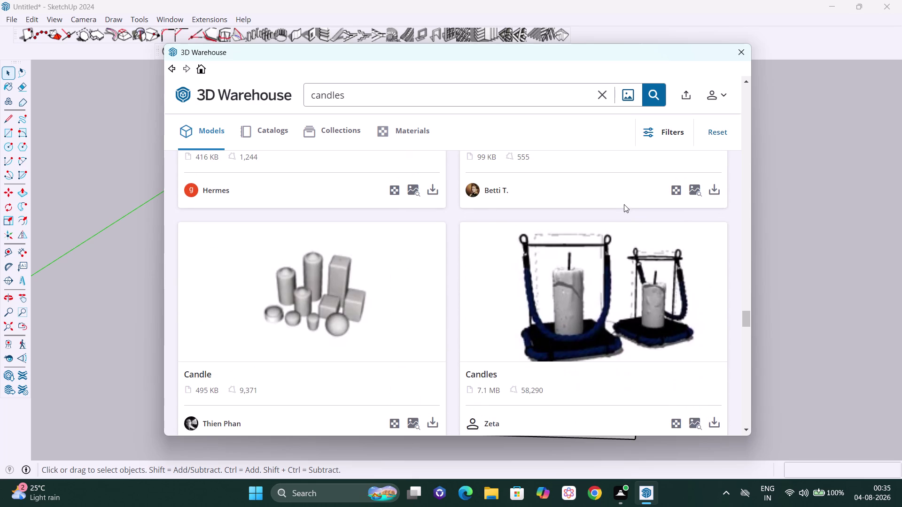
scroll(up, 3)
scroll(up, 3)
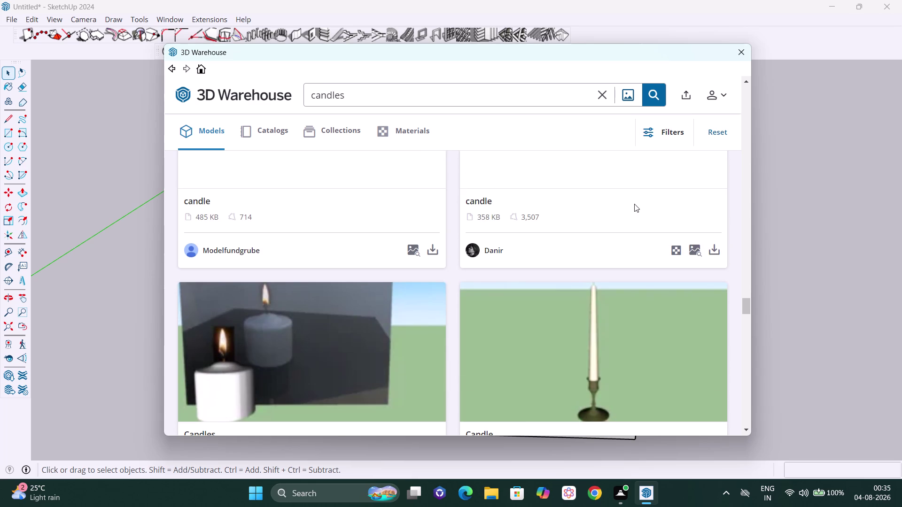
scroll(up, 3)
scroll(up, 3)
scroll(up, 3)
scroll(up, 3)
scroll(up, 3)
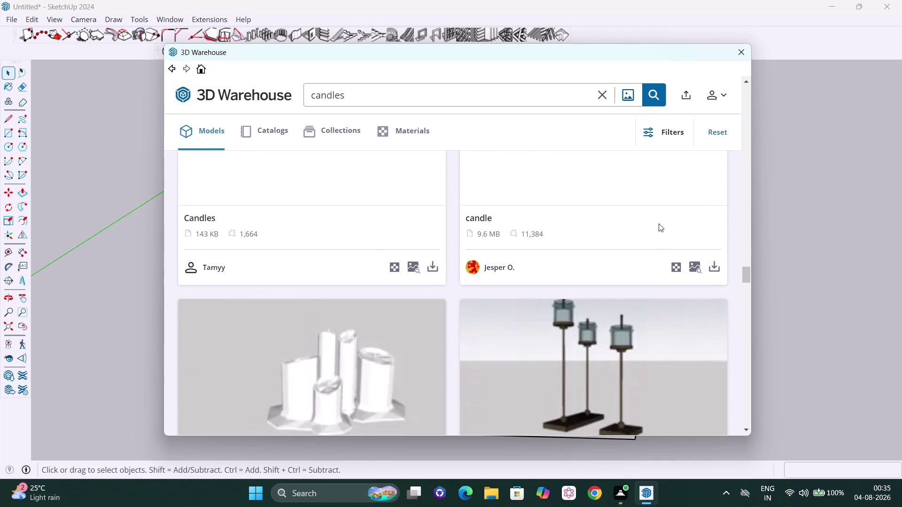
Return to the top of the candle results and clear the 'candles' search text.
scroll(up, 3)
scroll(up, 3)
scroll(up, 3)
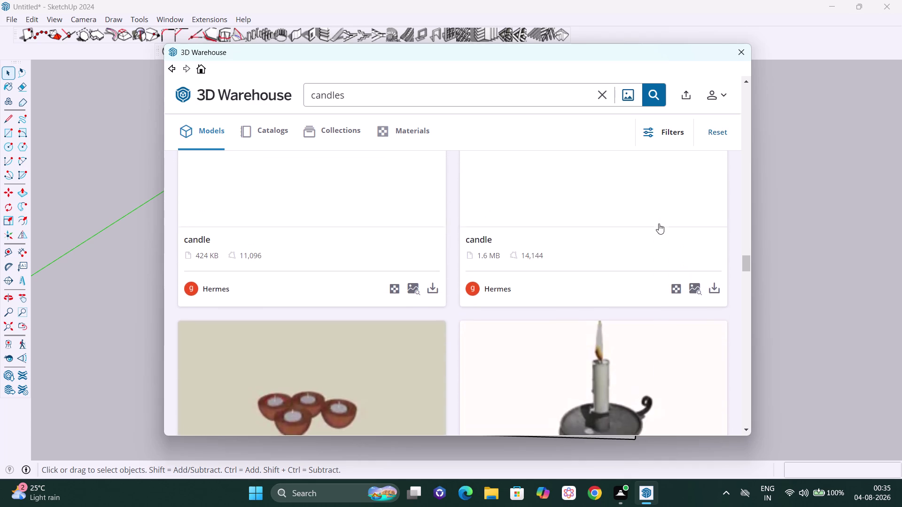
scroll(up, 3)
scroll(up, 3)
scroll(up, 3)
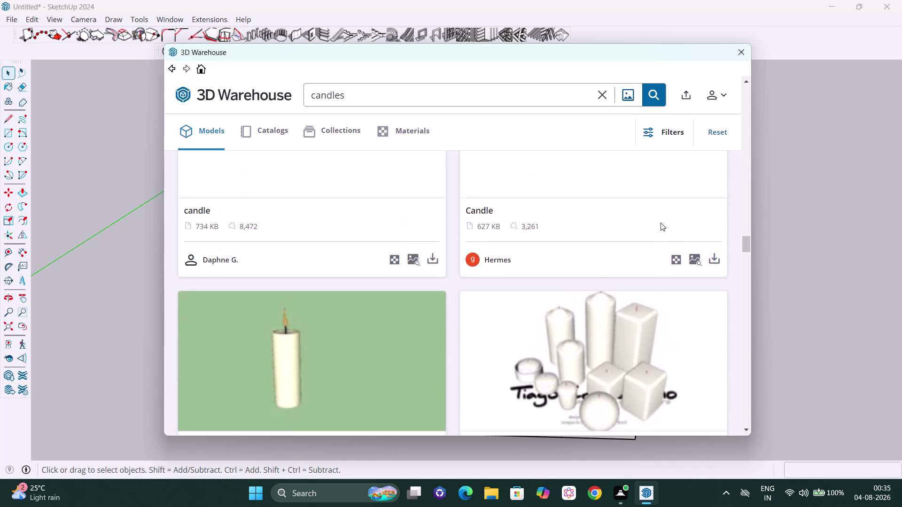
scroll(up, 3)
scroll(up, 3)
scroll(up, 3)
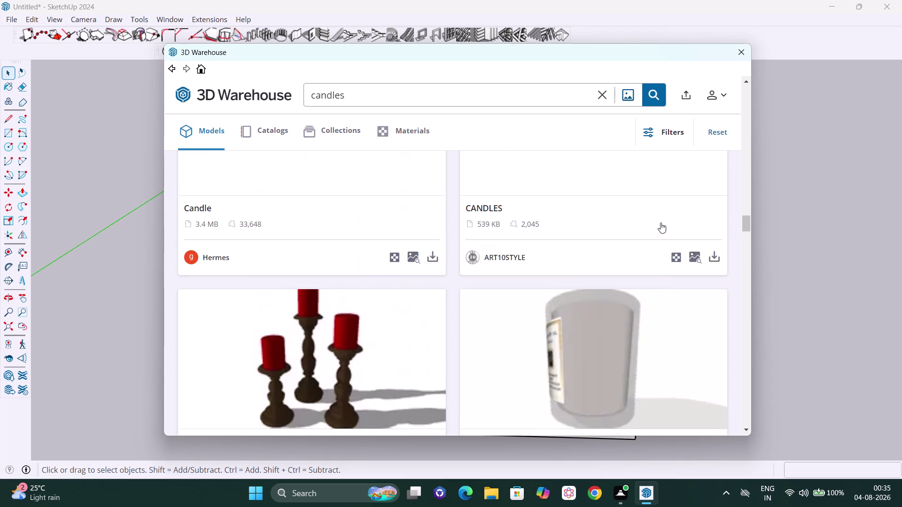
scroll(up, 3)
scroll(up, 3)
scroll(up, 3)
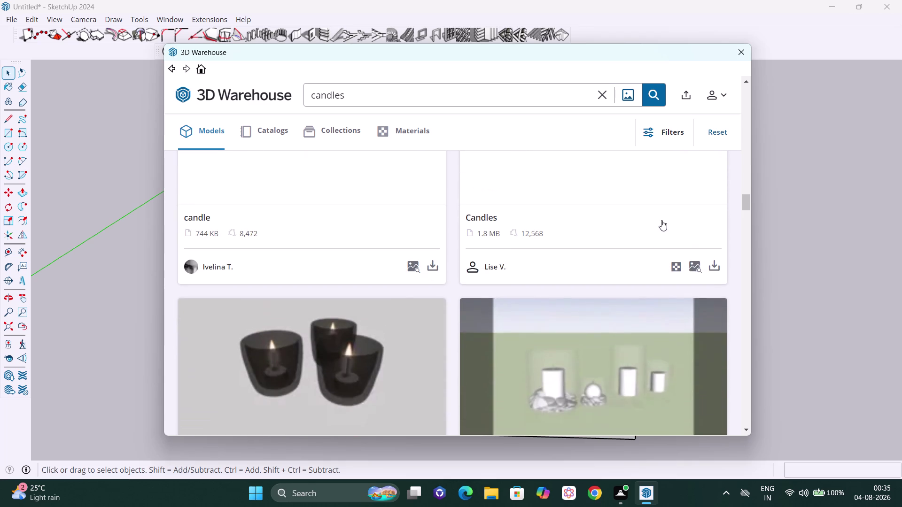
scroll(up, 3)
scroll(up, 3)
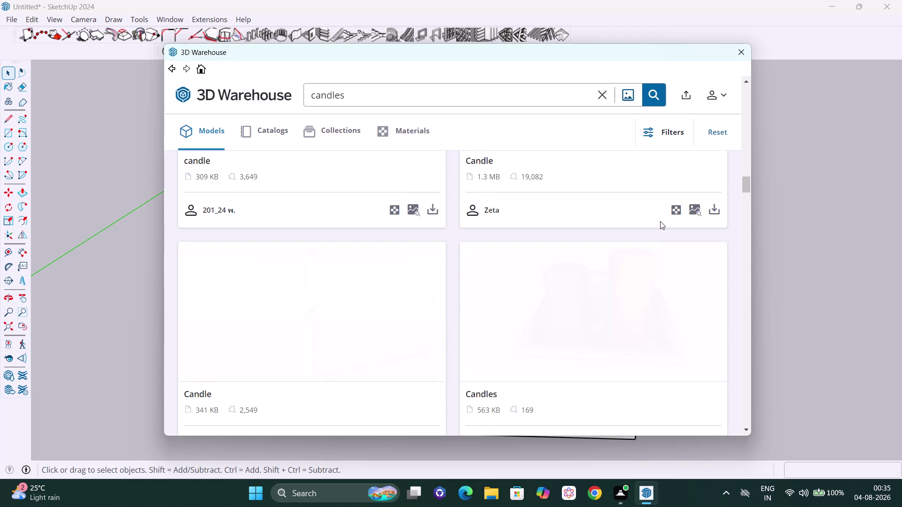
scroll(up, 3)
scroll(up, 3)
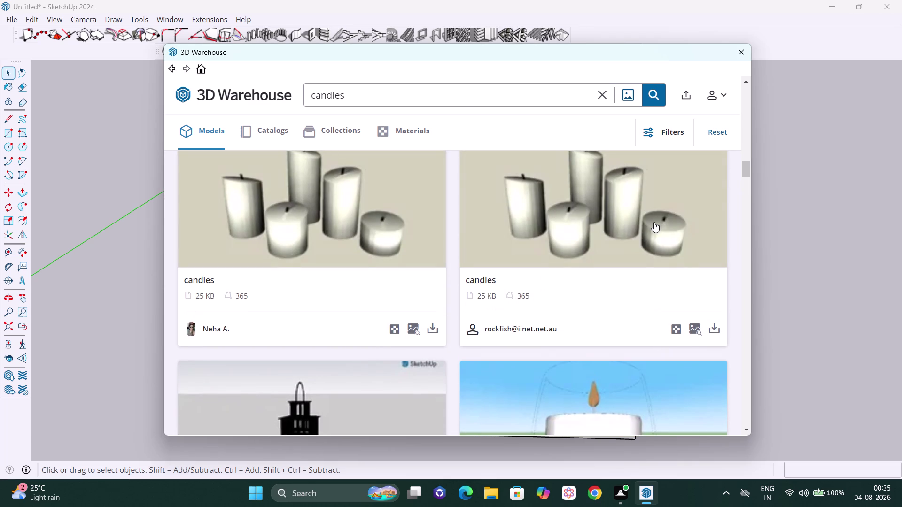
click(353, 97)
click(602, 94)
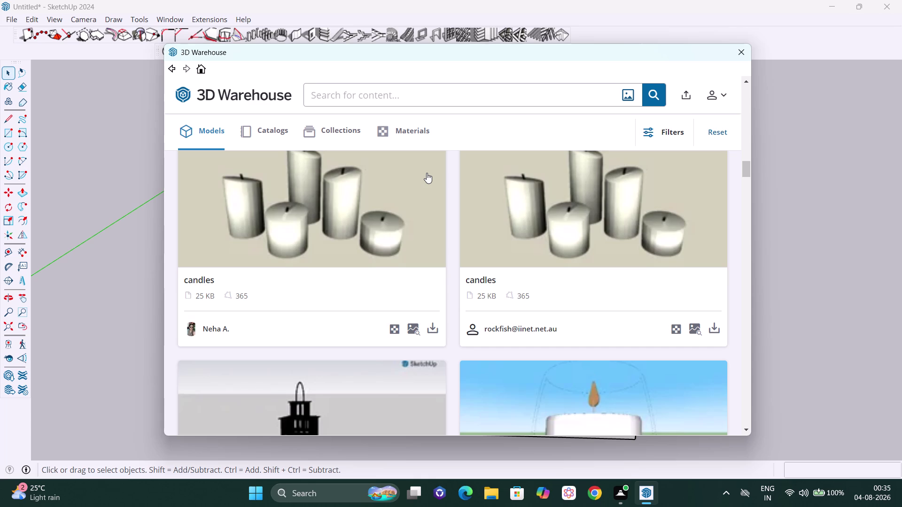
text(plan)
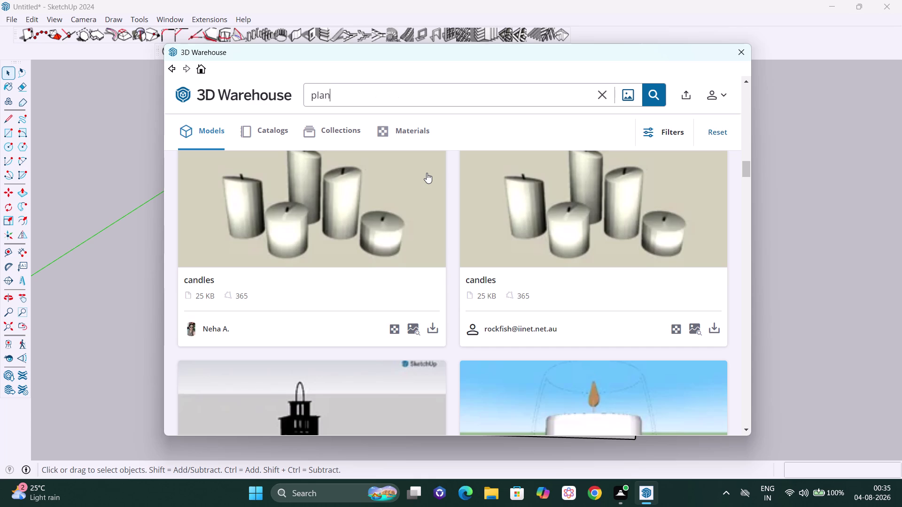
text(ts de)
text(cor)
key(Return)
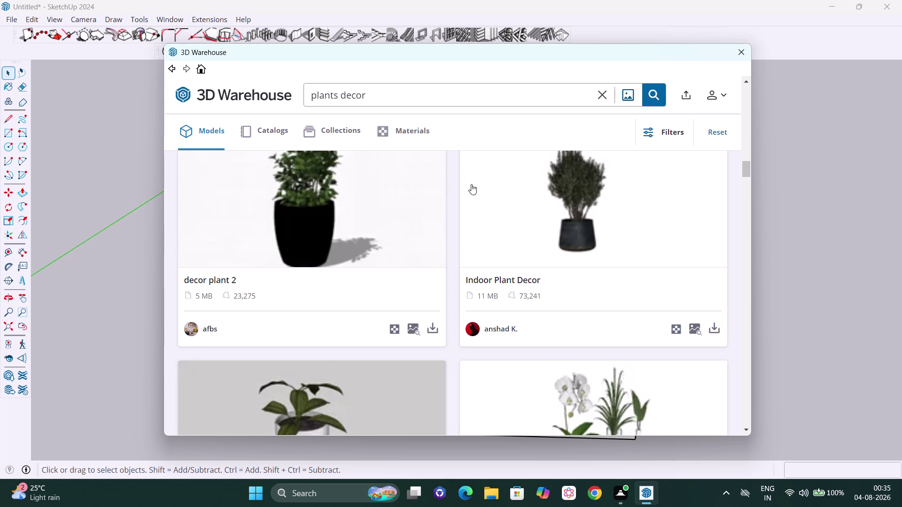
scroll(down, 3)
scroll(down, 3)
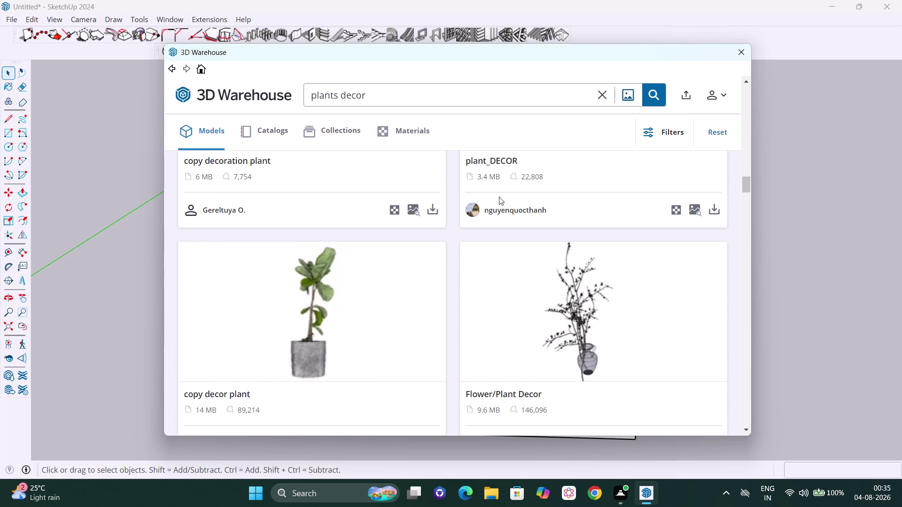
scroll(down, 3)
scroll(down, 3)
scroll(down, 3)
scroll(down, 3)
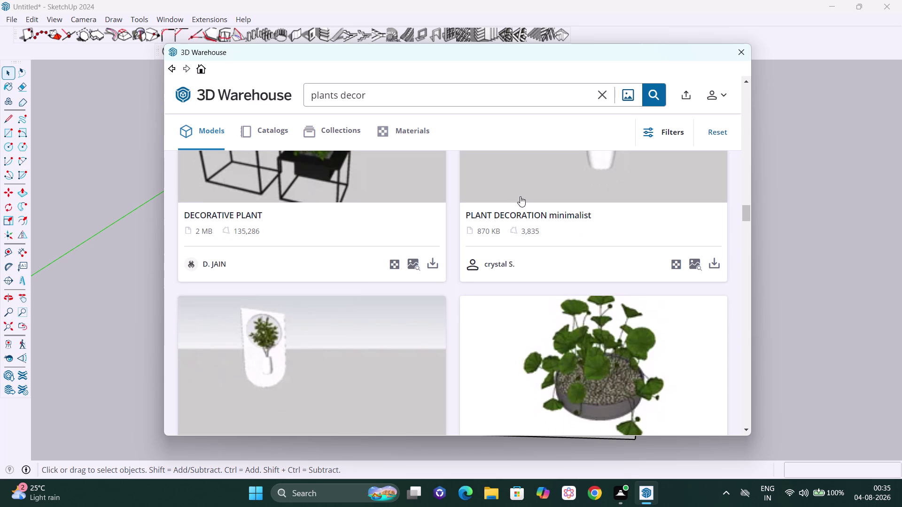
scroll(up, 3)
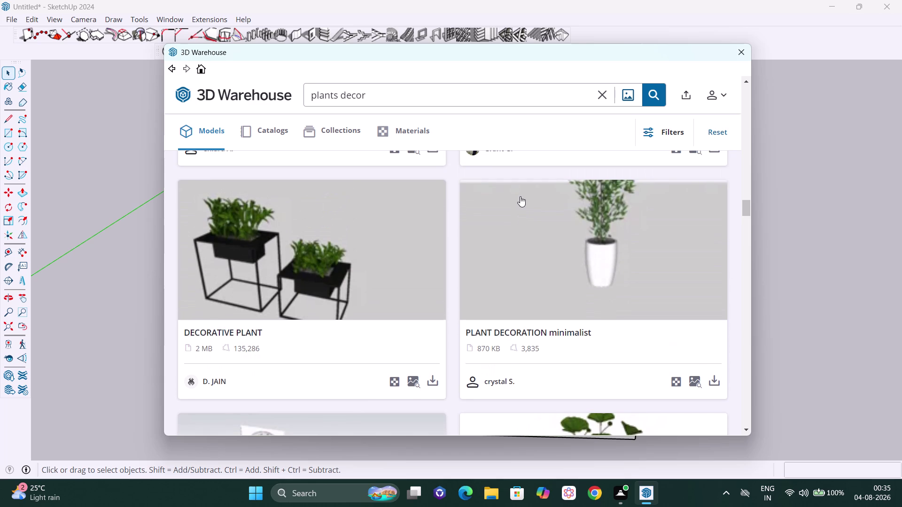
scroll(down, 3)
scroll(down, 3)
scroll(down, 3)
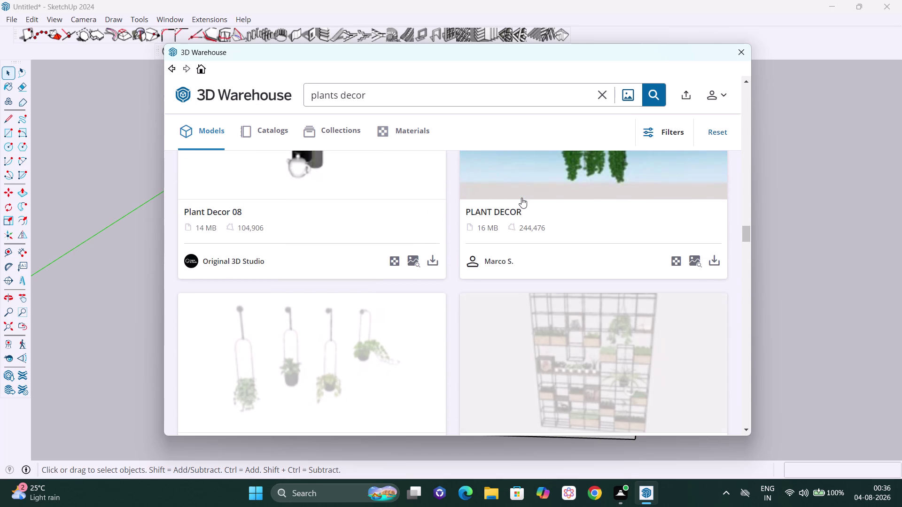
scroll(down, 3)
scroll(down, 3)
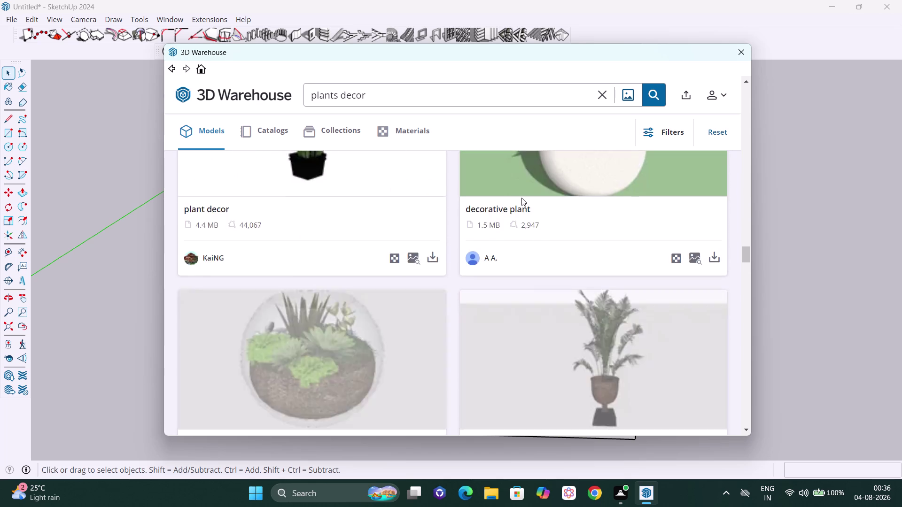
scroll(down, 3)
scroll(up, 3)
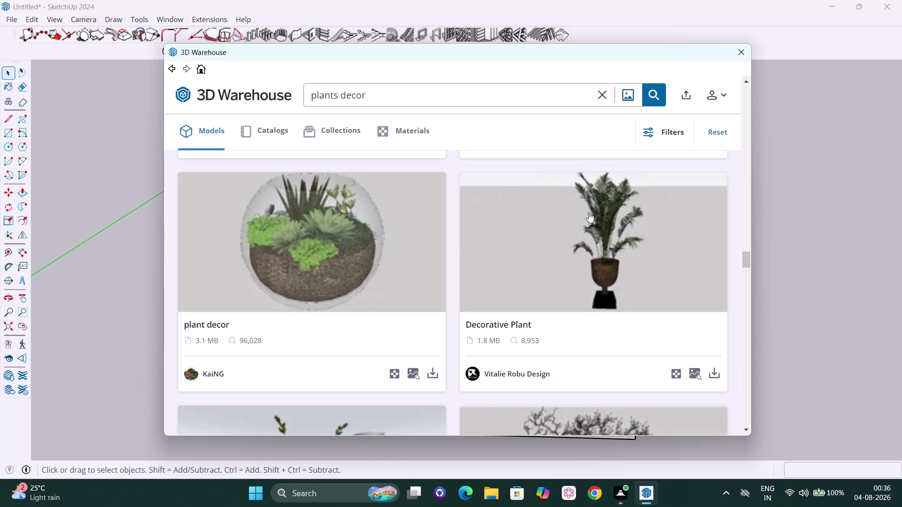
scroll(down, 3)
scroll(down, 3)
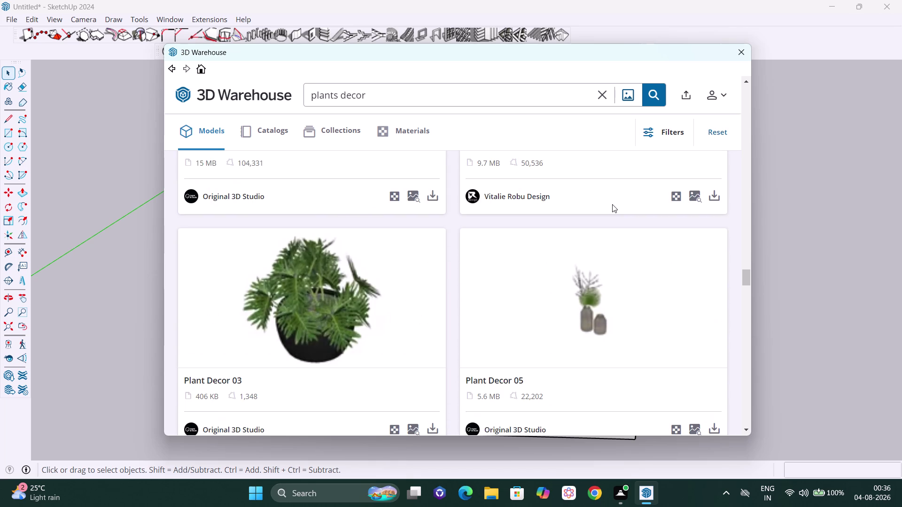
scroll(down, 3)
scroll(down, 3)
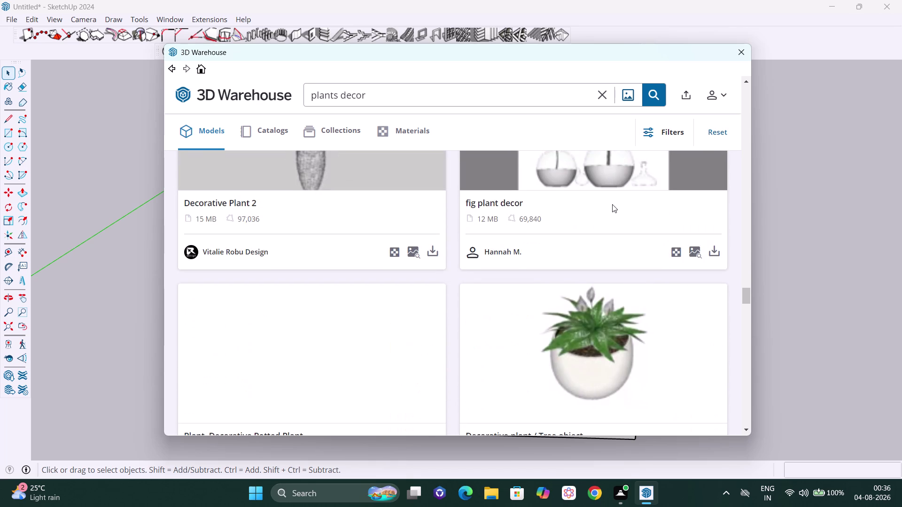
scroll(down, 3)
scroll(down, 3)
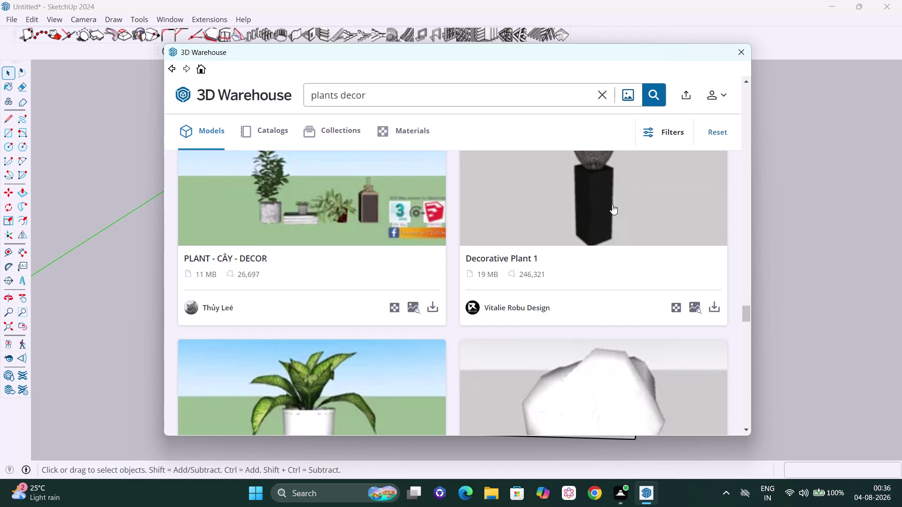
scroll(down, 3)
scroll(down, 3)
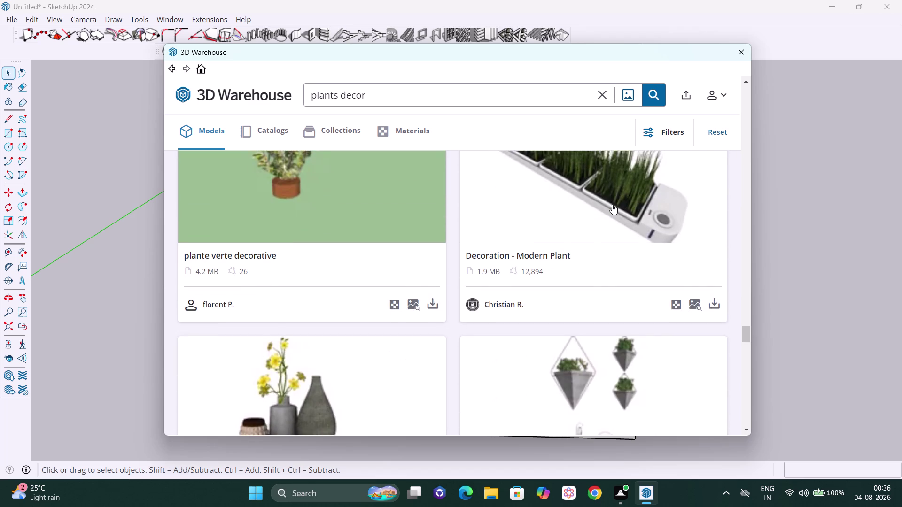
scroll(down, 3)
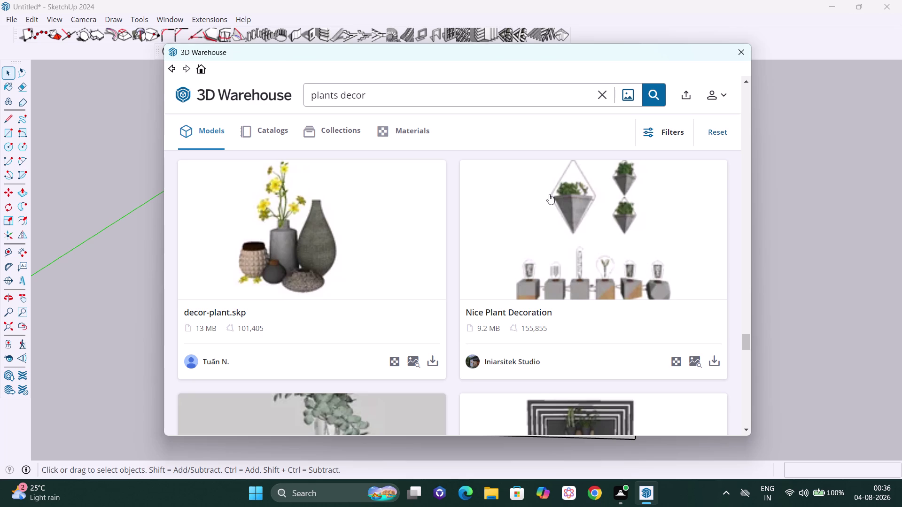
scroll(down, 3)
scroll(down, 3)
scroll(down, 3)
scroll(down, 3)
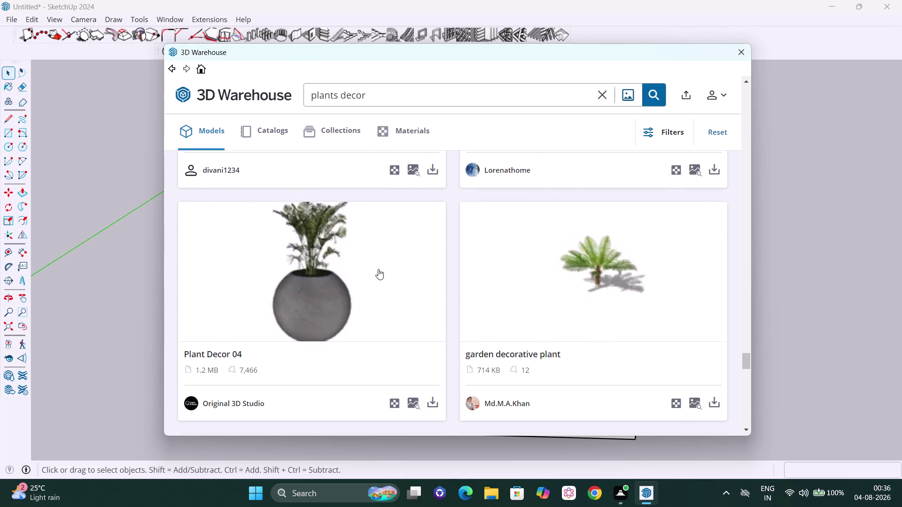
scroll(down, 3)
scroll(down, 3)
scroll(down, 3)
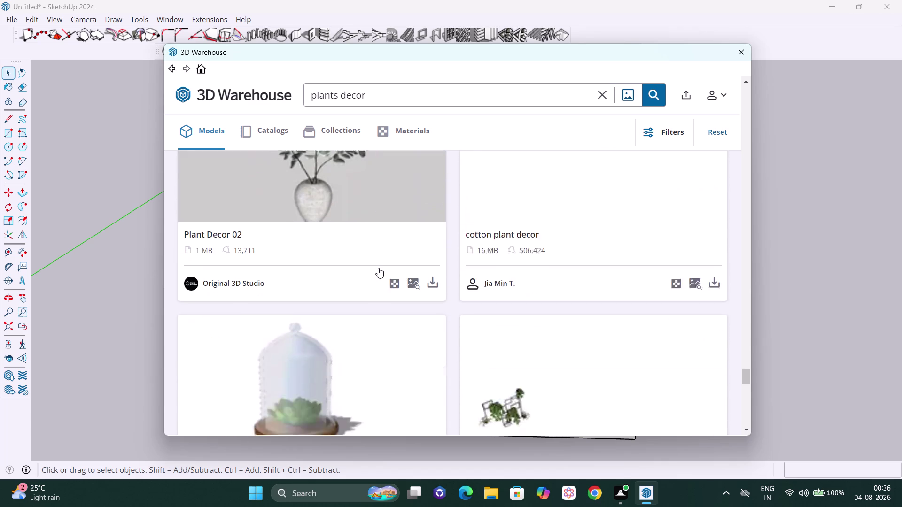
scroll(down, 3)
scroll(down, 3)
scroll(down, 3)
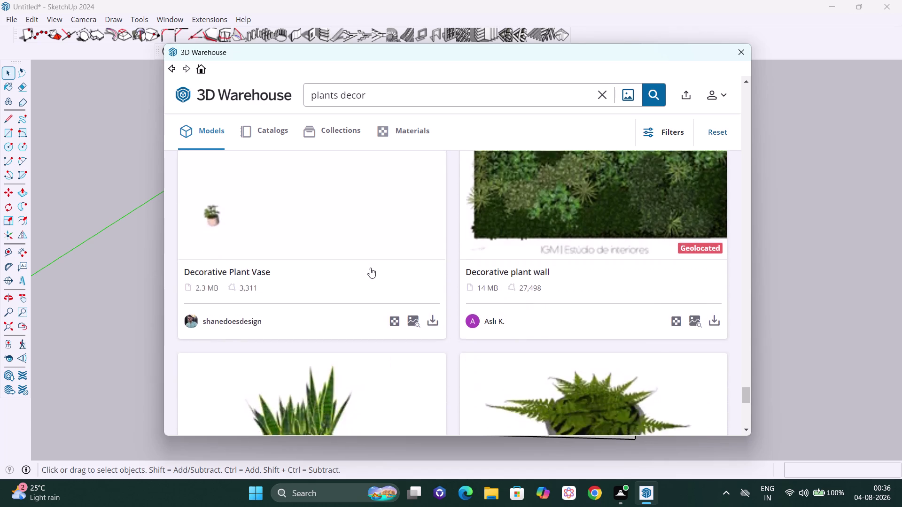
scroll(down, 3)
scroll(down, 3)
scroll(down, 3)
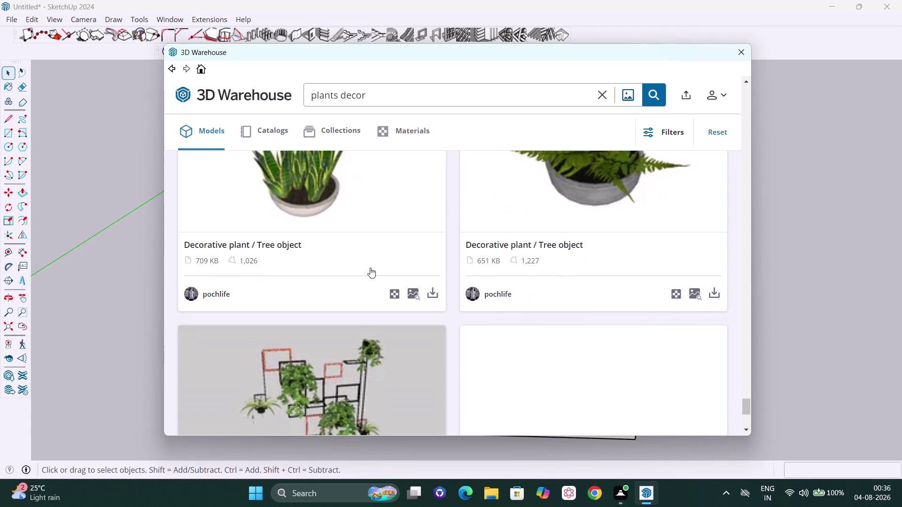
scroll(down, 3)
scroll(up, 3)
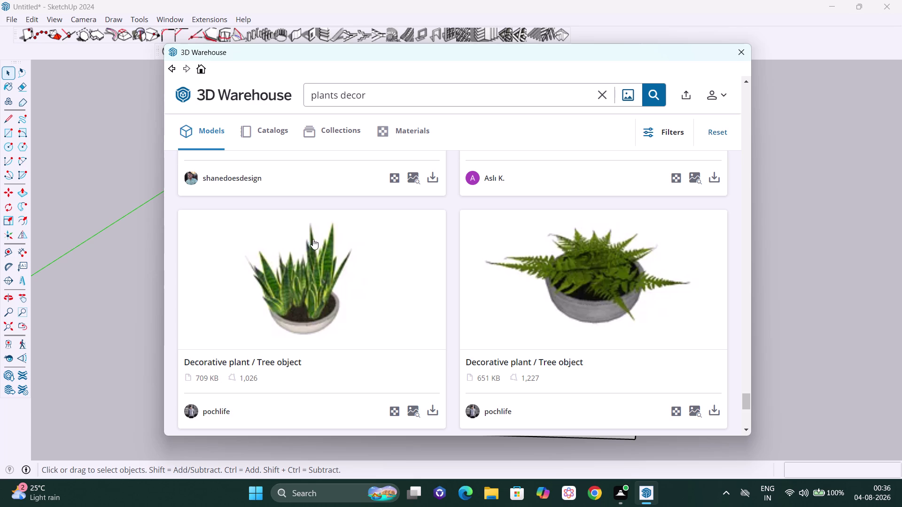
scroll(down, 3)
scroll(down, 3)
scroll(up, 3)
scroll(down, 3)
scroll(up, 3)
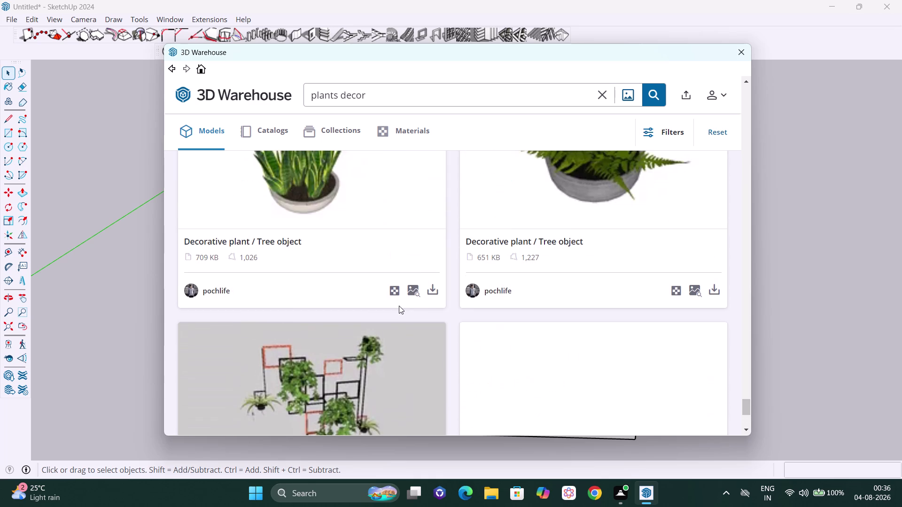
scroll(up, 3)
scroll(down, 3)
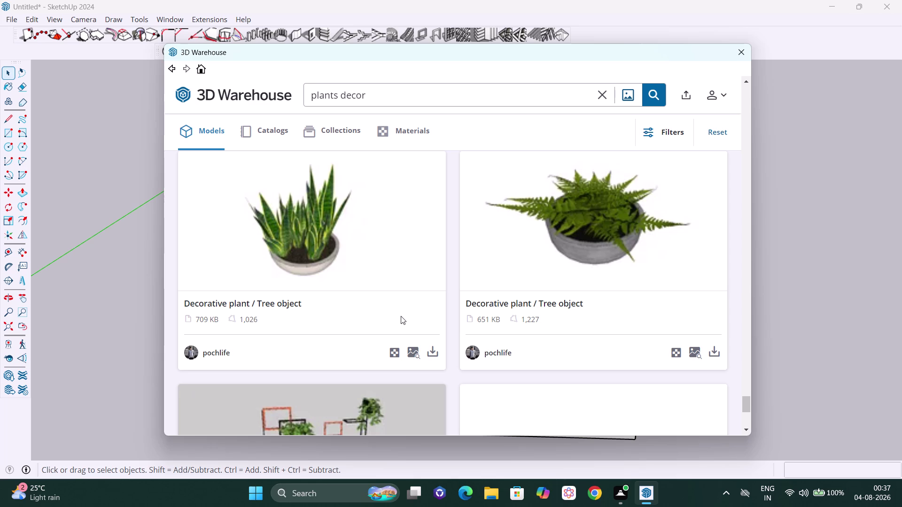
click(477, 101)
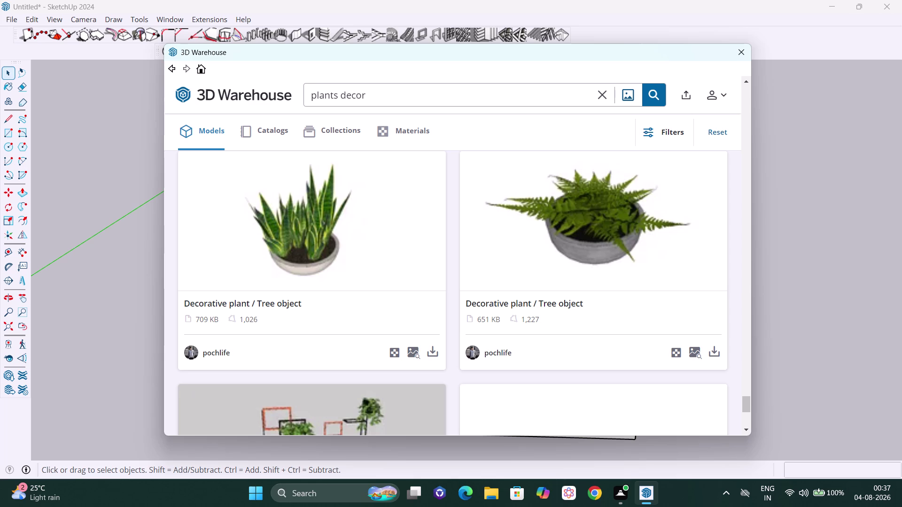